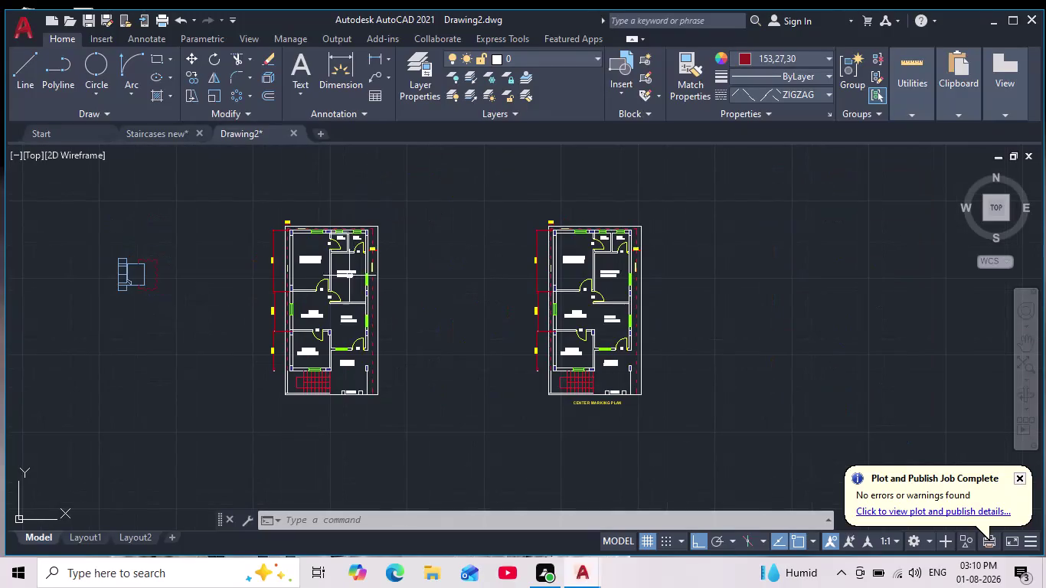
Move the M. BEDROOM label higher up within the master bedroom.
scroll(up, 3)
scroll(down, 3)
scroll(up, 3)
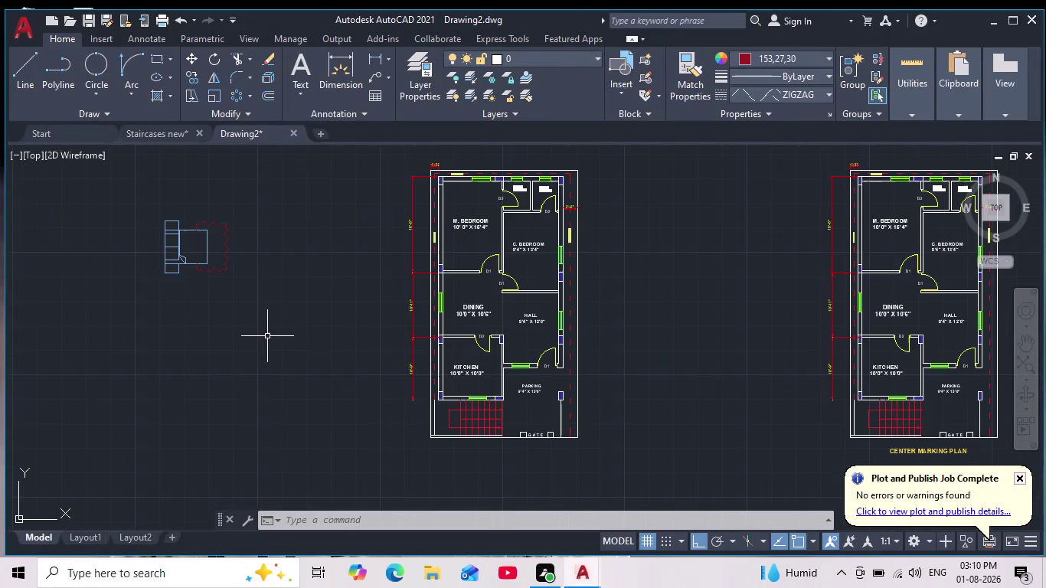
middle_drag(267, 336, 264, 328)
scroll(down, 3)
scroll(up, 3)
middle_drag(257, 306, 336, 374)
scroll(up, 3)
scroll(down, 3)
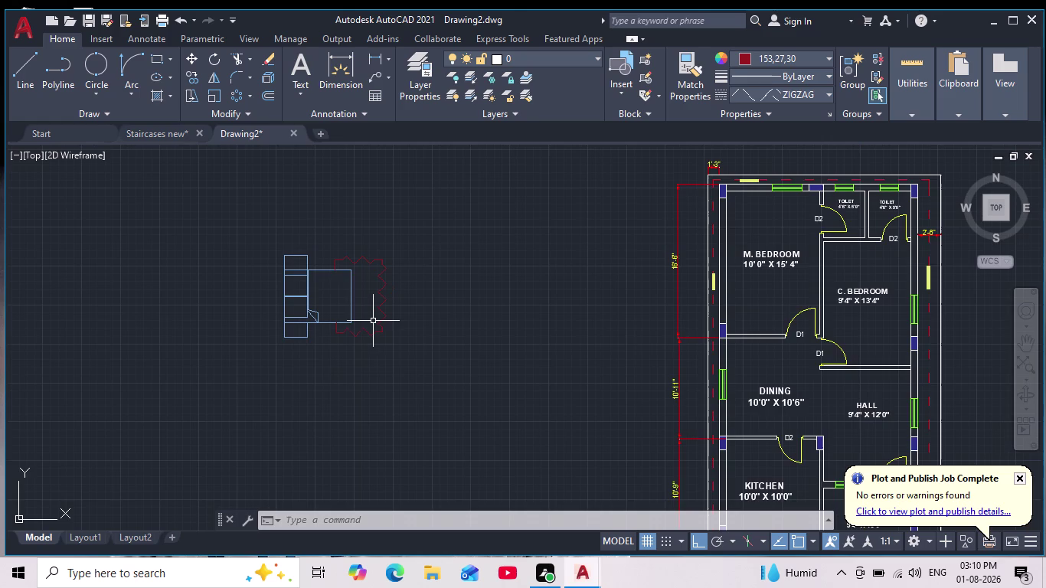
middle_click(373, 321)
scroll(down, 3)
scroll(up, 3)
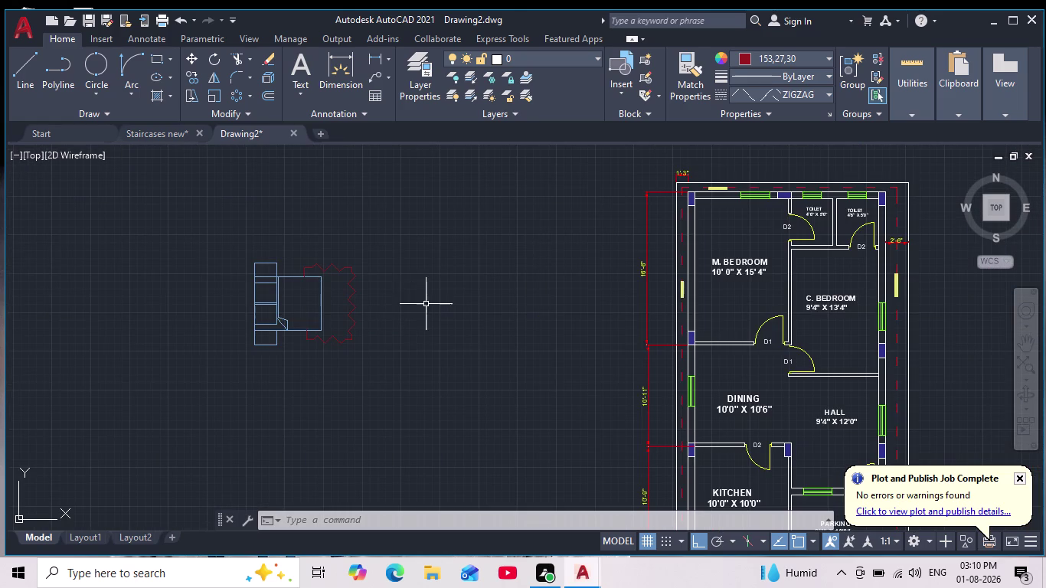
middle_click(472, 305)
scroll(down, 3)
scroll(up, 3)
scroll(up, 3)
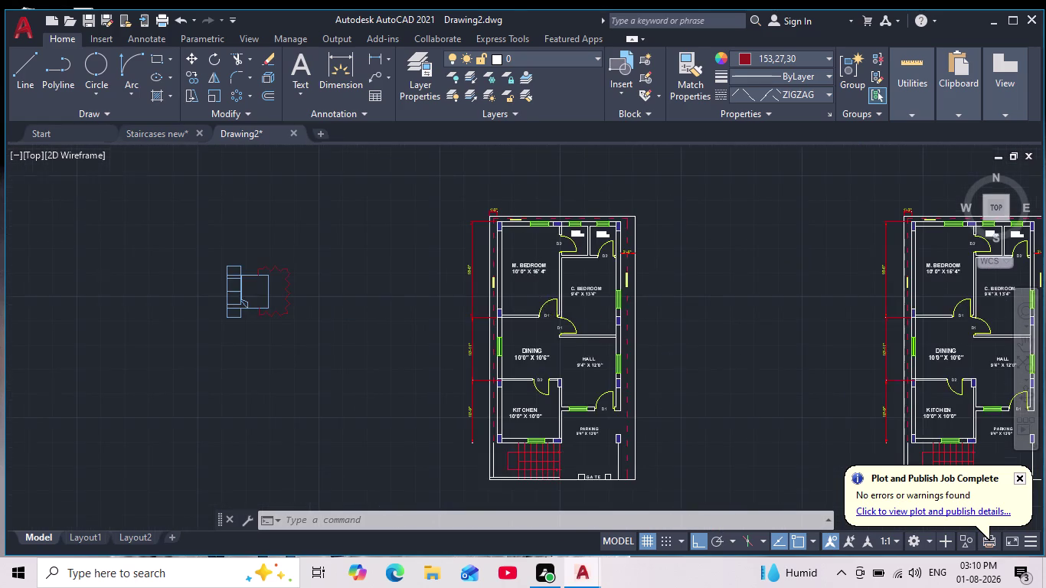
scroll(up, 3)
middle_drag(541, 282, 557, 323)
scroll(down, 3)
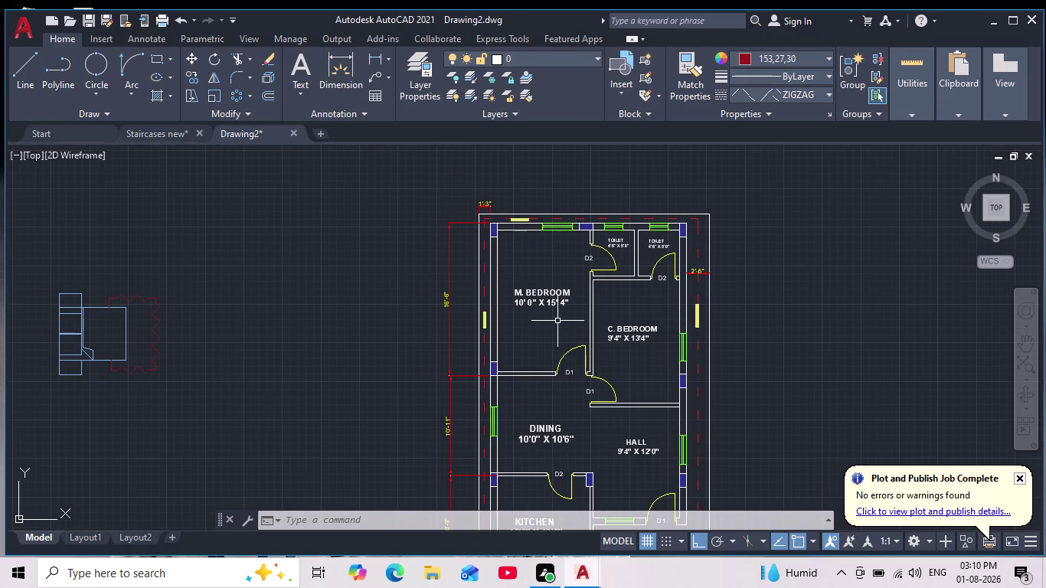
scroll(down, 3)
scroll(up, 3)
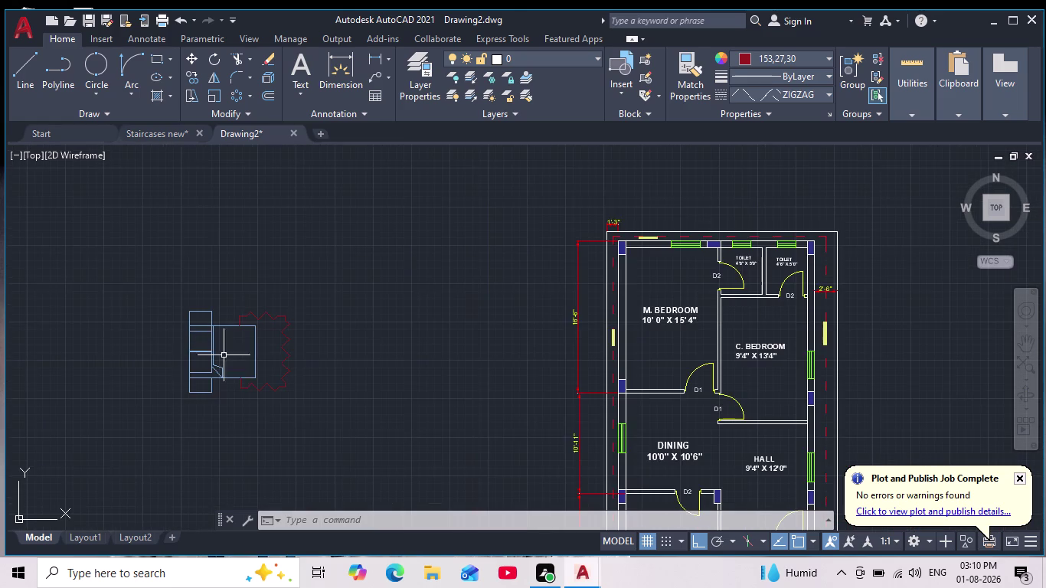
scroll(up, 3)
middle_drag(276, 350, 278, 341)
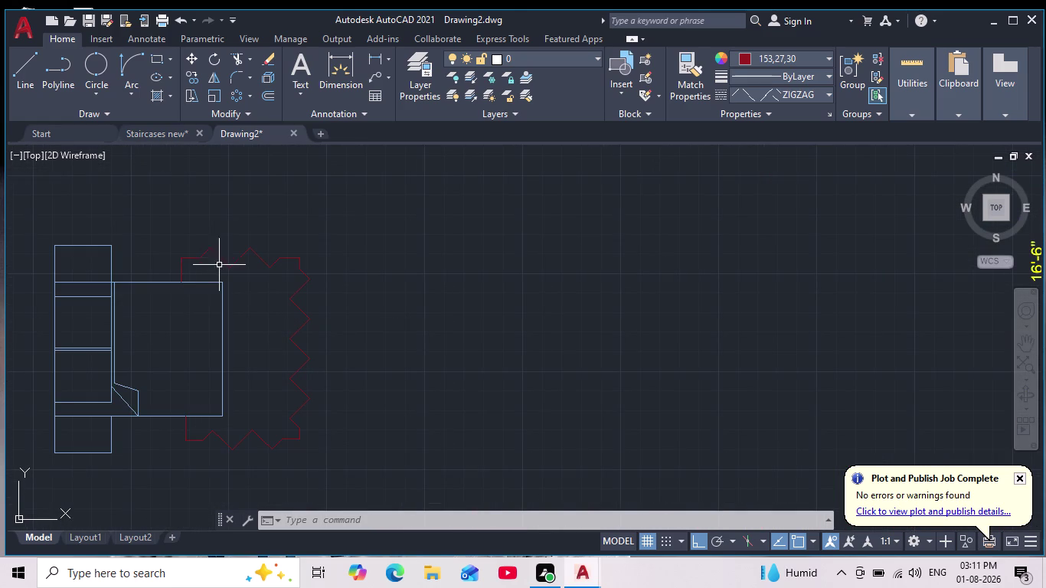
middle_click(351, 312)
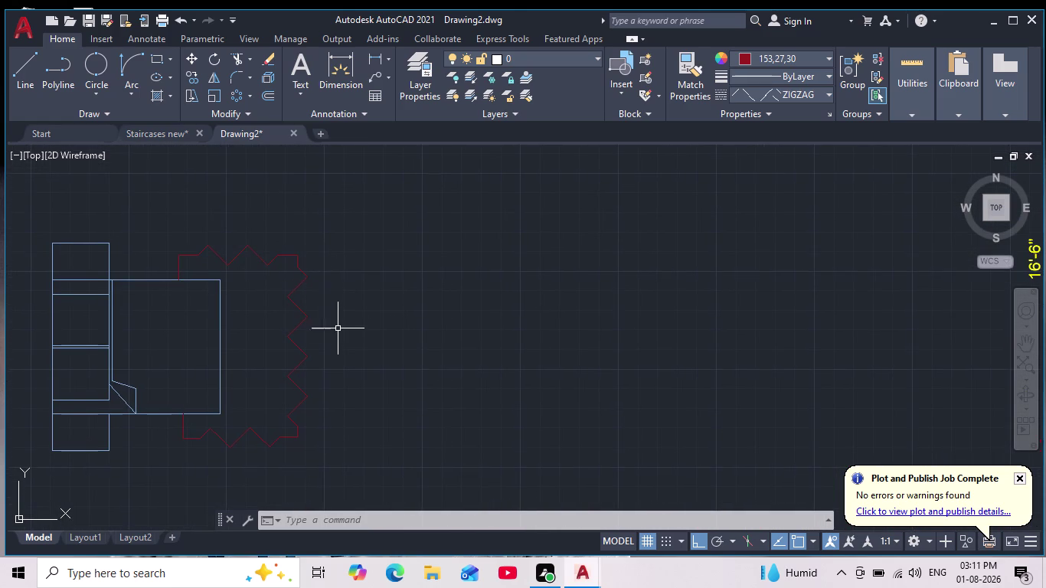
scroll(down, 3)
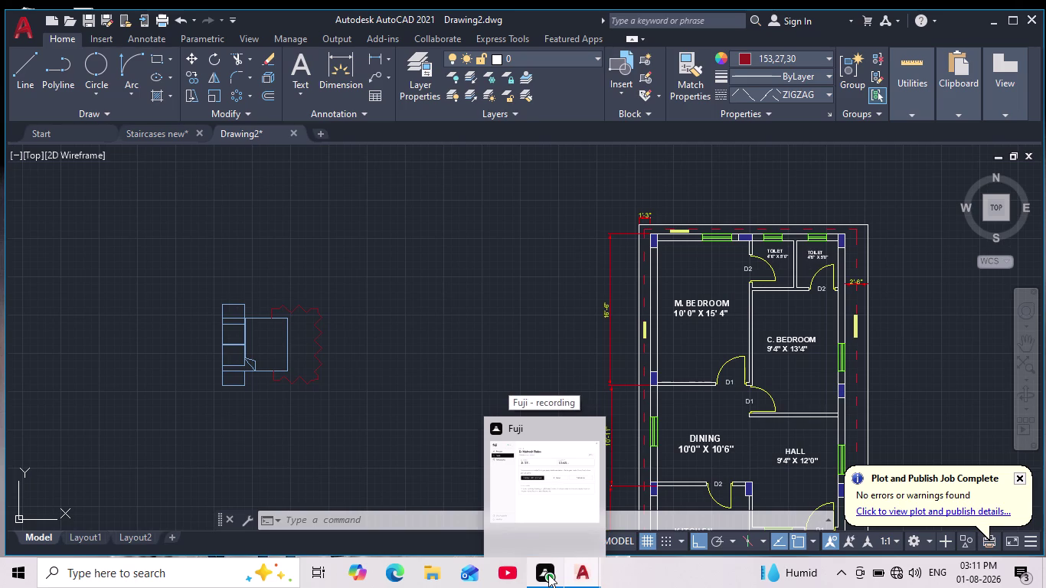
scroll(down, 3)
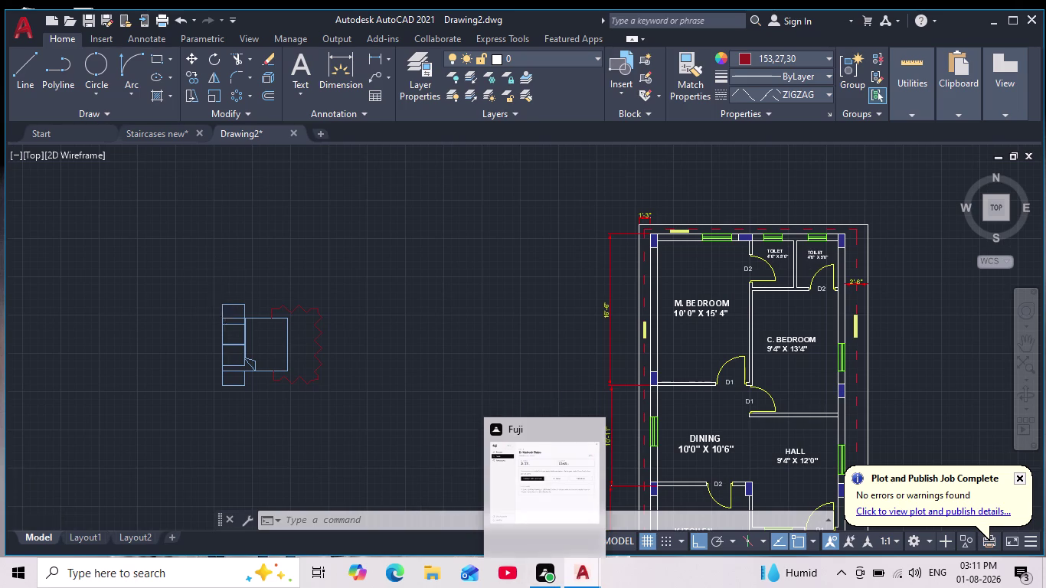
scroll(down, 3)
scroll(up, 3)
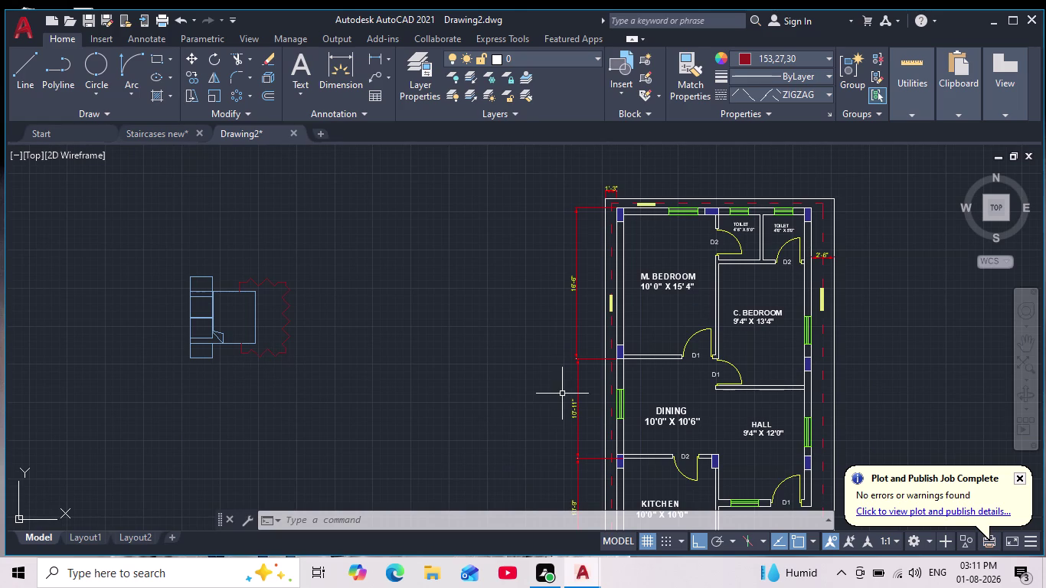
scroll(down, 3)
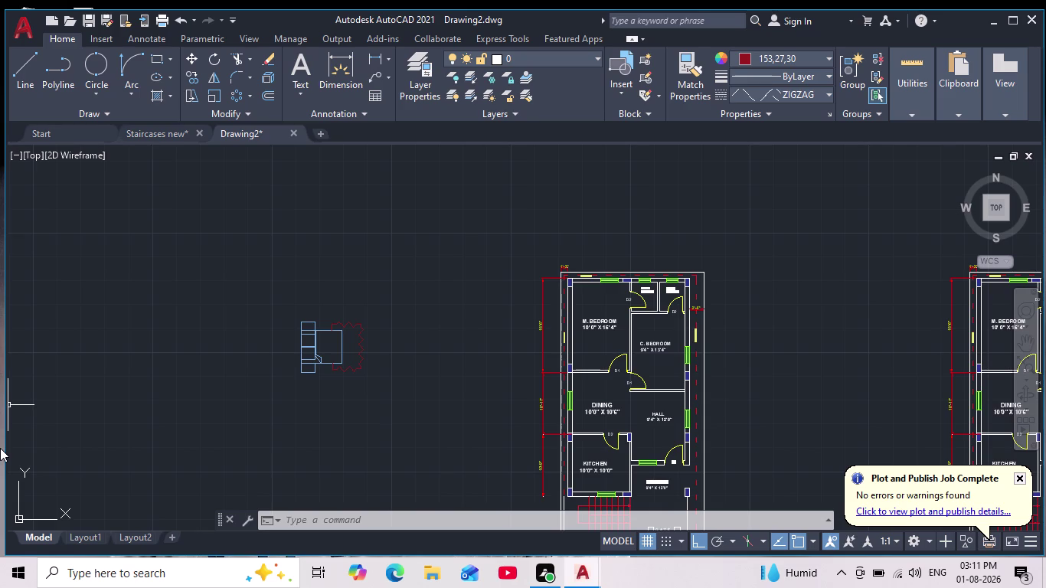
scroll(up, 3)
middle_drag(499, 390, 461, 295)
scroll(down, 3)
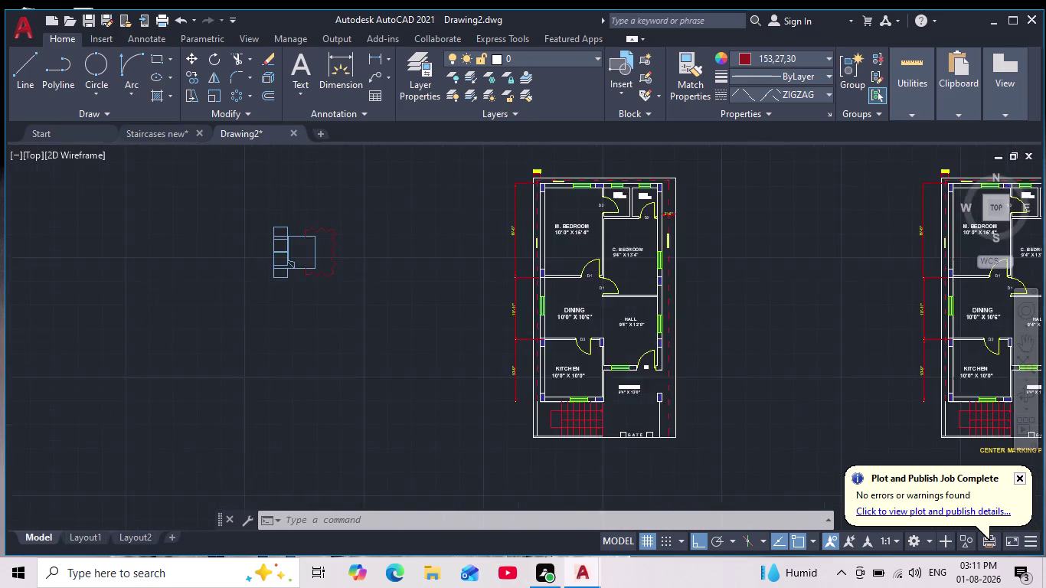
middle_drag(486, 296, 444, 432)
scroll(up, 3)
scroll(up, 3)
scroll(down, 3)
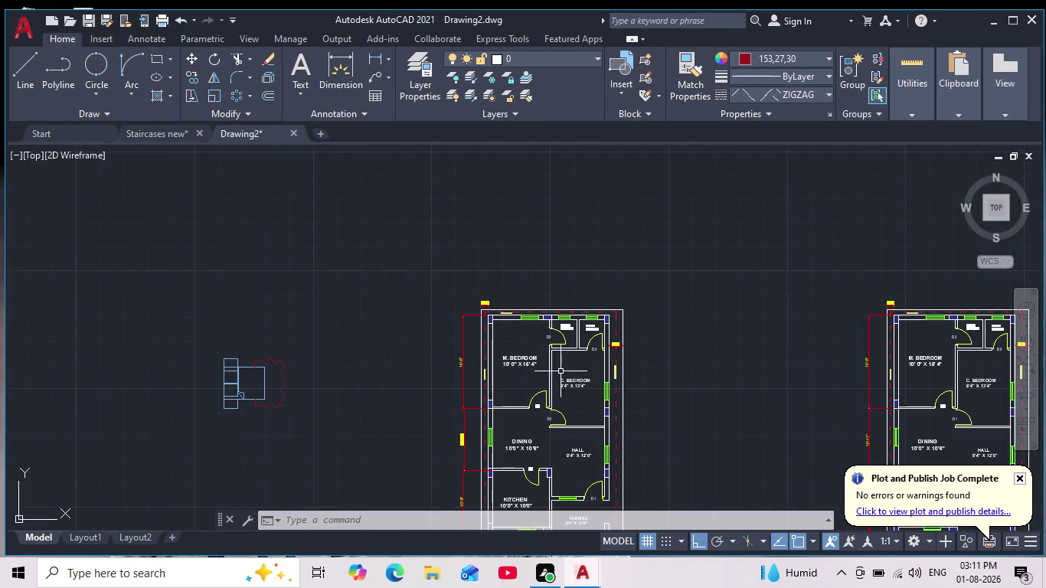
middle_drag(565, 368, 564, 334)
scroll(up, 3)
scroll(up, 3)
middle_drag(558, 293, 502, 329)
drag(691, 274, 689, 298)
click(444, 397)
scroll(down, 3)
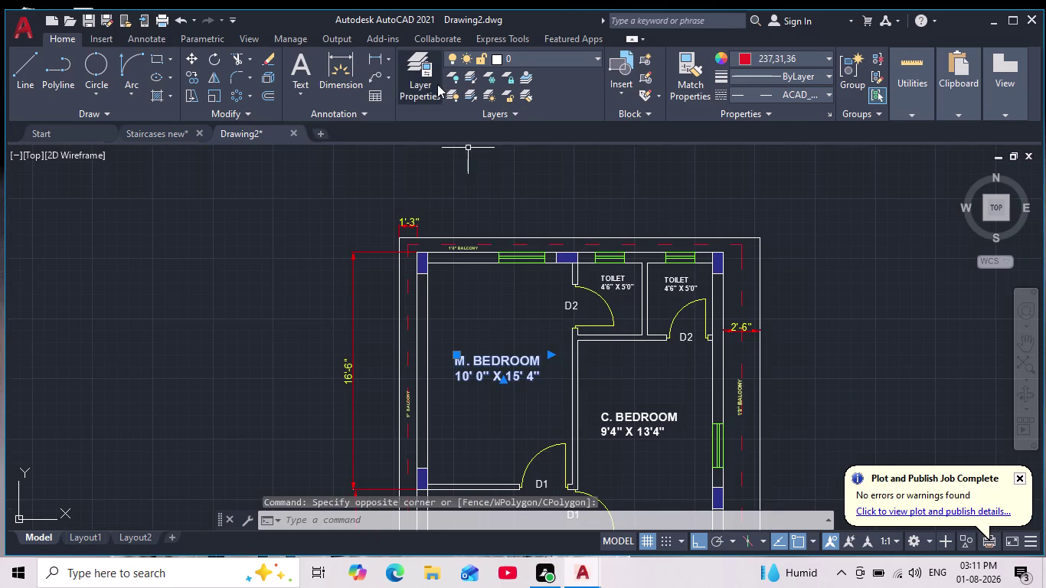
click(192, 60)
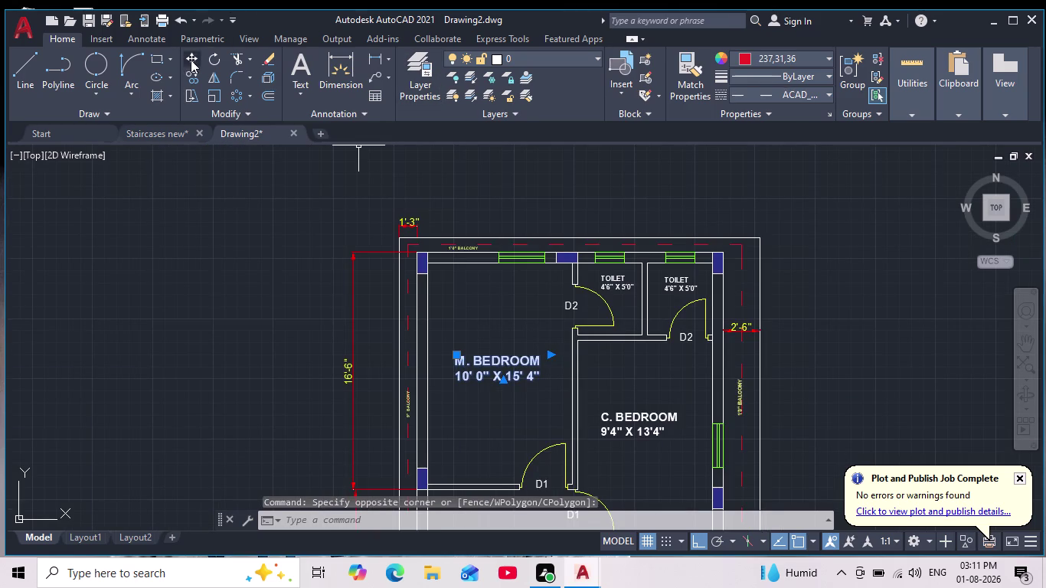
click(502, 364)
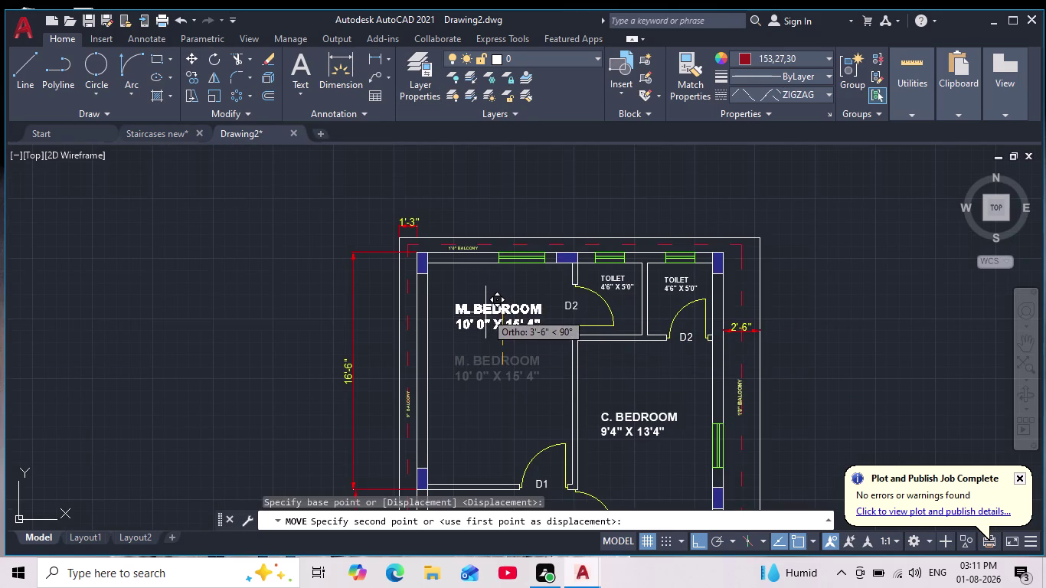
click(483, 309)
Window-select the blue-and-red symbol and scale it down to a smaller size.
scroll(down, 3)
middle_drag(476, 359, 522, 287)
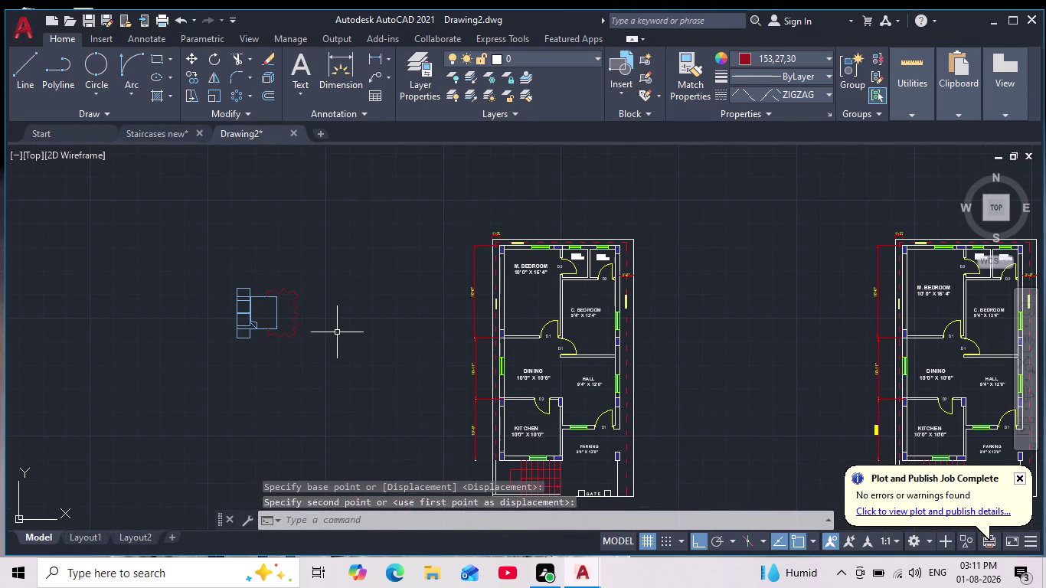
middle_drag(345, 328, 359, 323)
scroll(up, 3)
click(351, 227)
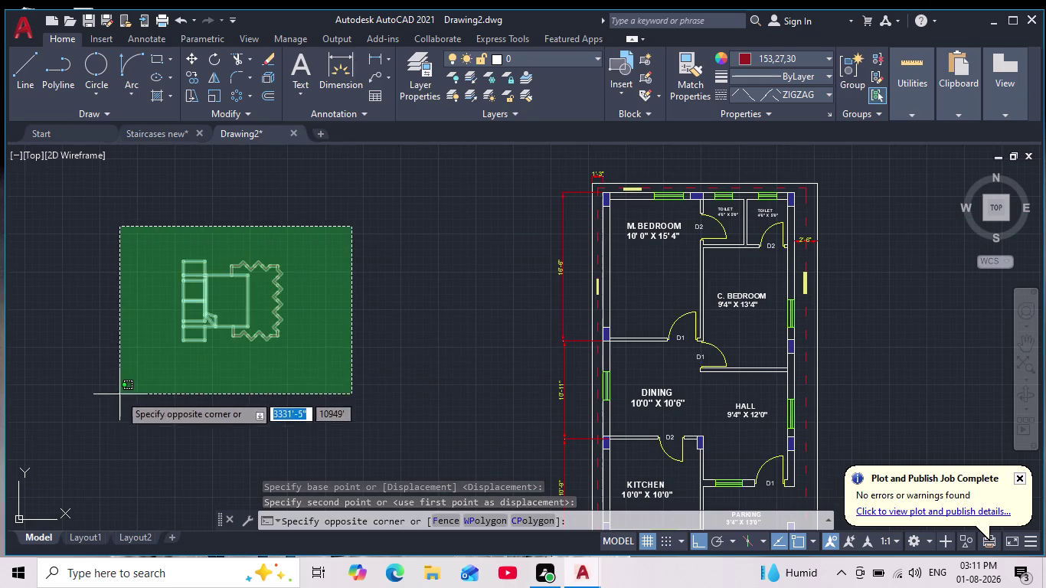
click(120, 394)
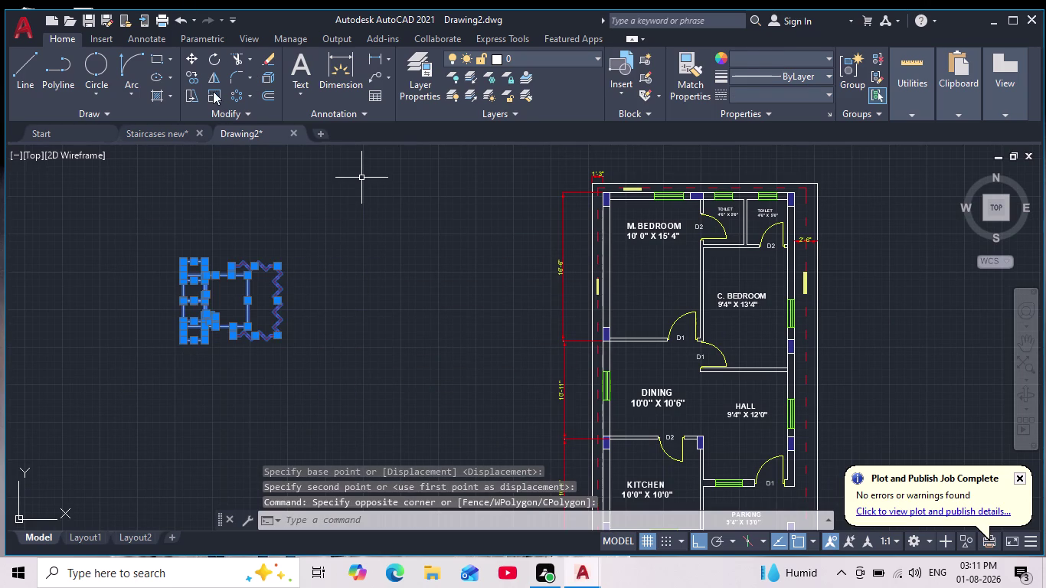
click(212, 91)
click(277, 335)
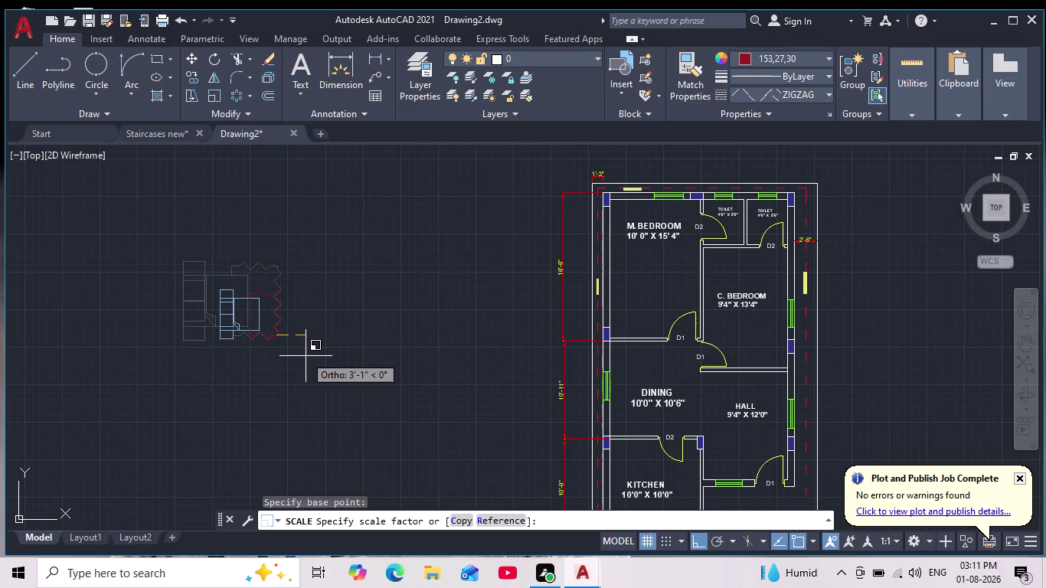
click(308, 357)
Reselect the shrunken symbol and pick a base point for copying it.
drag(340, 224, 346, 252)
click(192, 387)
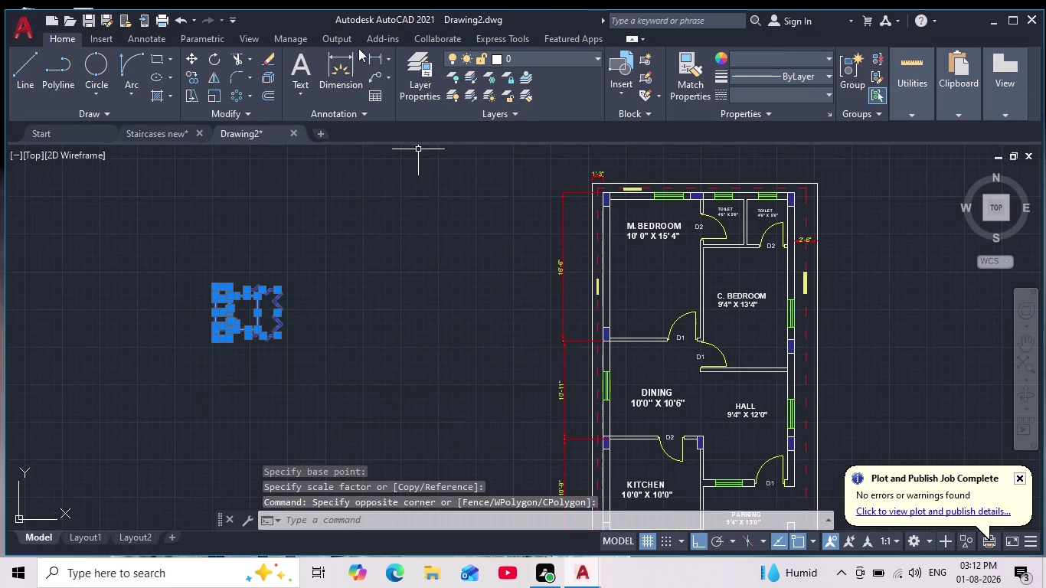
click(193, 77)
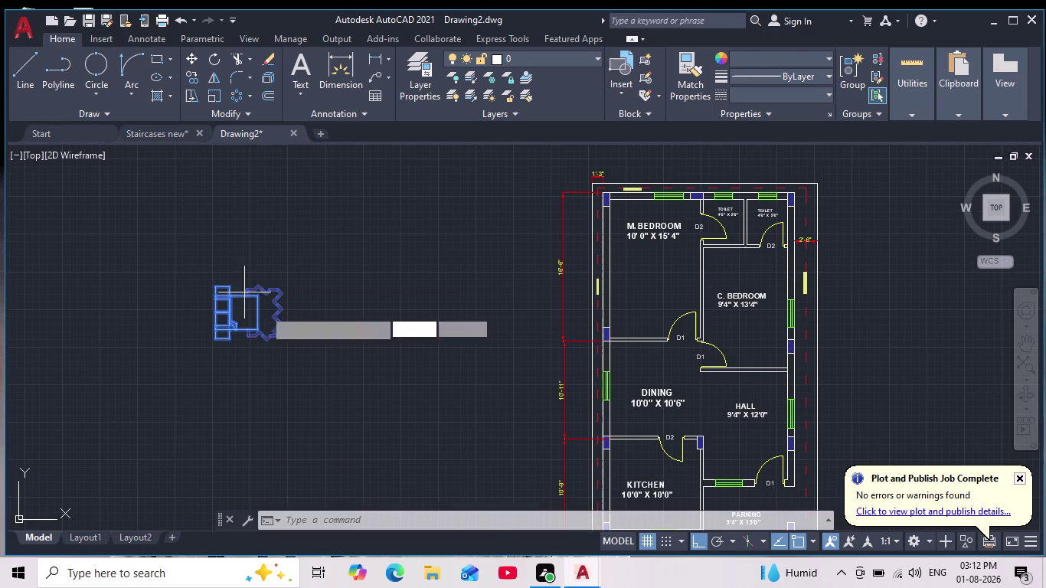
click(259, 315)
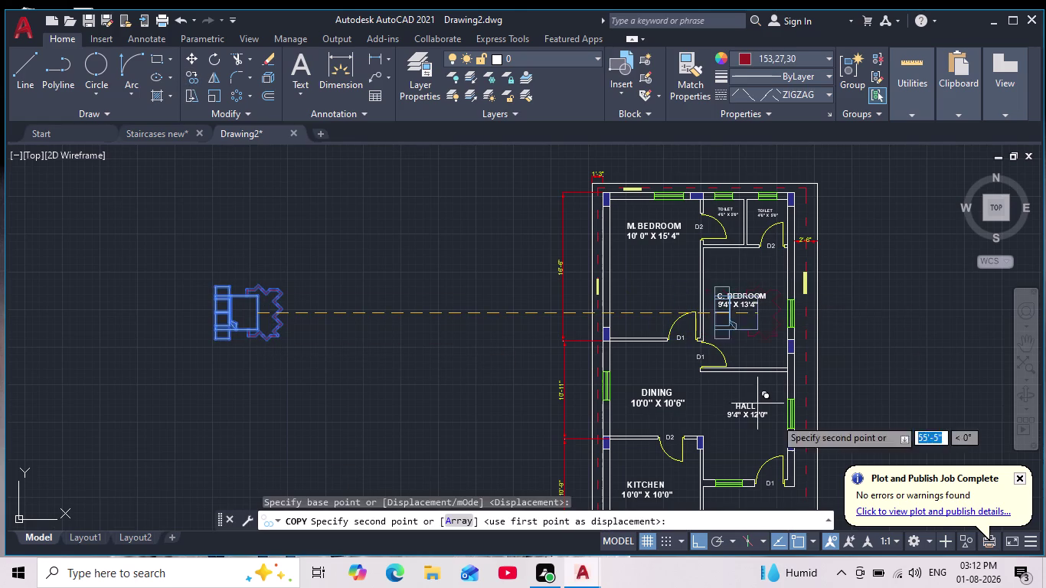
click(695, 542)
scroll(up, 3)
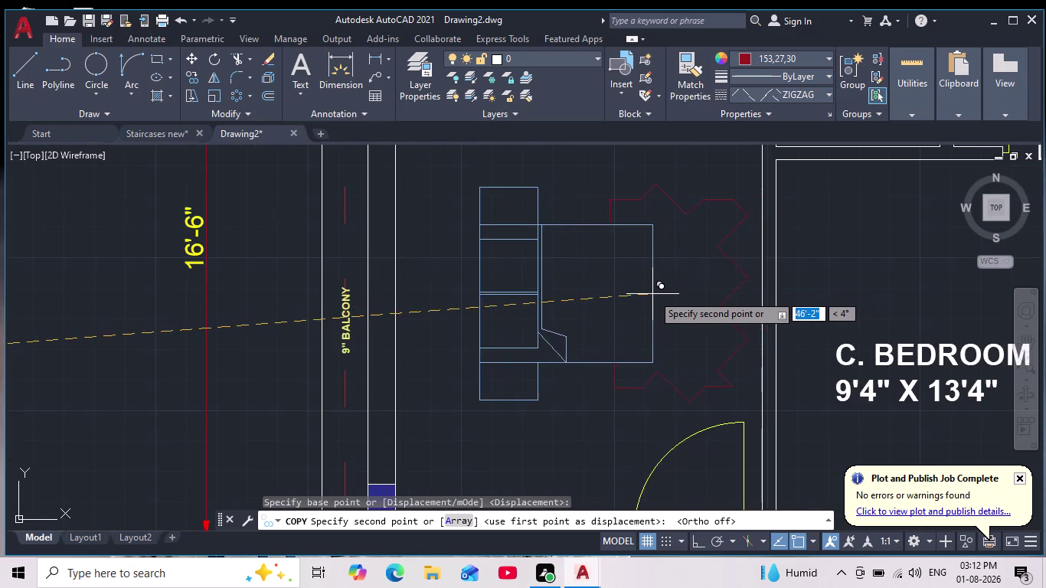
scroll(down, 3)
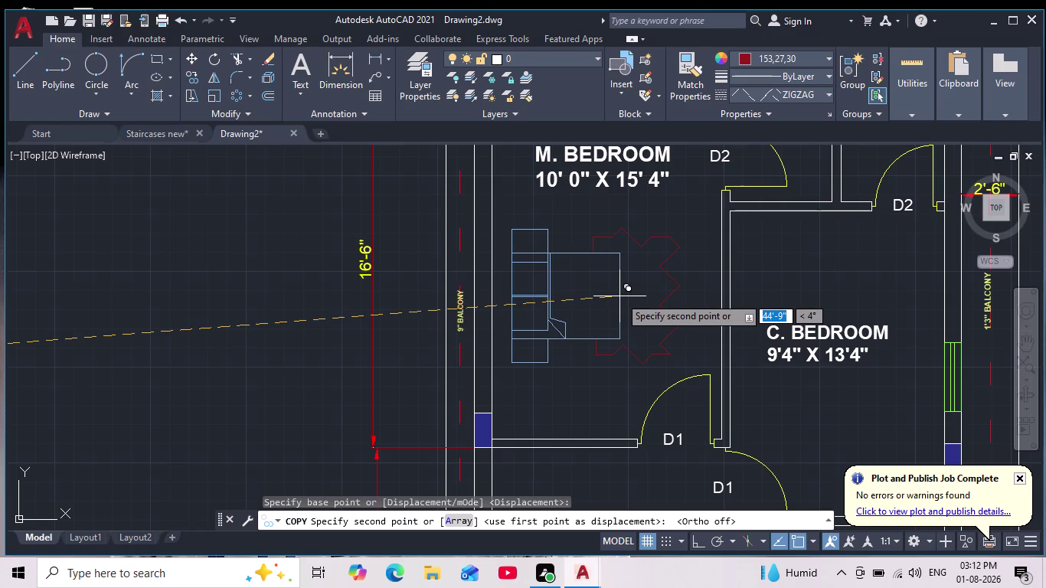
scroll(down, 3)
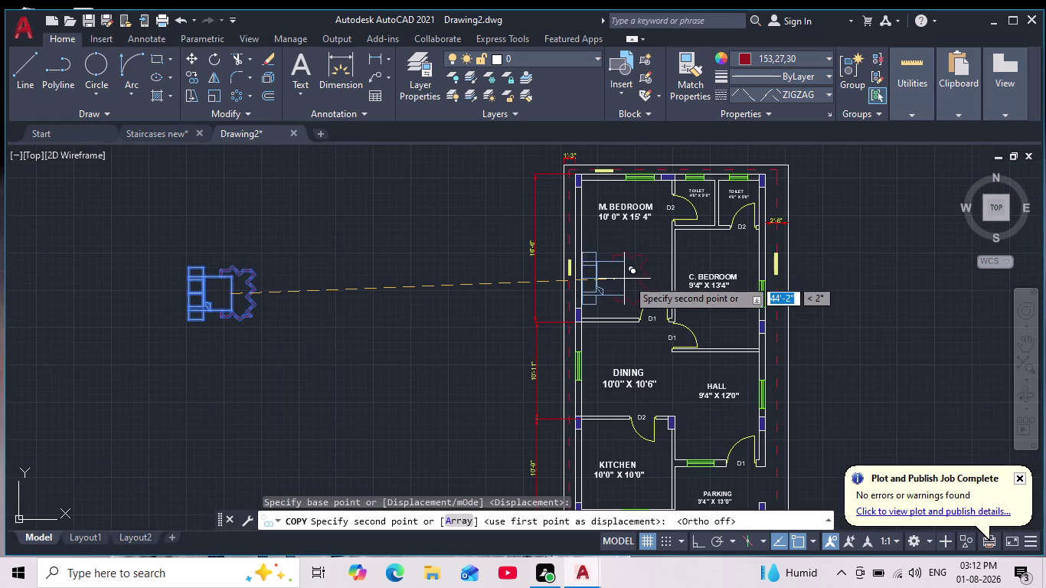
scroll(up, 3)
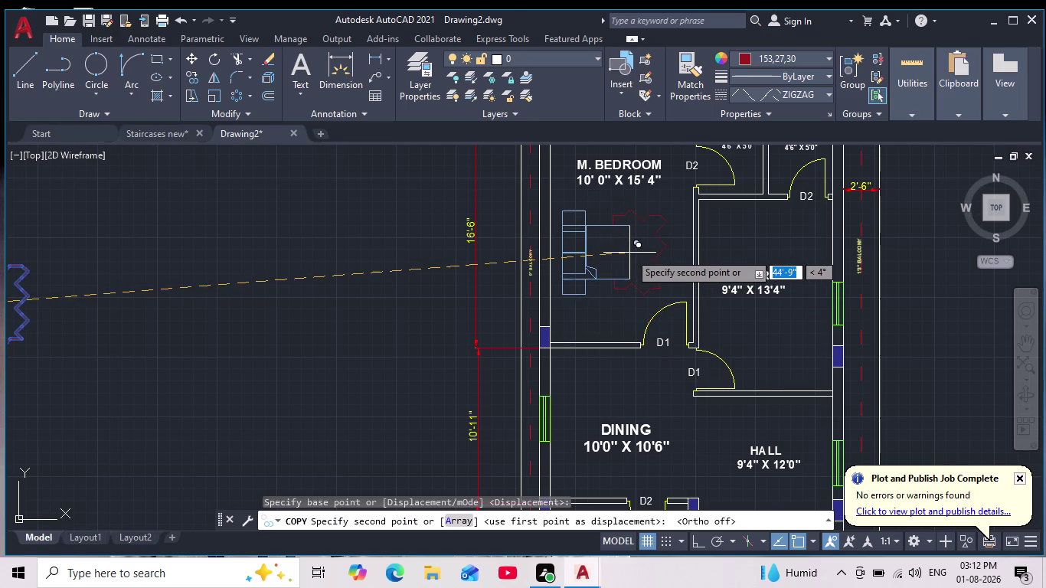
middle_drag(425, 278, 445, 282)
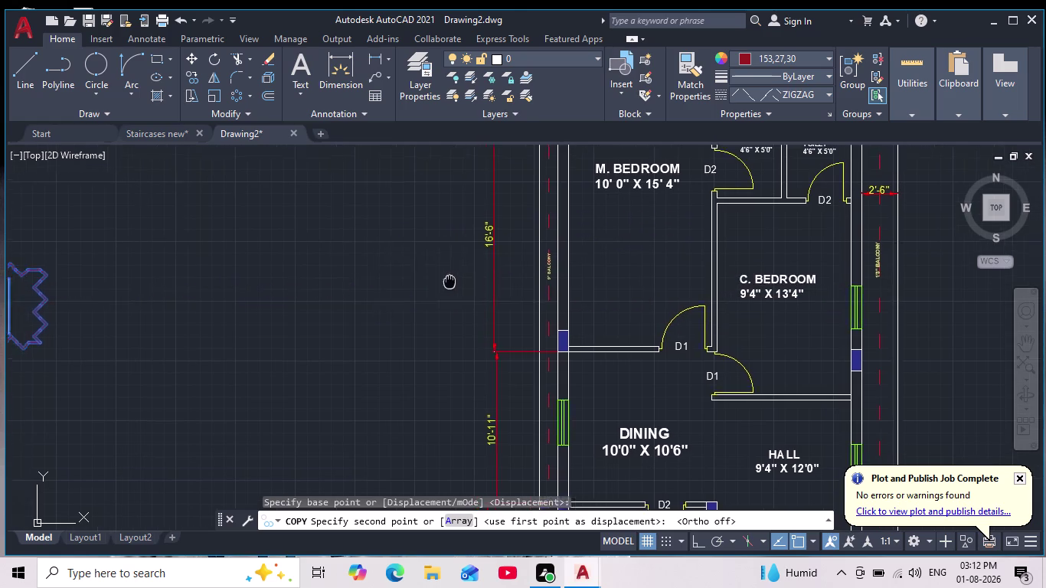
middle_drag(445, 282, 509, 284)
scroll(down, 3)
key(Escape)
scroll(up, 3)
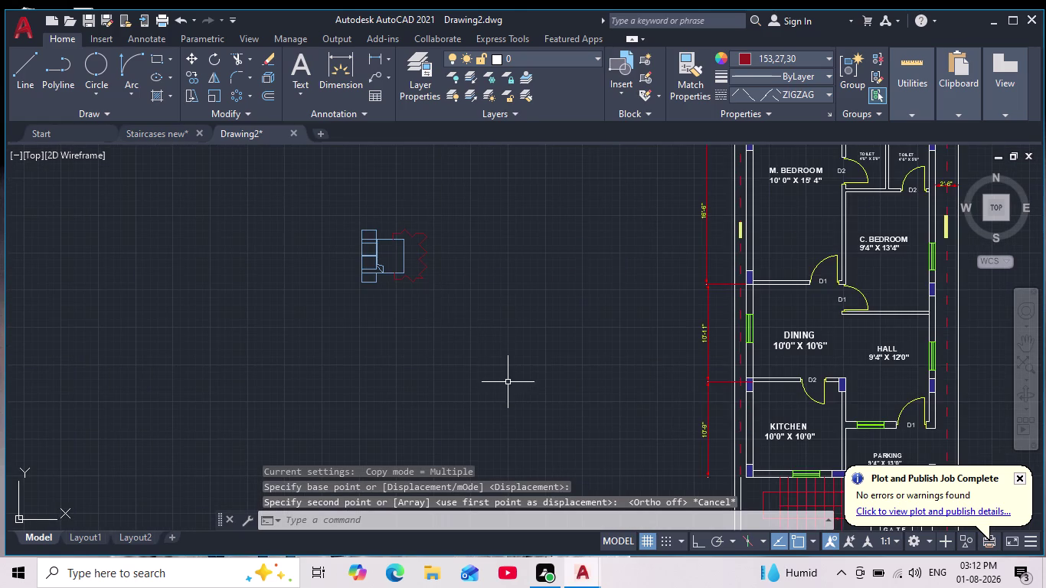
scroll(up, 3)
Delete the red zigzag polylines and their leftover red line pieces beside the plan.
scroll(up, 3)
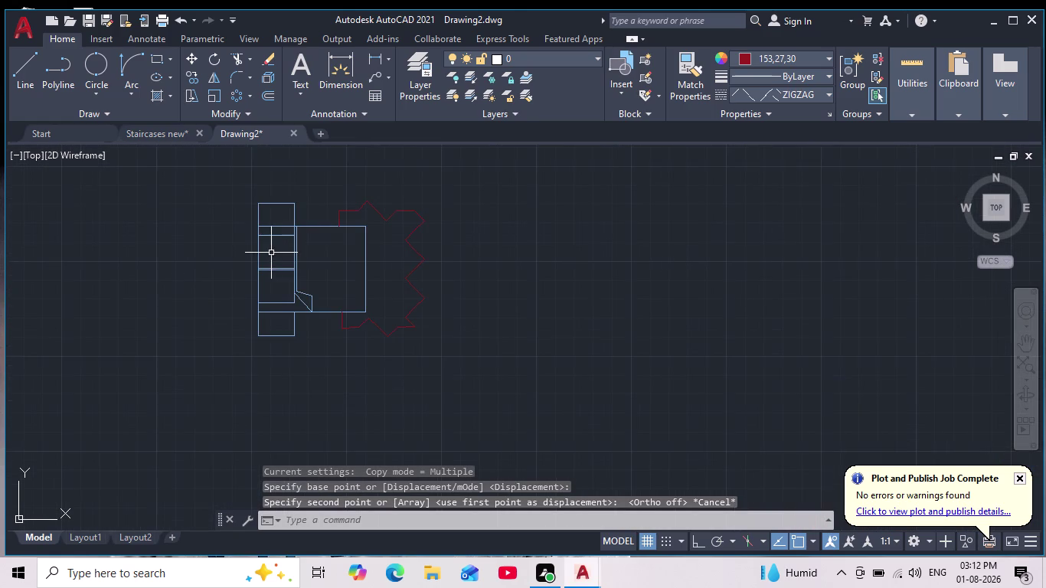
middle_click(332, 236)
drag(485, 201, 482, 227)
click(410, 342)
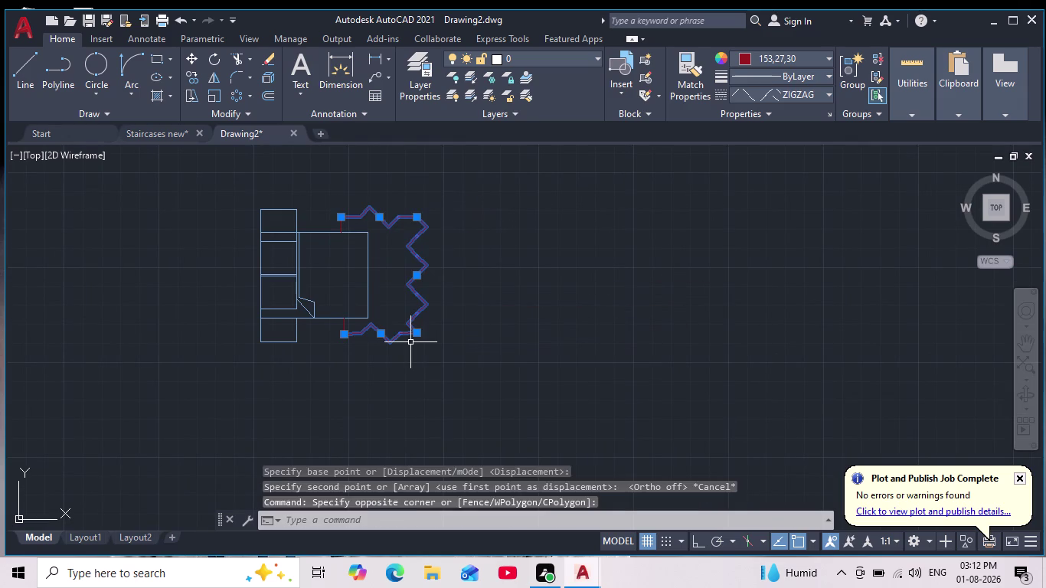
key(Delete)
scroll(up, 3)
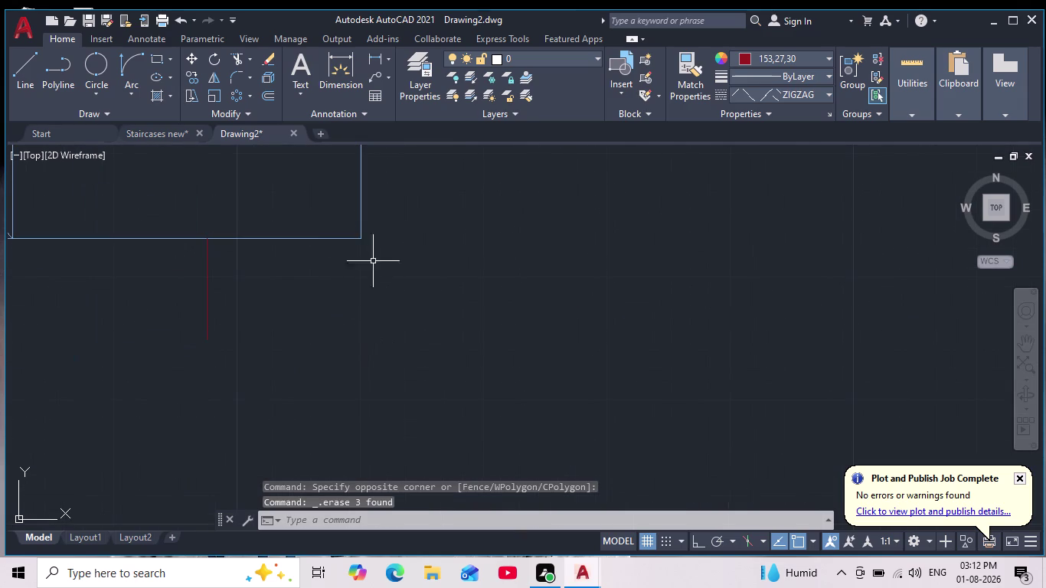
click(222, 306)
click(162, 315)
scroll(down, 3)
middle_drag(251, 313, 330, 375)
middle_drag(312, 198, 317, 224)
scroll(down, 3)
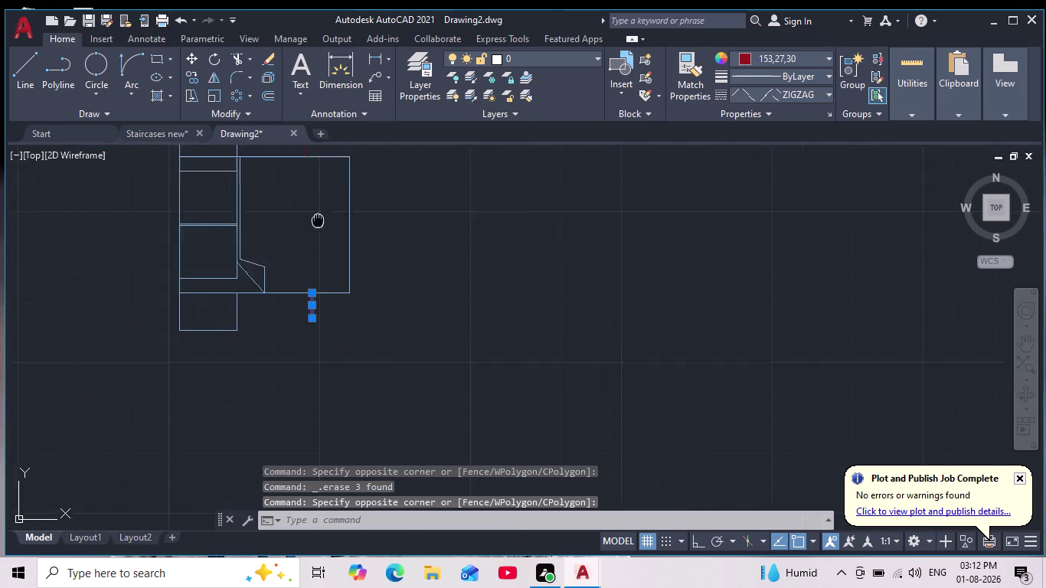
middle_drag(318, 224, 347, 330)
scroll(down, 3)
scroll(up, 3)
drag(333, 287, 339, 293)
click(380, 293)
click(383, 294)
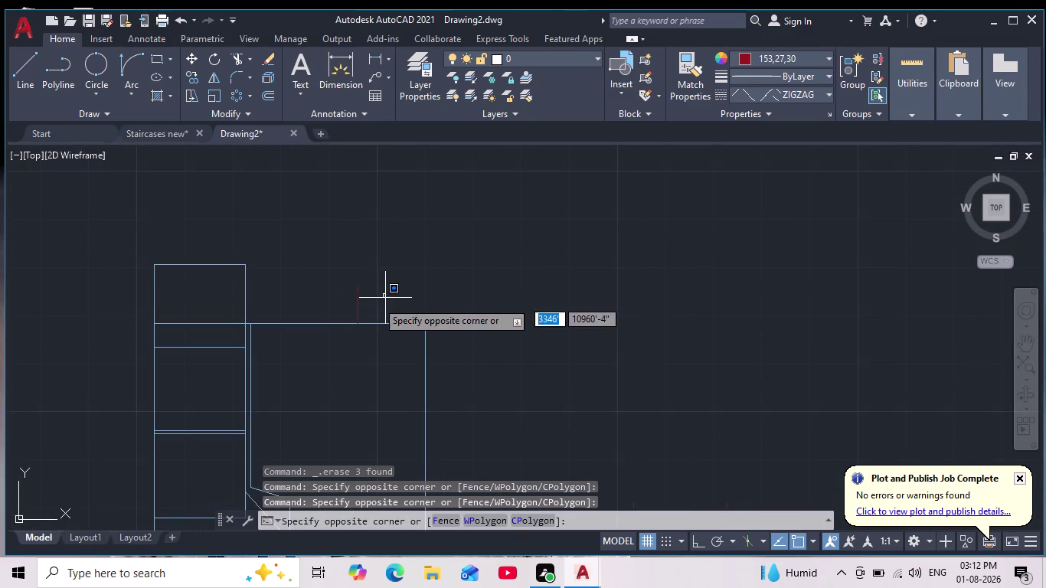
click(342, 296)
key(Delete)
scroll(down, 3)
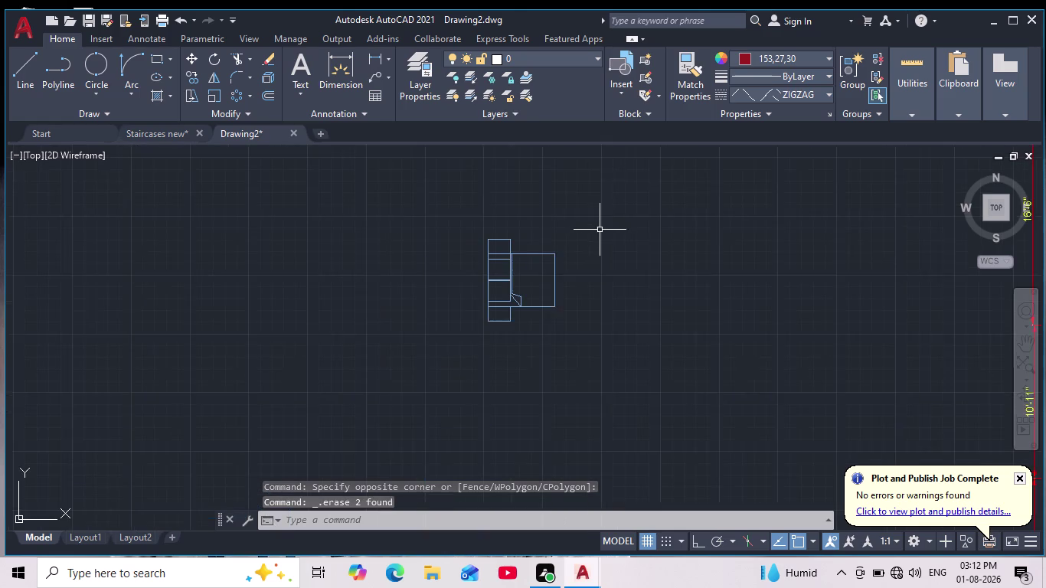
middle_drag(594, 267, 583, 285)
Set the current linetype to ByBlock.
click(799, 97)
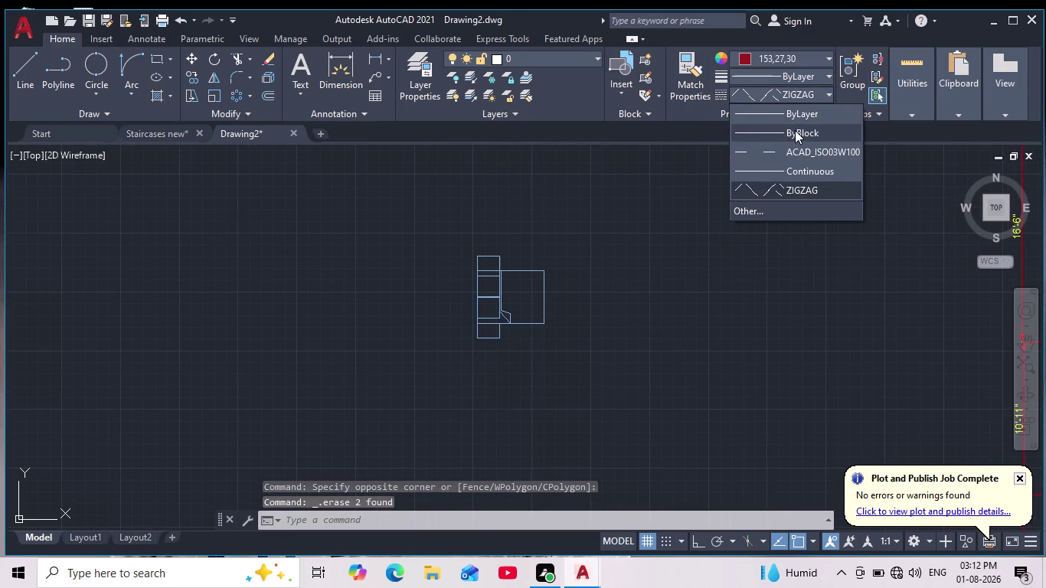
scroll(up, 3)
click(784, 131)
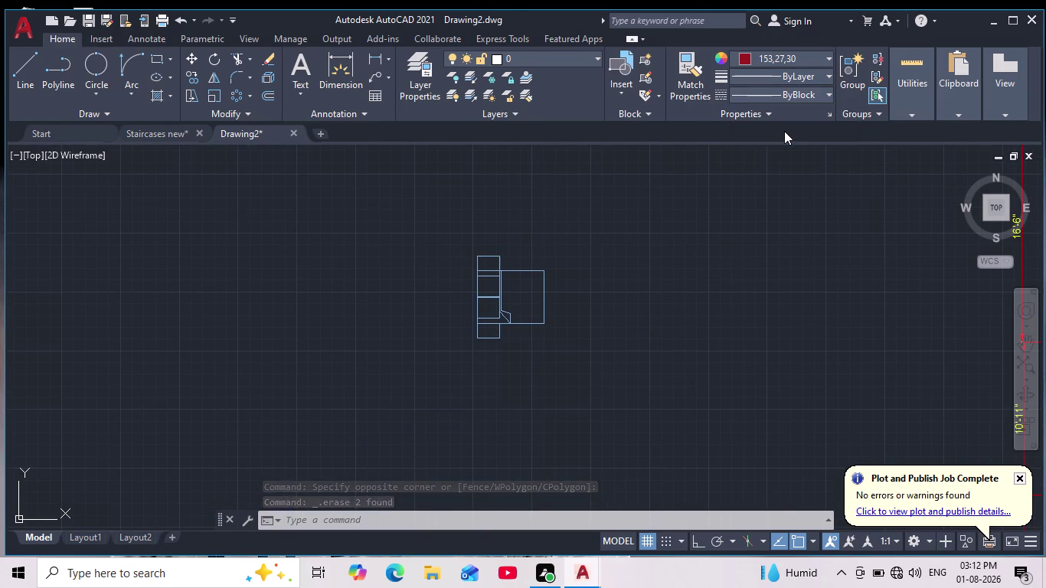
click(797, 91)
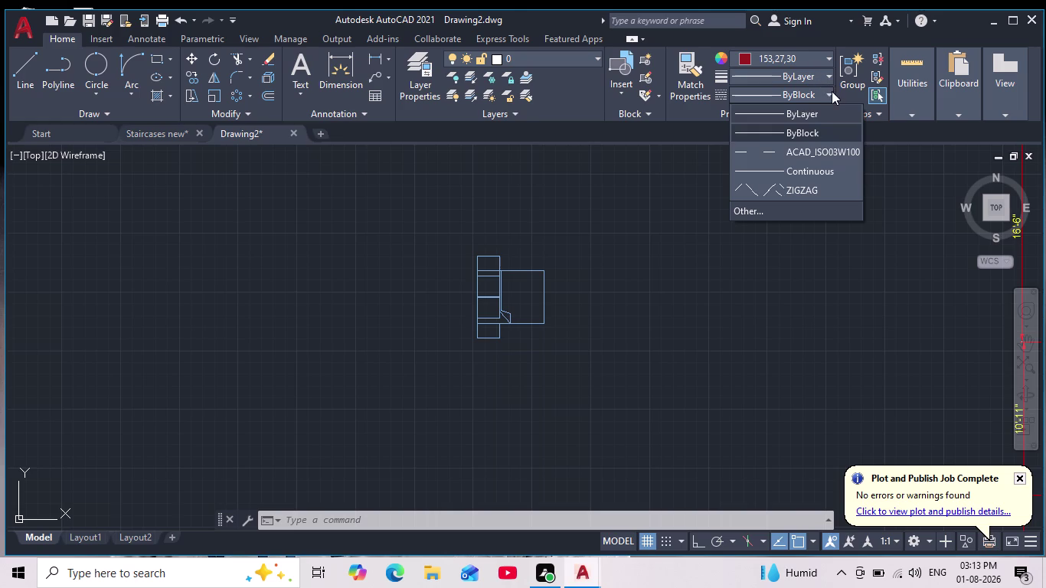
click(831, 95)
click(831, 92)
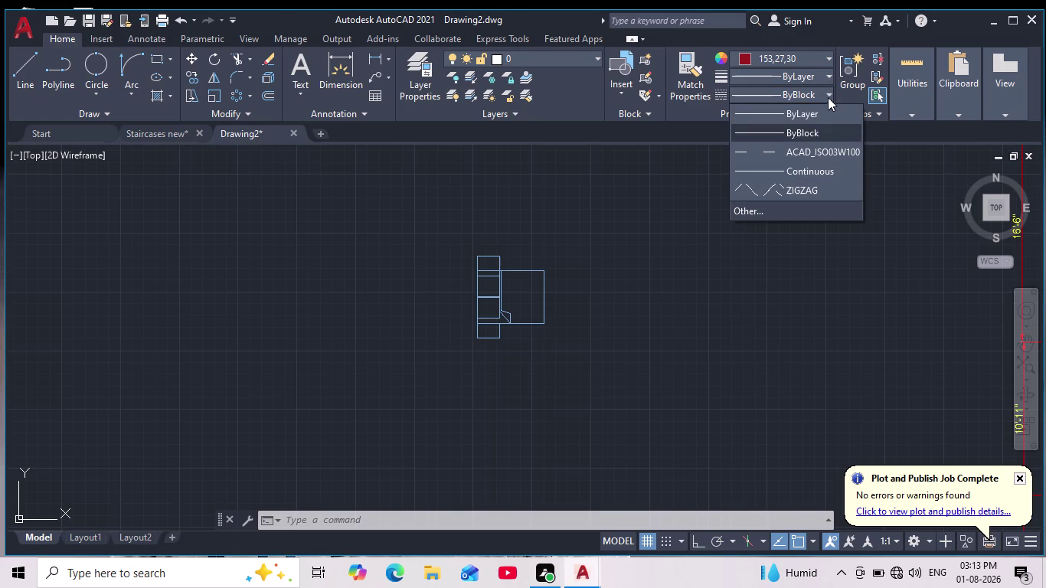
click(829, 75)
Set the current lineweight to ByLayer, after briefly trying 0.40 mm.
click(829, 75)
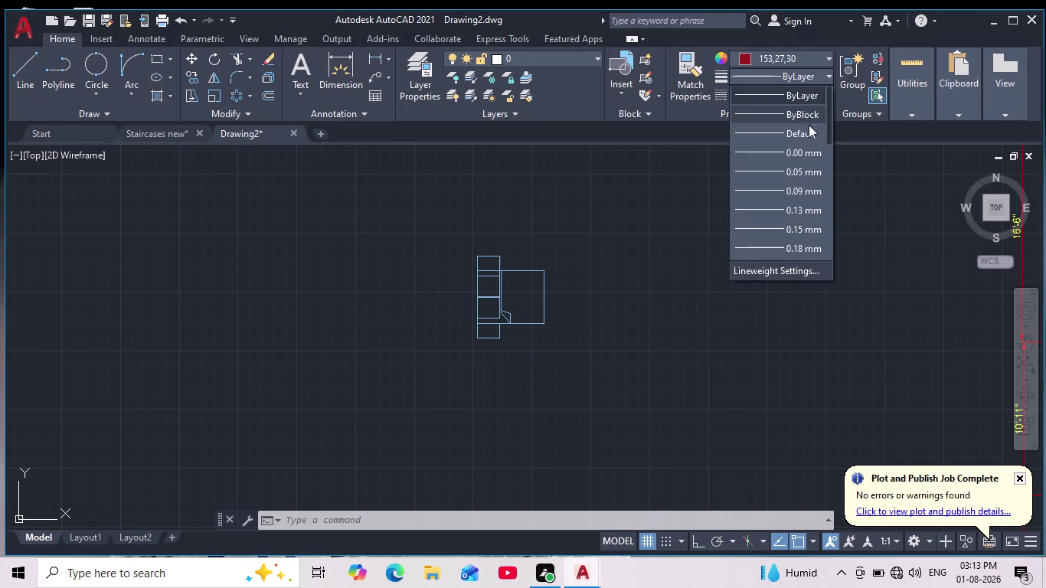
scroll(down, 3)
click(783, 224)
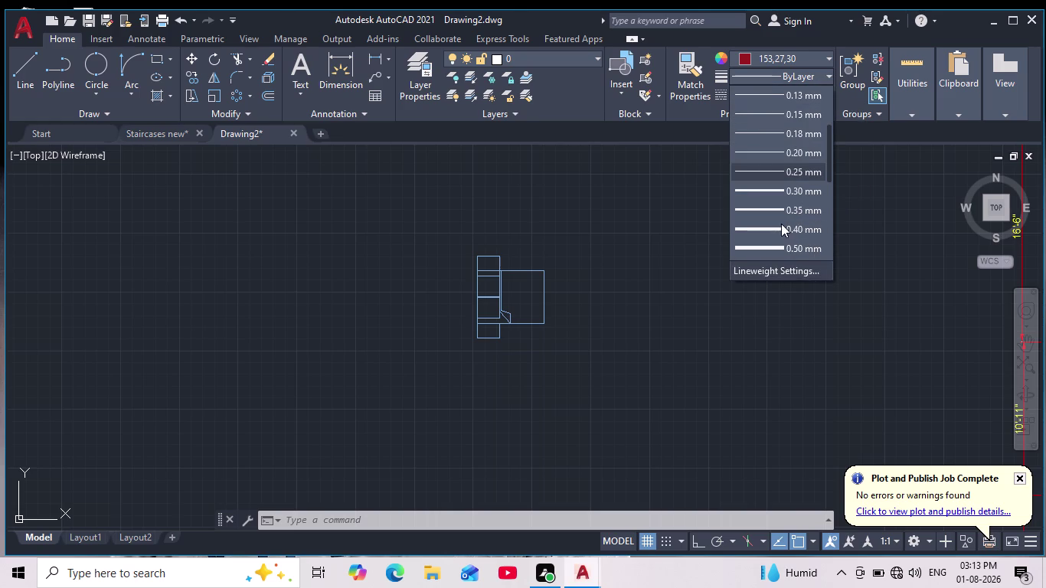
click(21, 79)
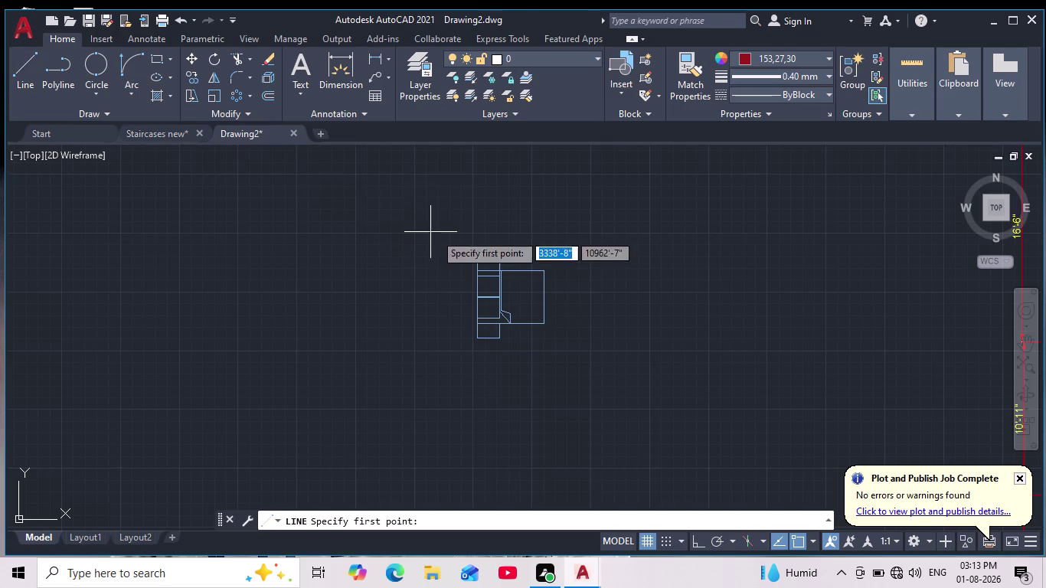
scroll(up, 3)
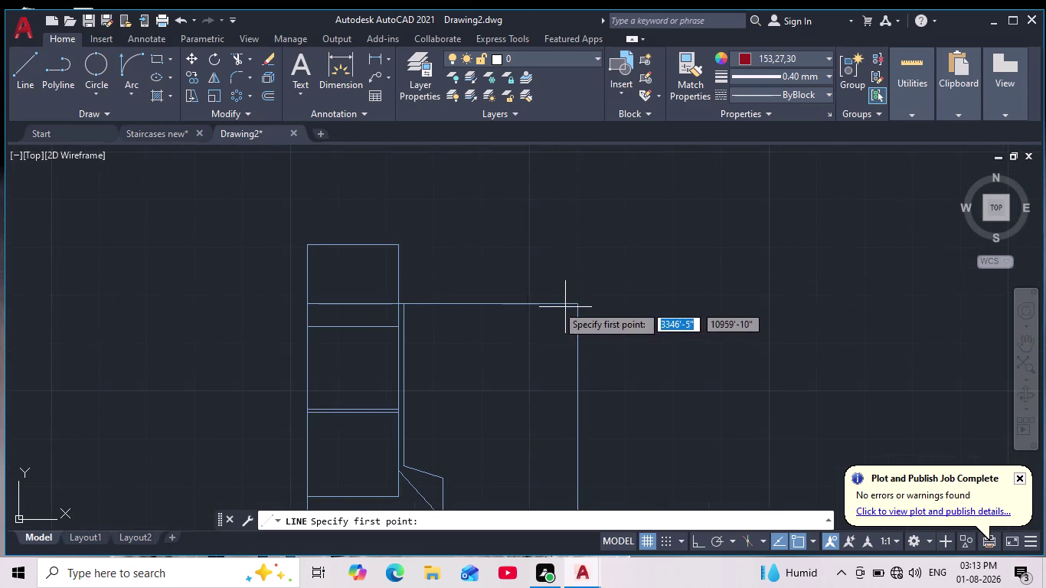
click(820, 77)
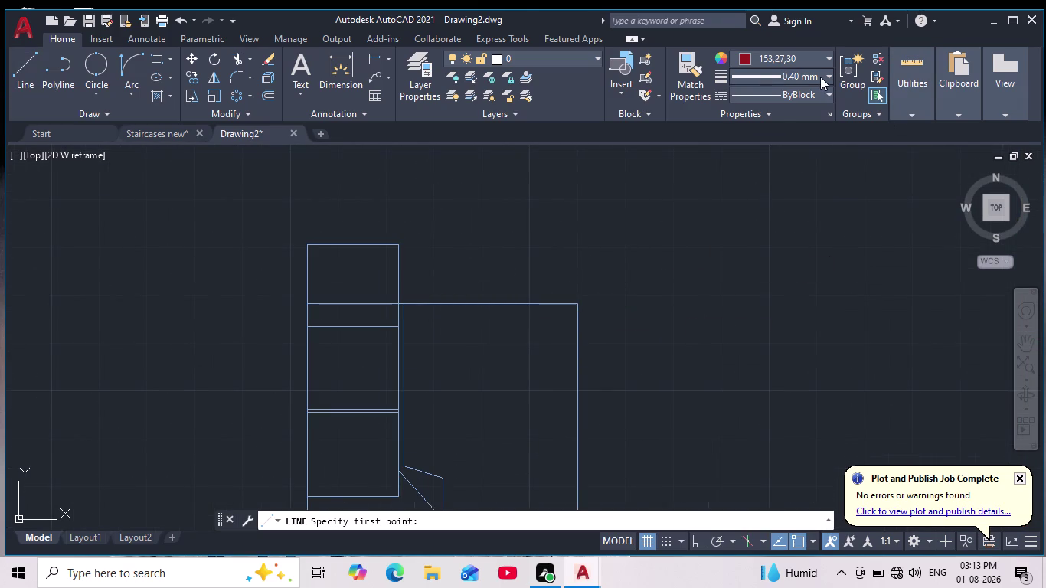
scroll(down, 3)
scroll(up, 3)
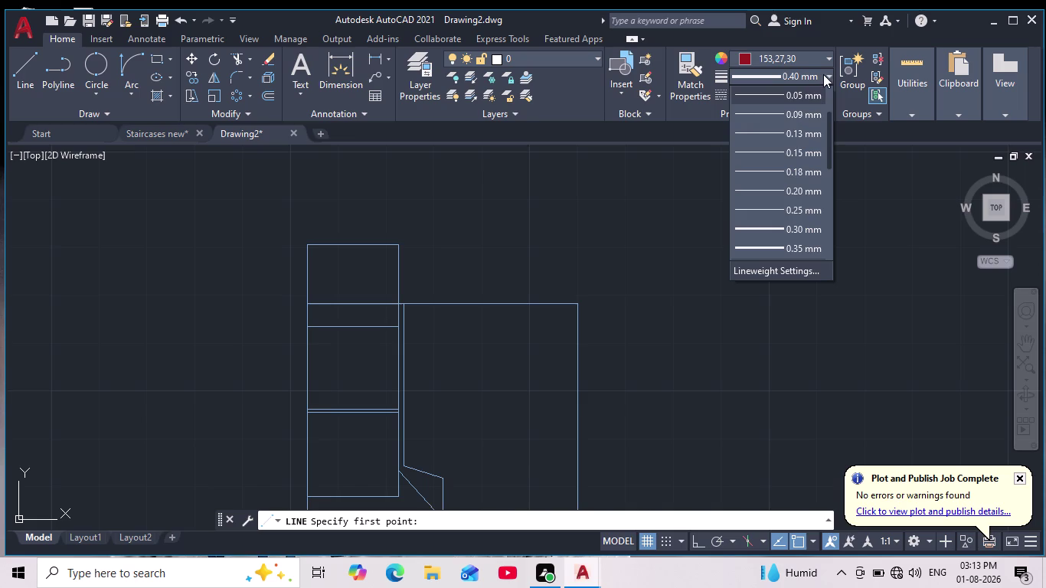
scroll(down, 3)
scroll(down, 3)
scroll(up, 3)
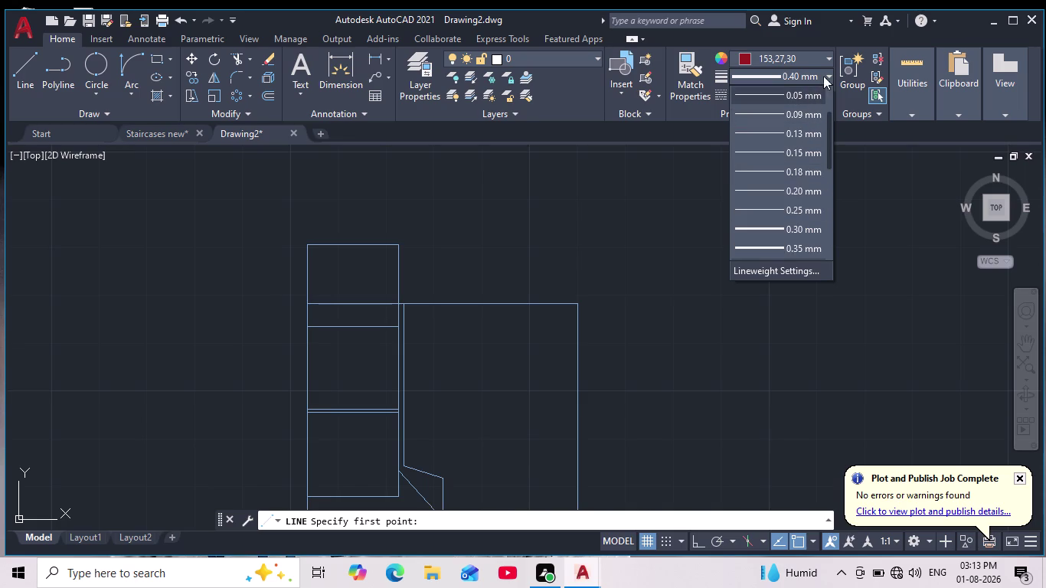
click(831, 71)
click(826, 77)
scroll(up, 3)
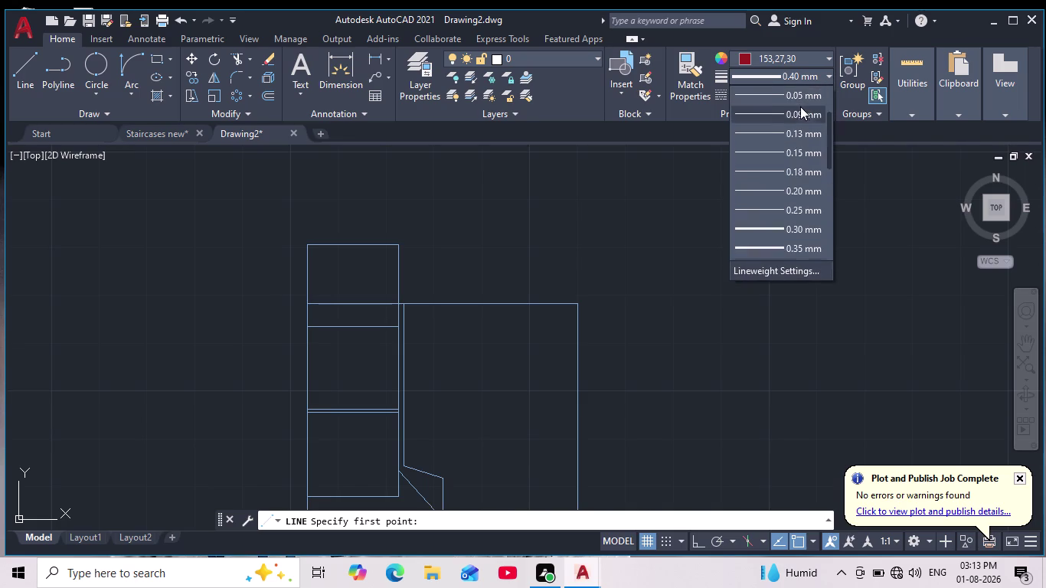
scroll(up, 3)
click(796, 94)
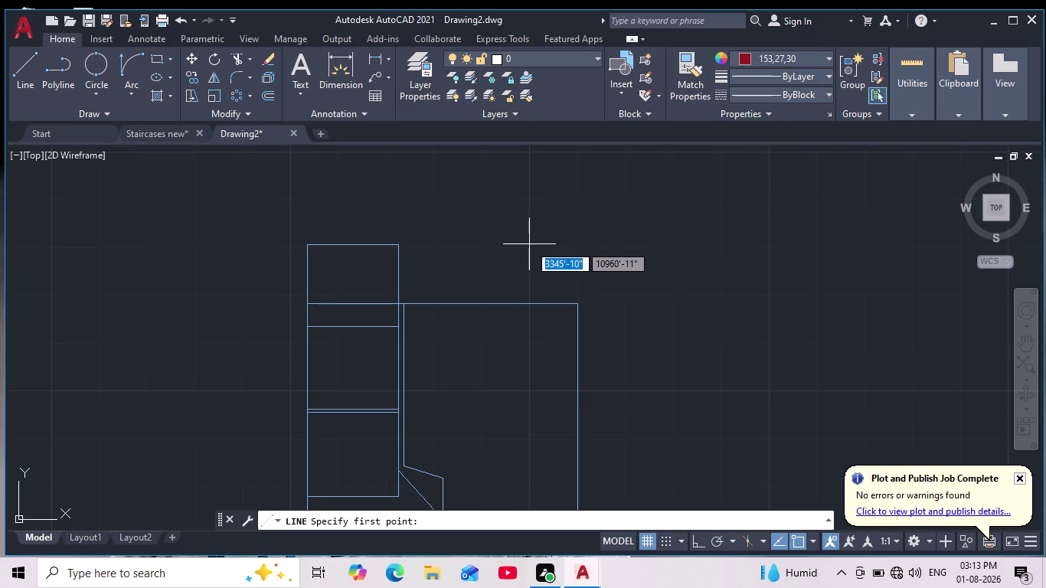
Set the current colour to bright red 237,31,36.
middle_drag(528, 245, 522, 232)
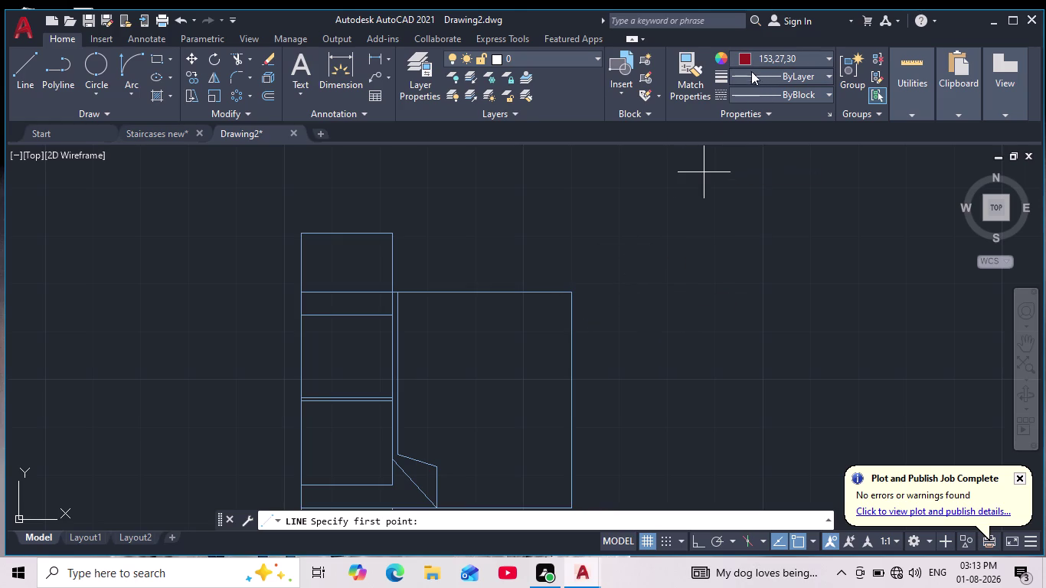
click(742, 56)
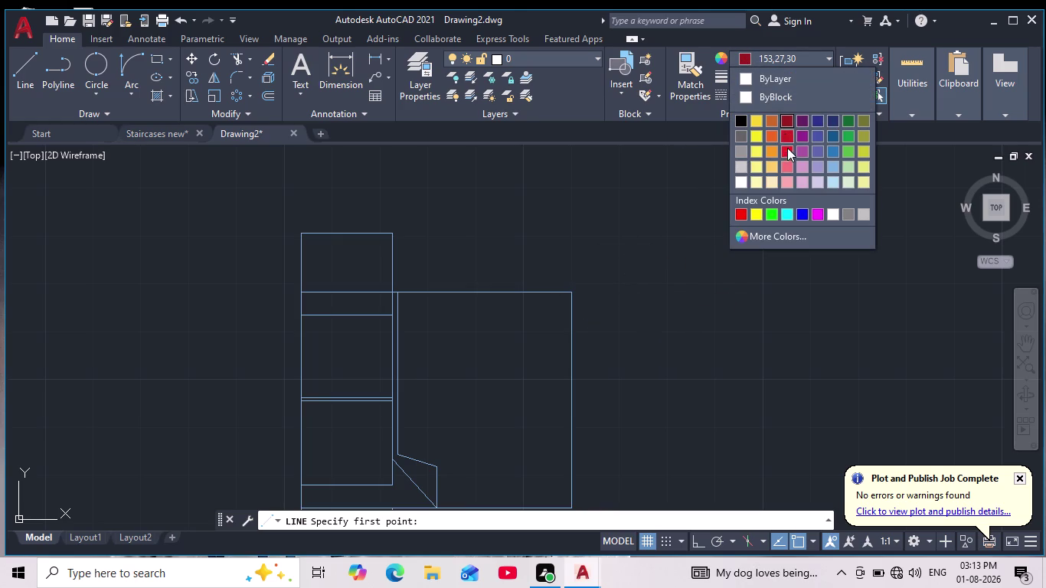
click(787, 154)
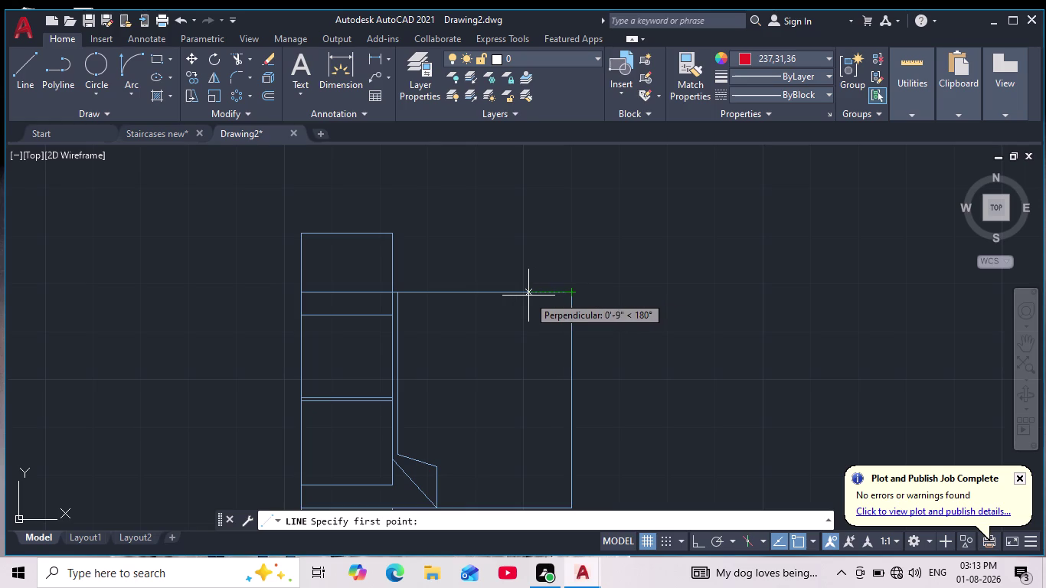
Draw two-foot red line segments with Ortho on, undoing and redrawing one segment.
key(1)
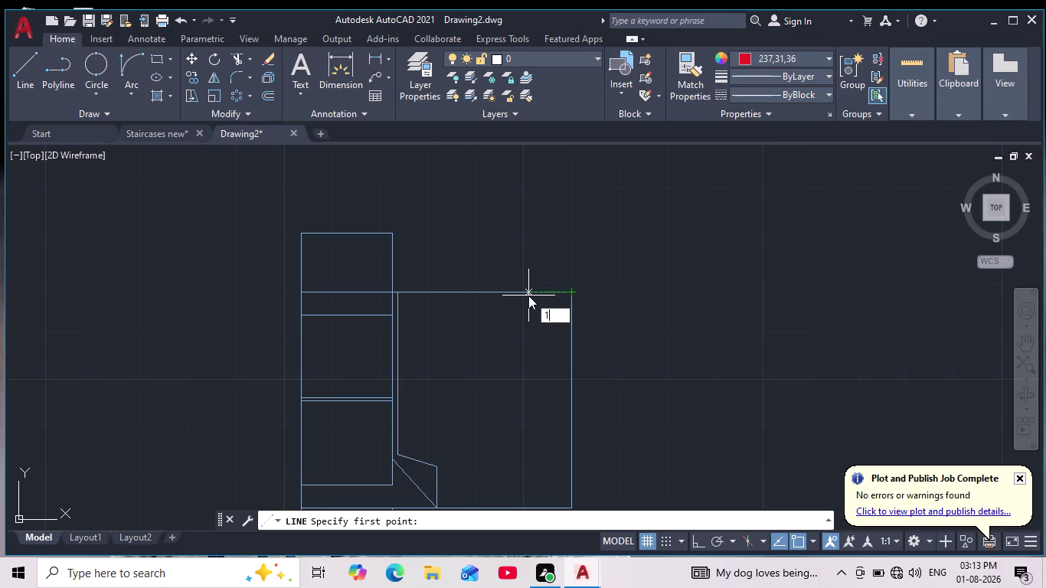
key(BackSpace)
text(2')
key(Return)
scroll(down, 3)
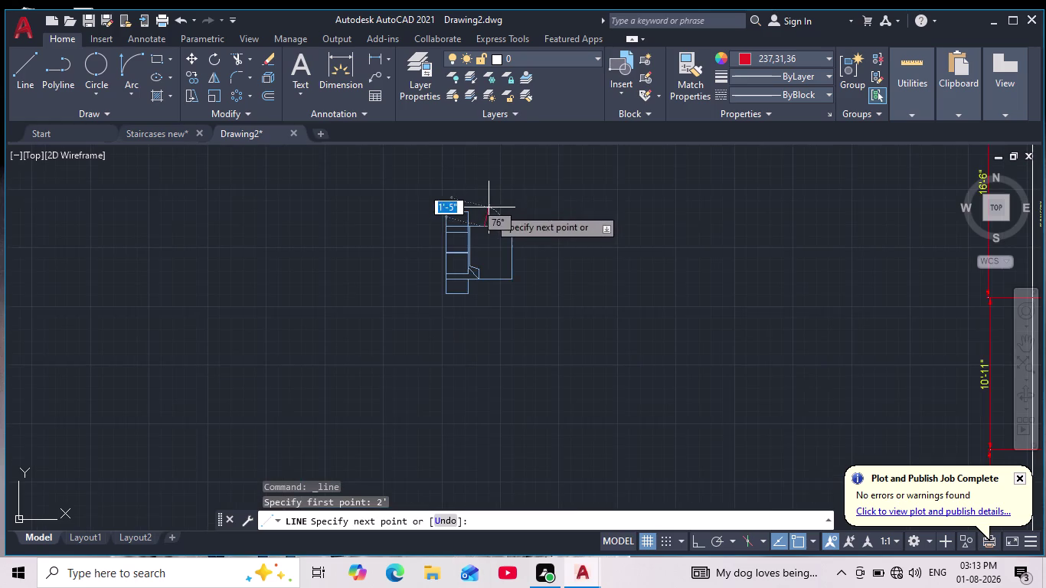
middle_drag(476, 191, 469, 228)
click(696, 542)
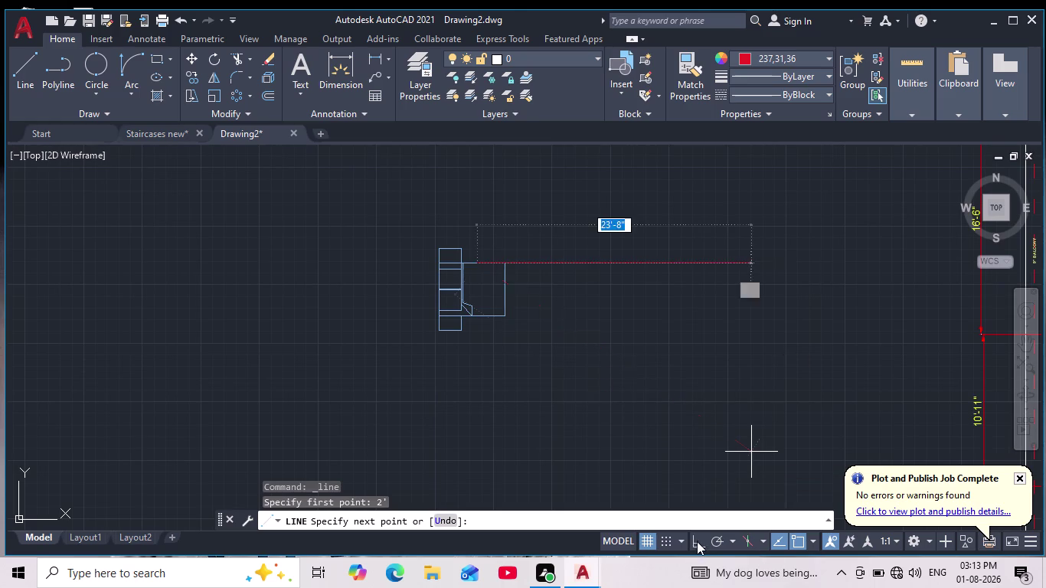
scroll(up, 3)
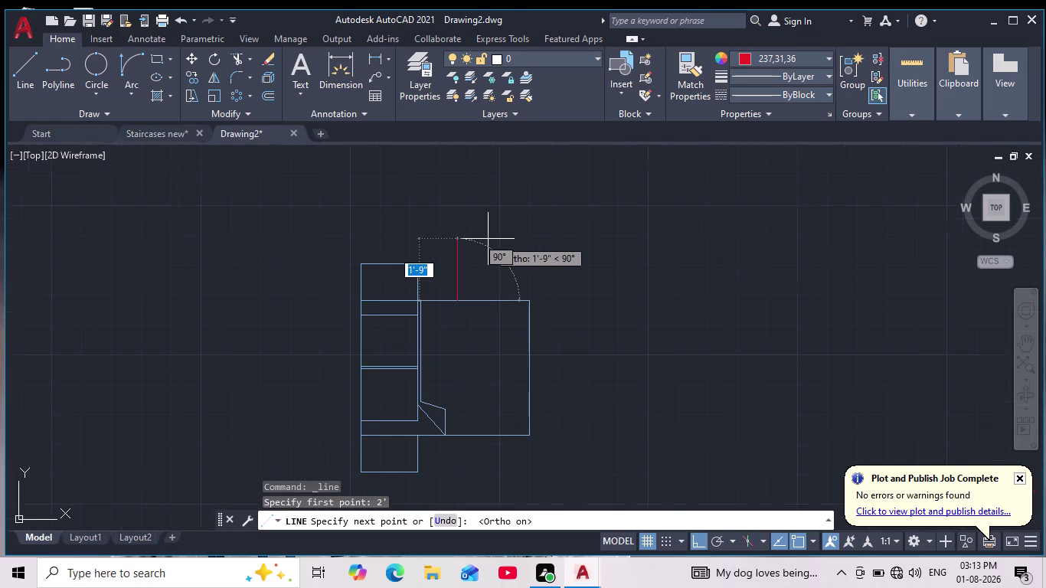
text(2')
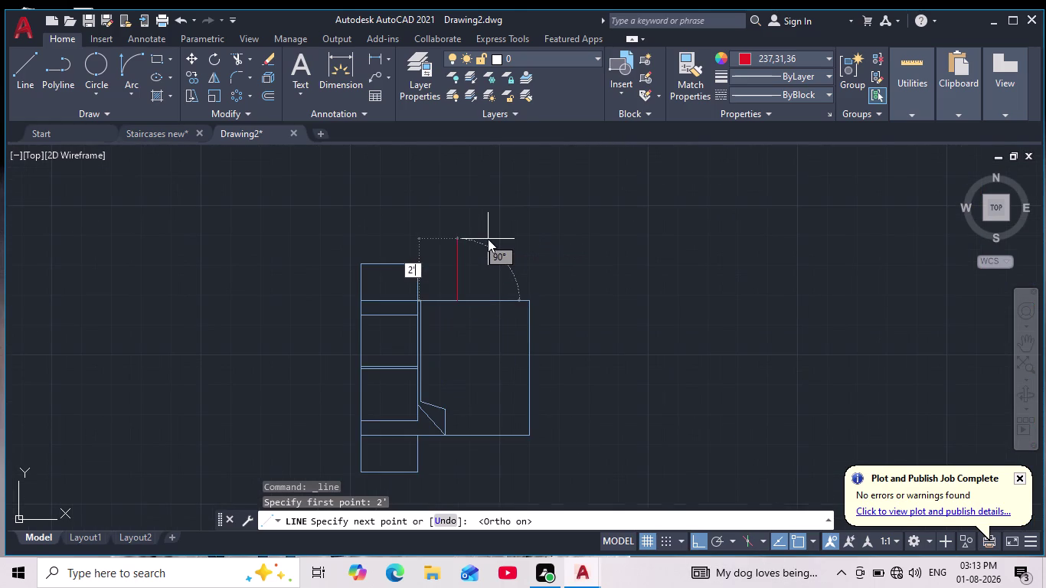
key(Return)
key(period)
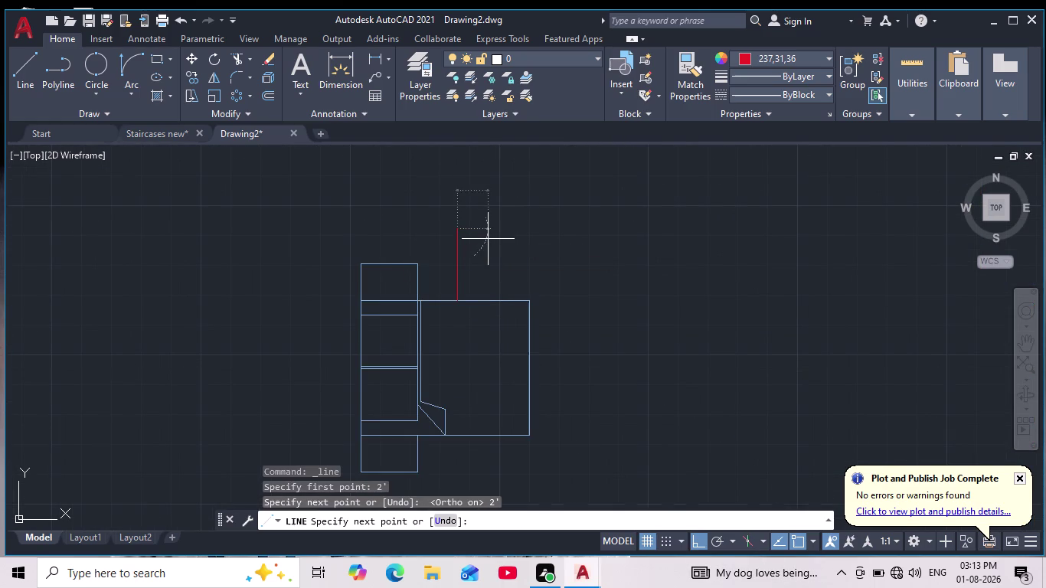
key(ctrl+z)
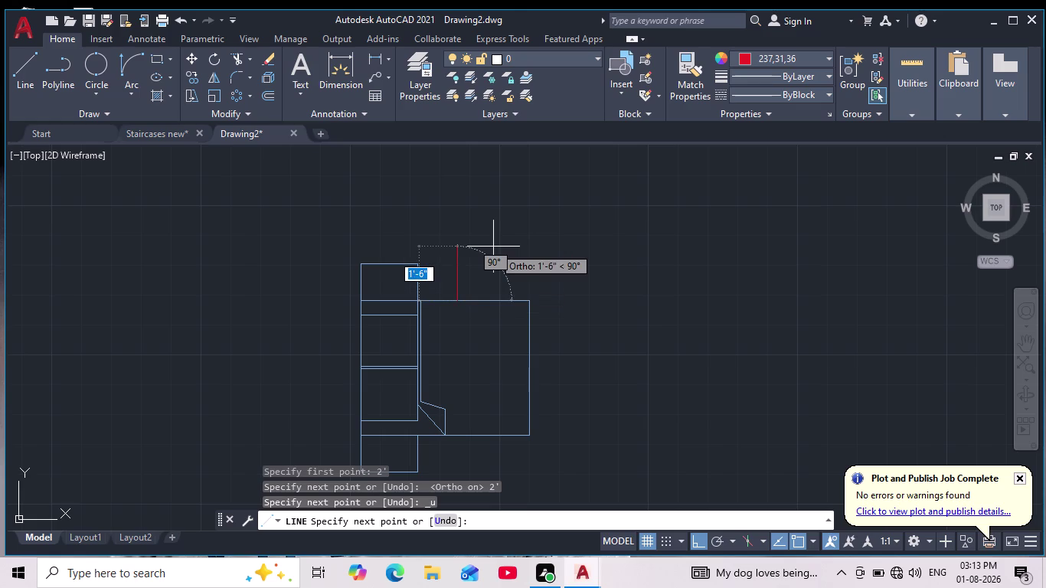
text(2')
key(Return)
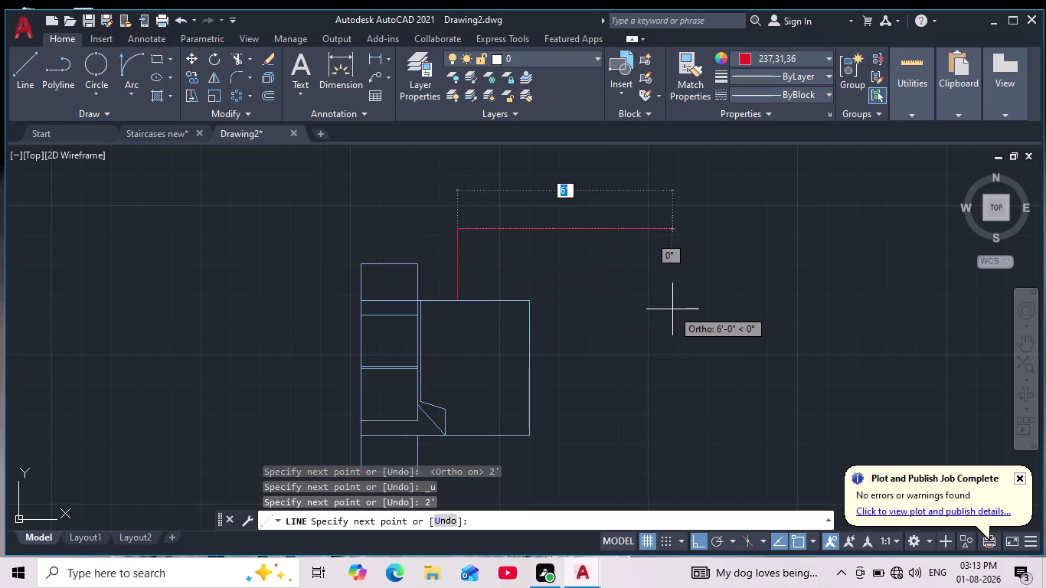
Add a one-foot segment, then pick the top and next corners of the red outline.
scroll(down, 3)
scroll(up, 3)
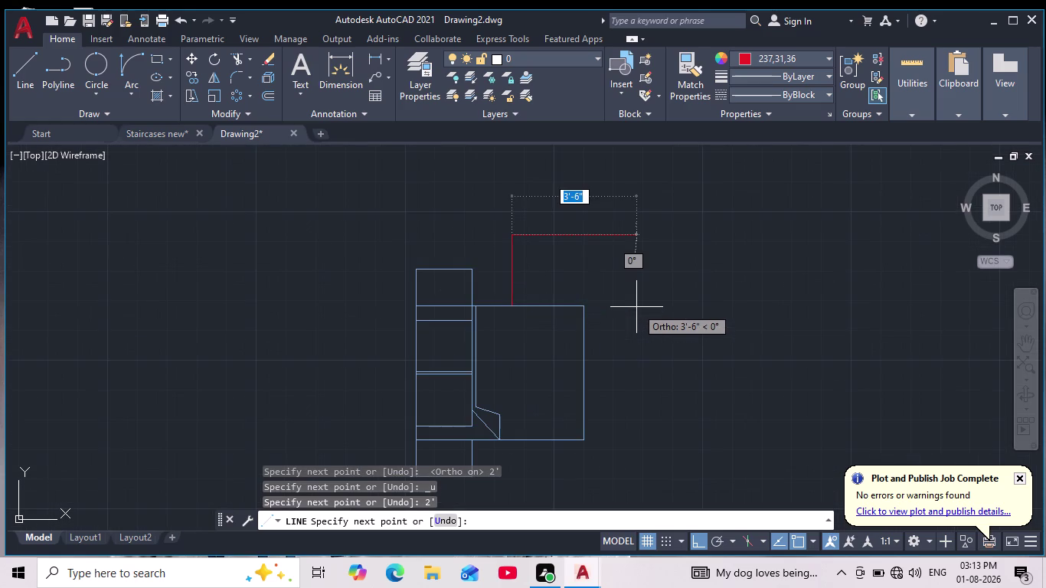
key(ctrl+z)
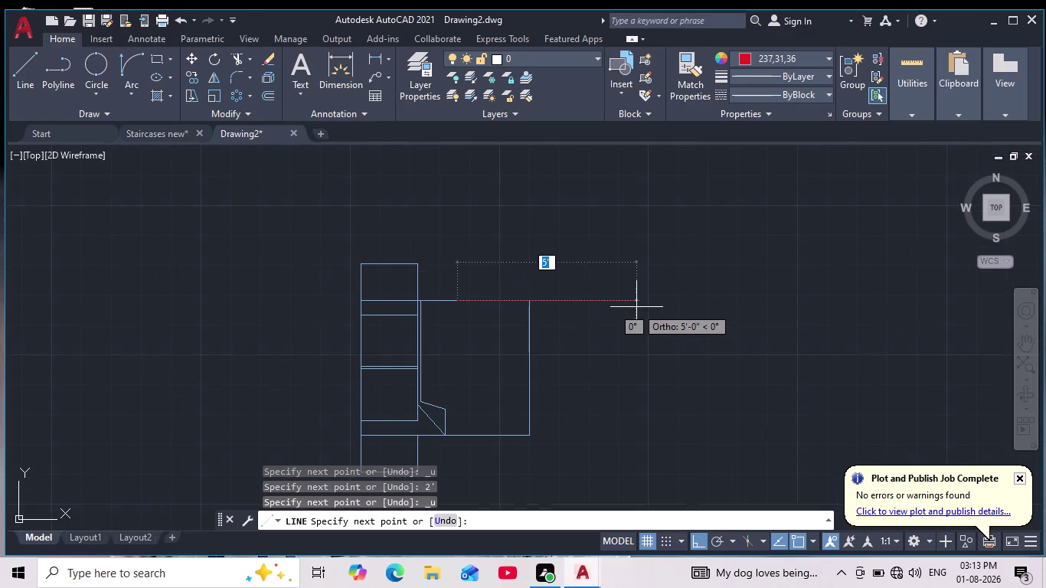
scroll(up, 3)
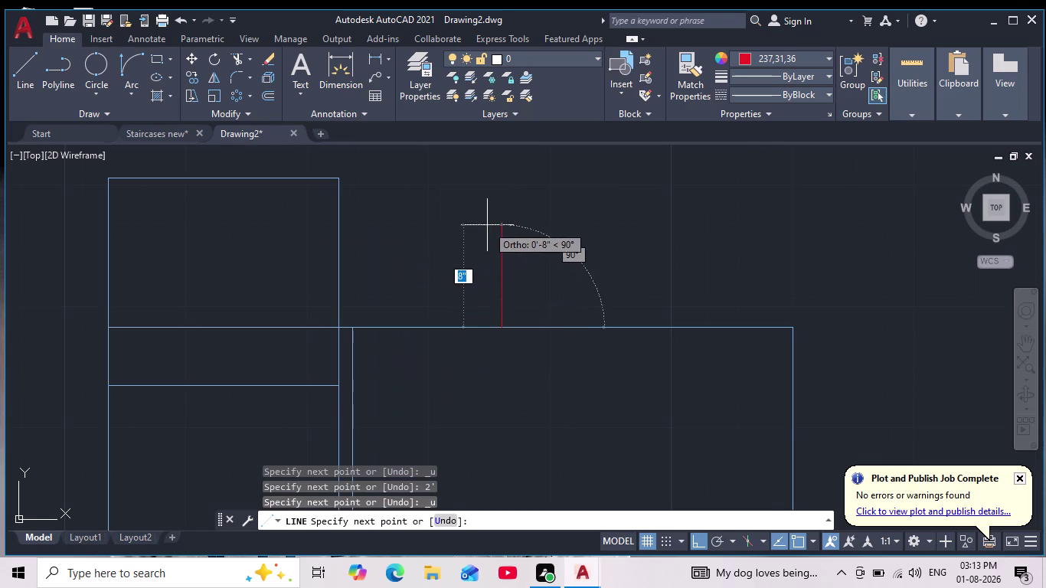
scroll(down, 3)
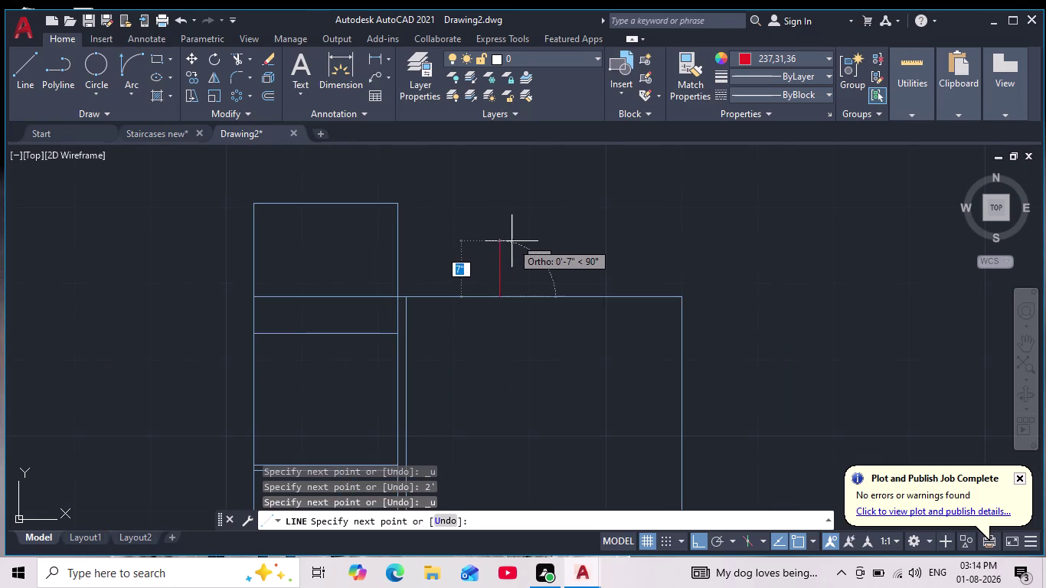
scroll(down, 3)
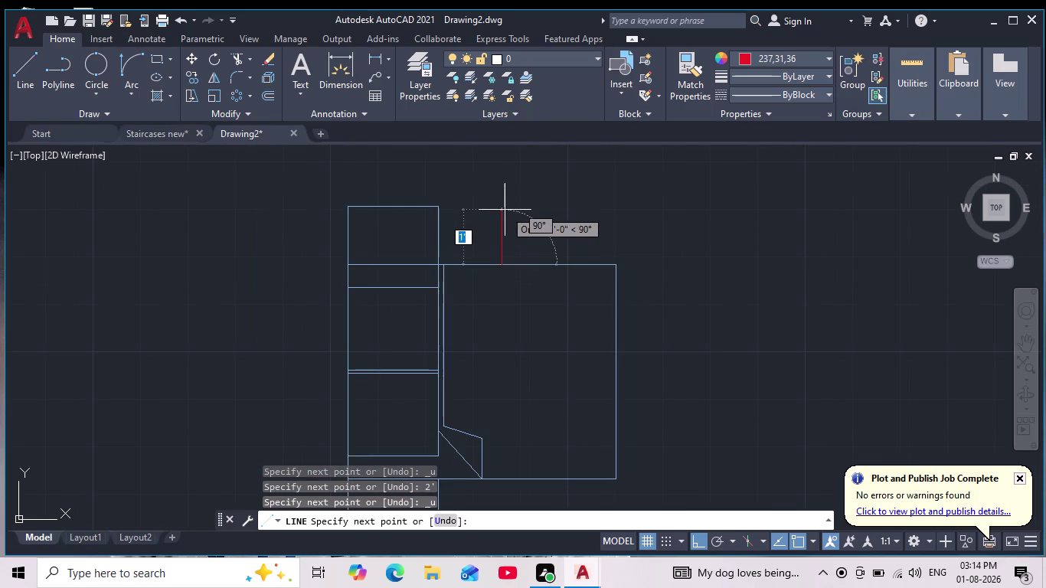
text(1')
key(Return)
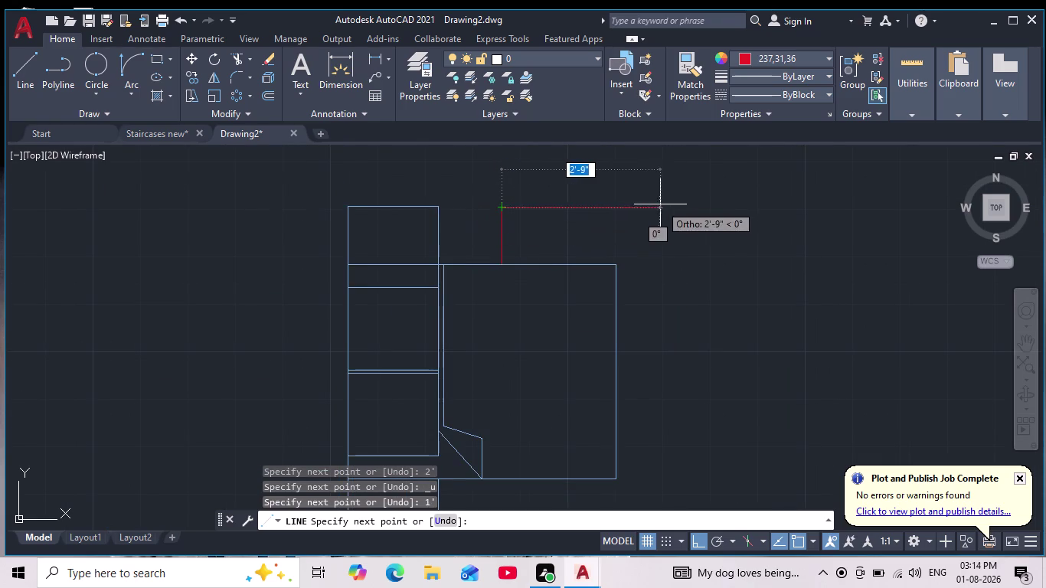
scroll(down, 3)
scroll(up, 3)
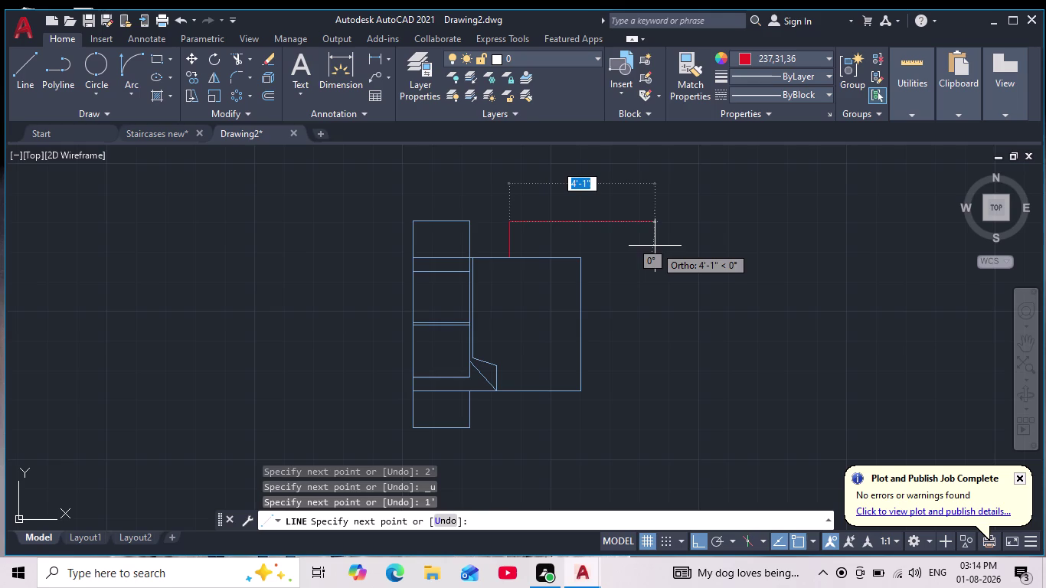
click(640, 229)
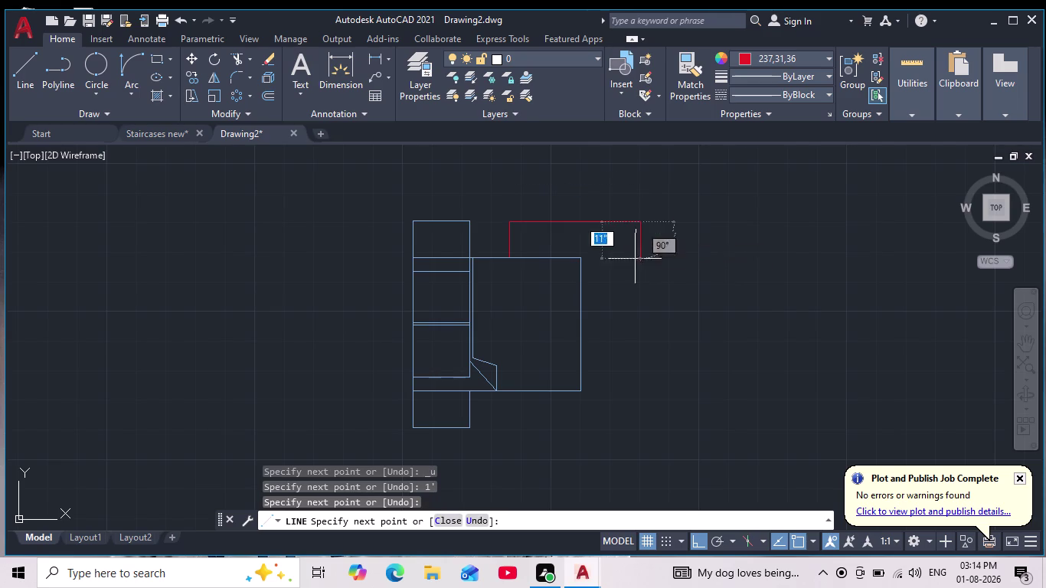
middle_drag(648, 348, 632, 324)
scroll(down, 3)
scroll(up, 3)
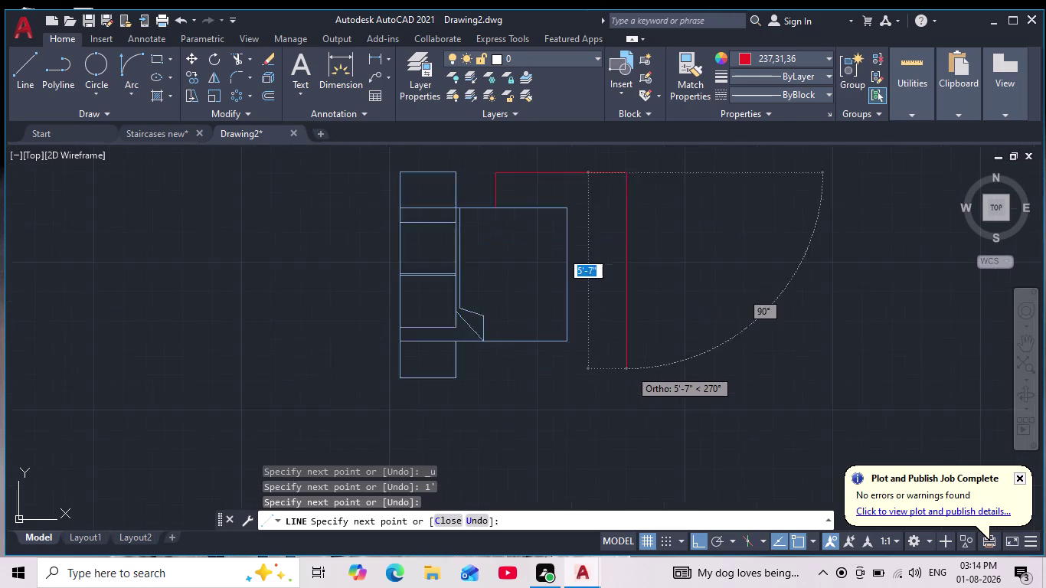
scroll(up, 3)
scroll(down, 3)
click(627, 369)
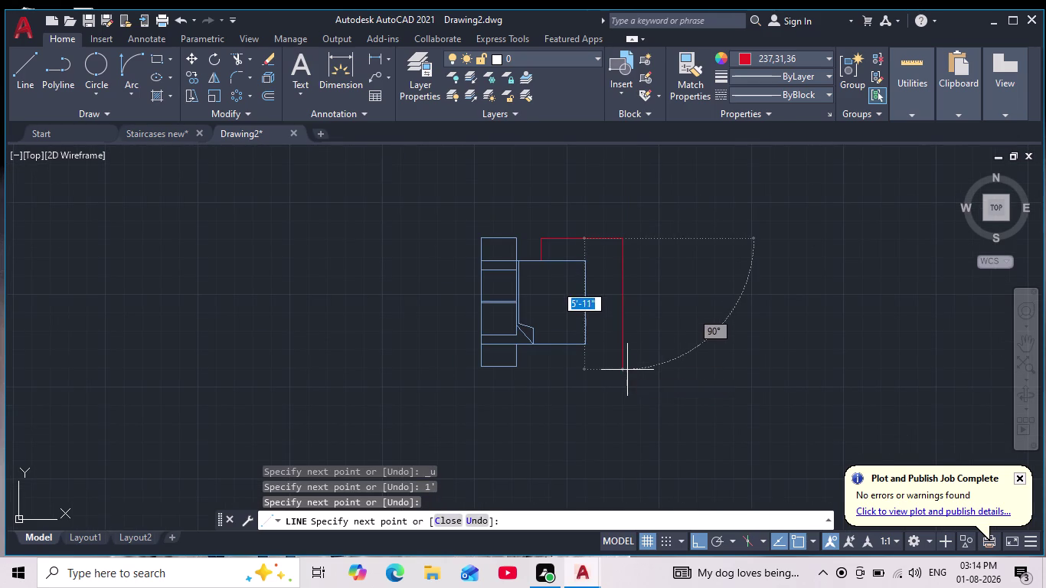
key(Escape)
Draw another red line, one foot long, ending at the outline's bottom corner.
click(15, 74)
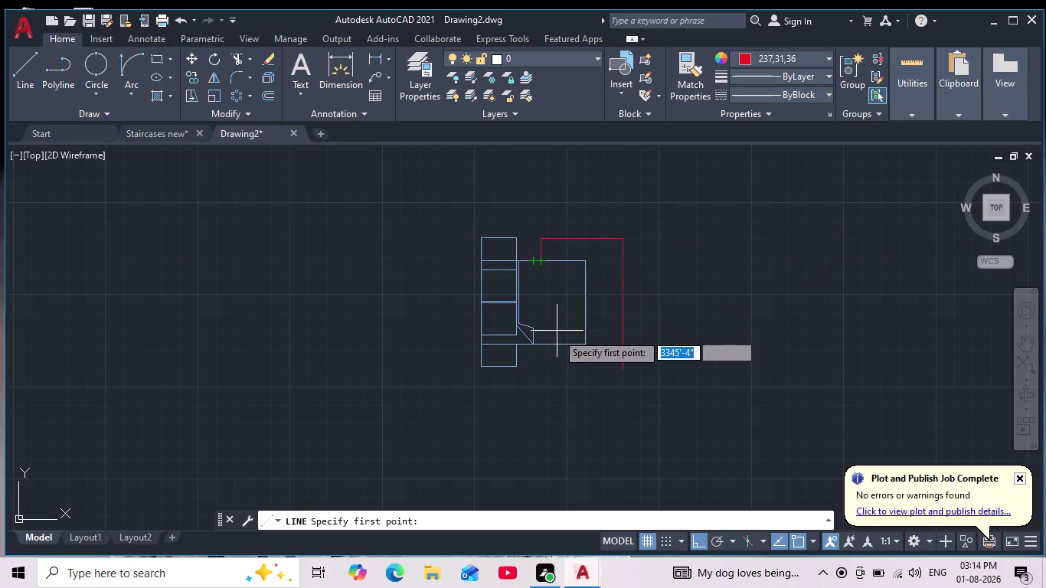
click(543, 345)
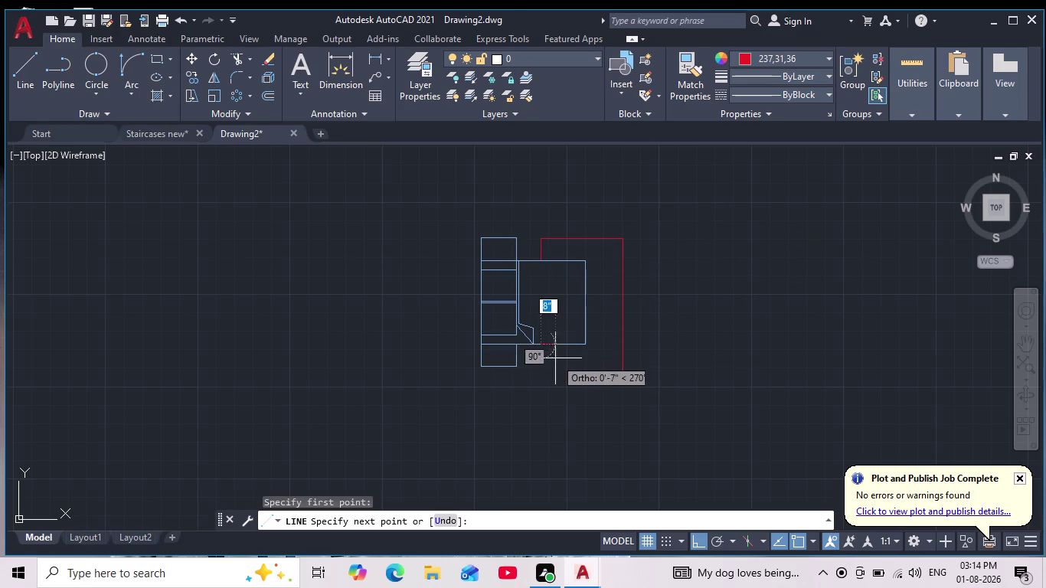
text(1')
key(Return)
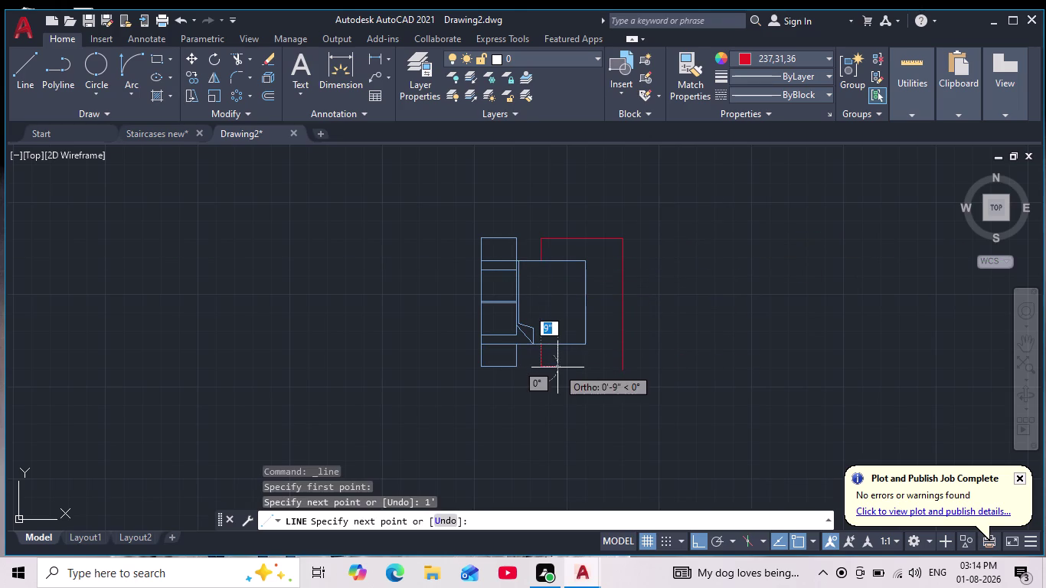
scroll(up, 3)
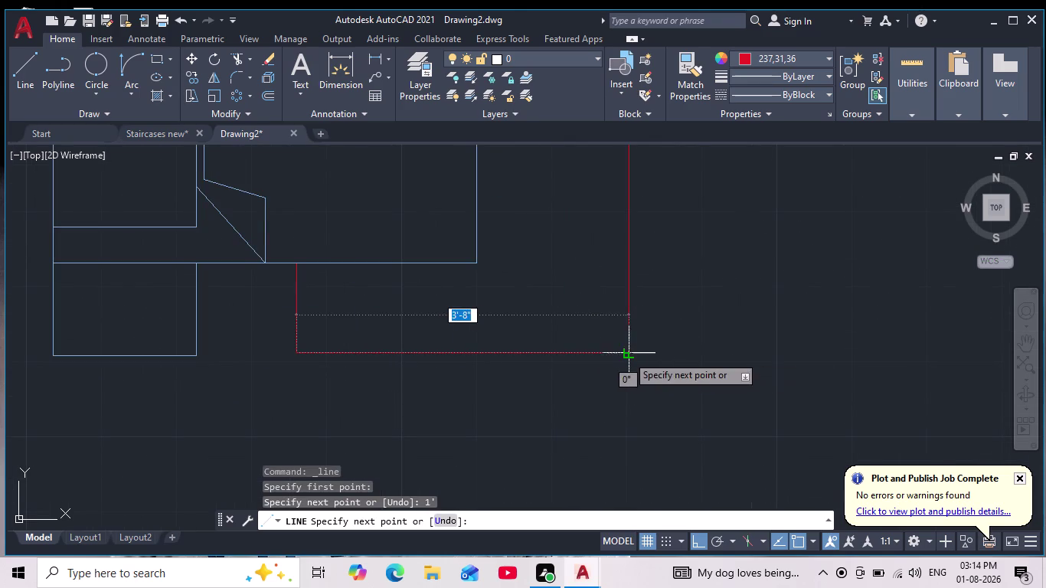
click(623, 354)
key(Escape)
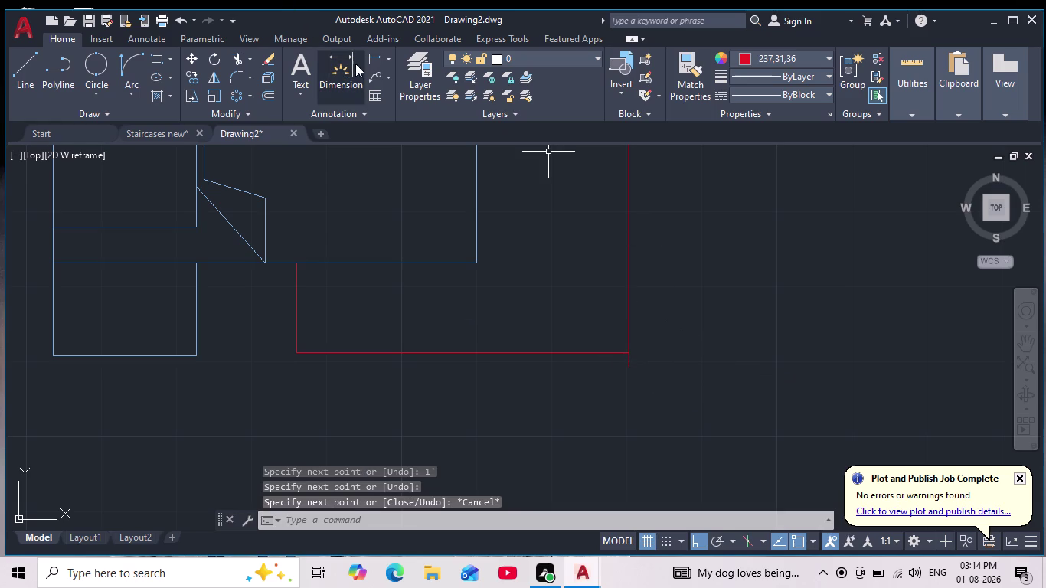
click(238, 64)
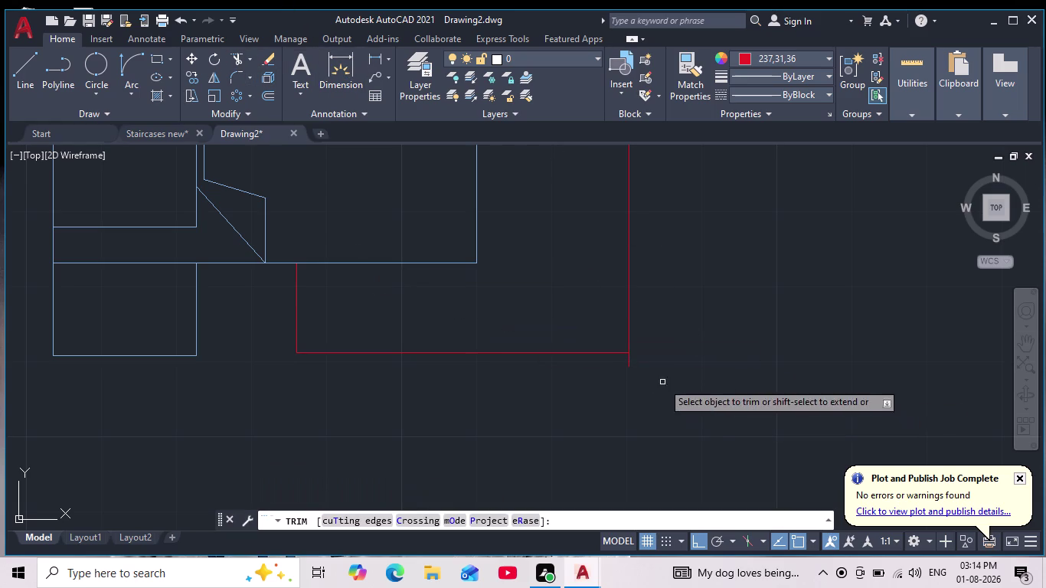
Cancel the trim operation after panning around the fixture drawing.
scroll(up, 3)
drag(537, 323, 634, 297)
scroll(down, 3)
middle_drag(653, 317, 635, 359)
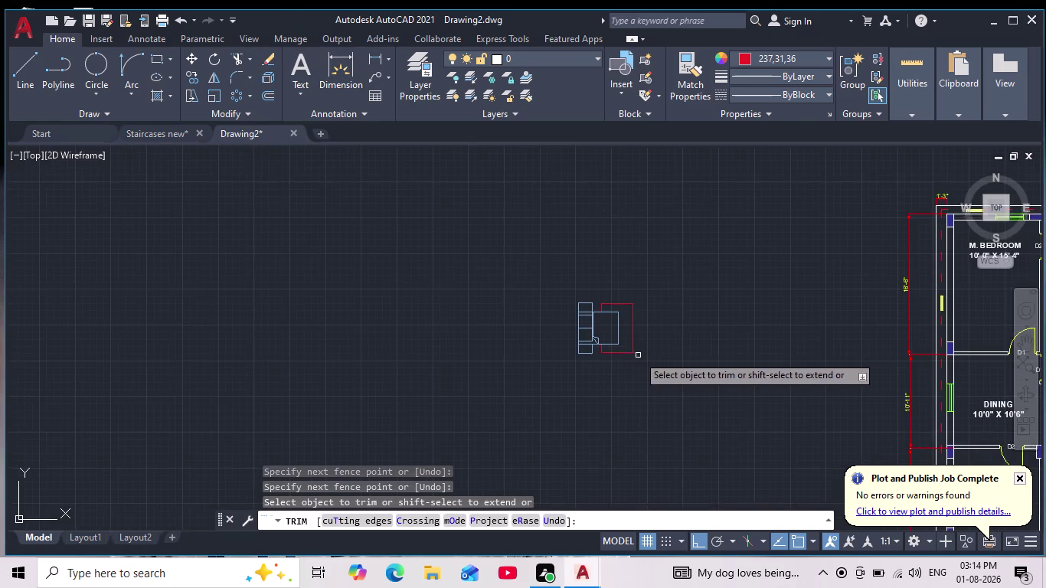
scroll(up, 3)
middle_drag(647, 354, 625, 330)
scroll(down, 3)
scroll(up, 3)
key(Escape)
key(Escape)
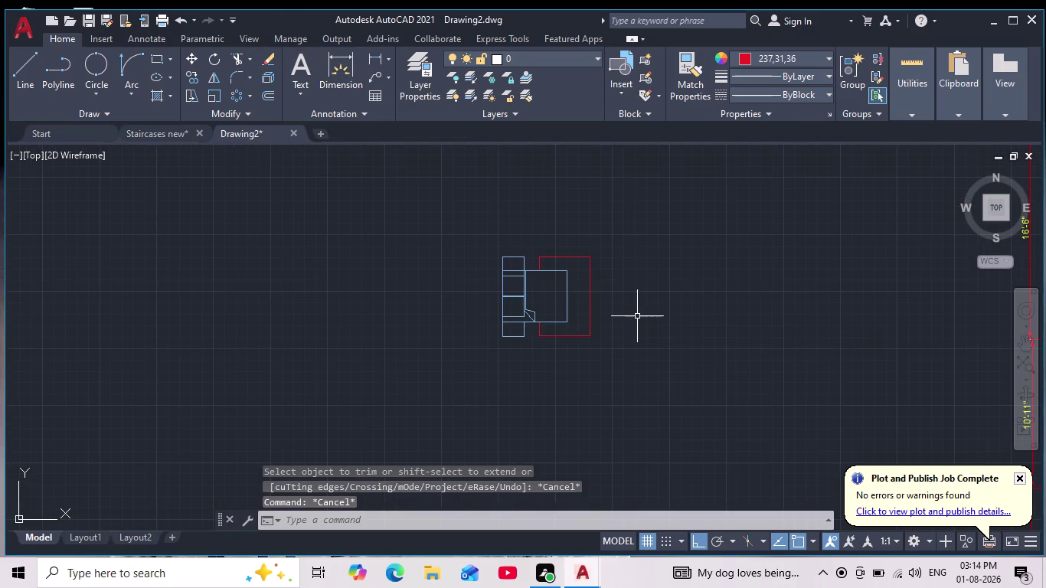
Window-select the combined cyan and red fixture drawing, clearing and reselecting it once.
scroll(down, 3)
middle_drag(632, 320, 610, 322)
drag(643, 245, 643, 261)
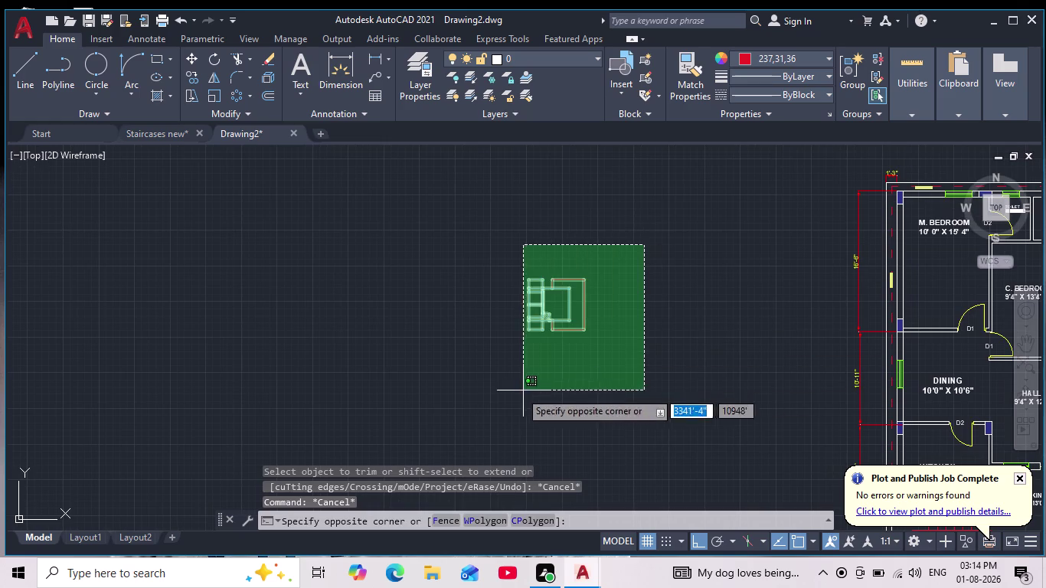
click(487, 374)
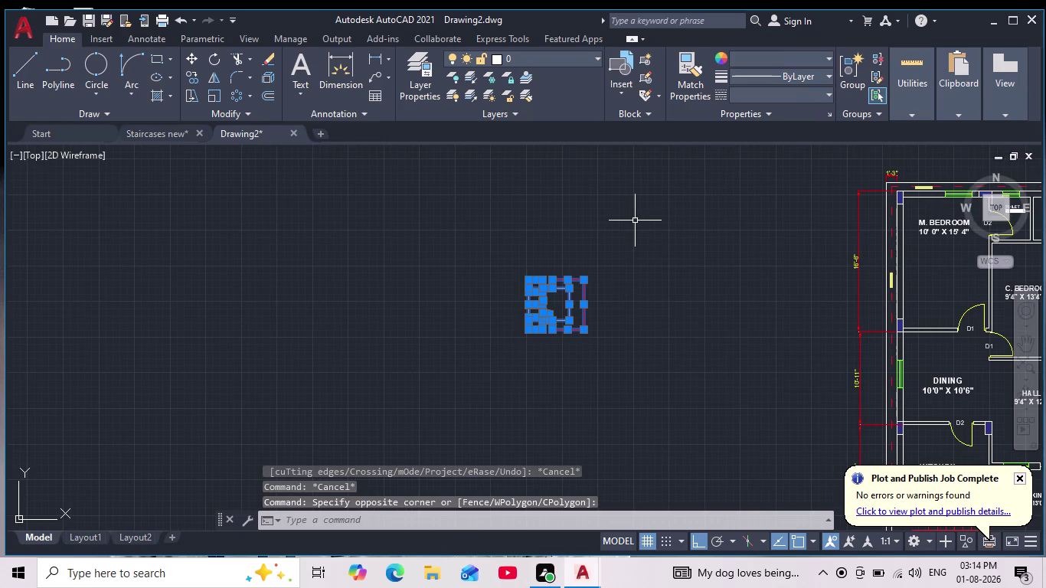
scroll(up, 3)
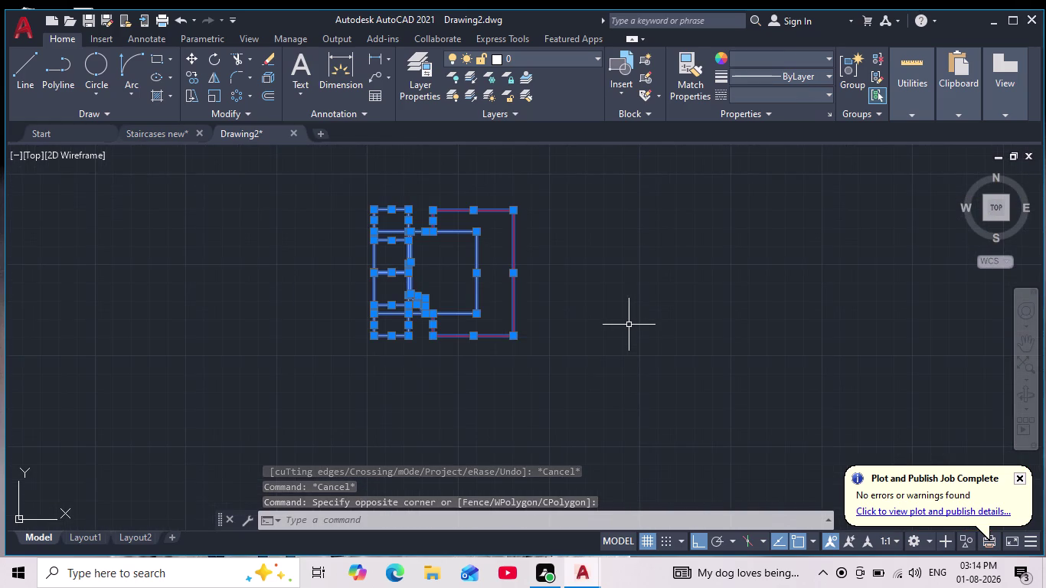
scroll(down, 3)
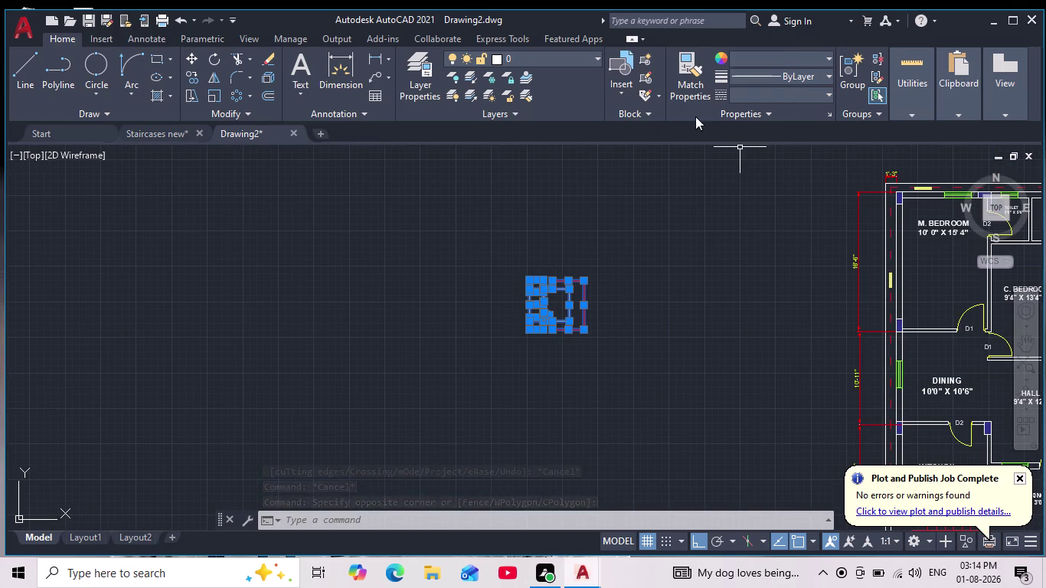
middle_drag(669, 285, 500, 261)
key(Escape)
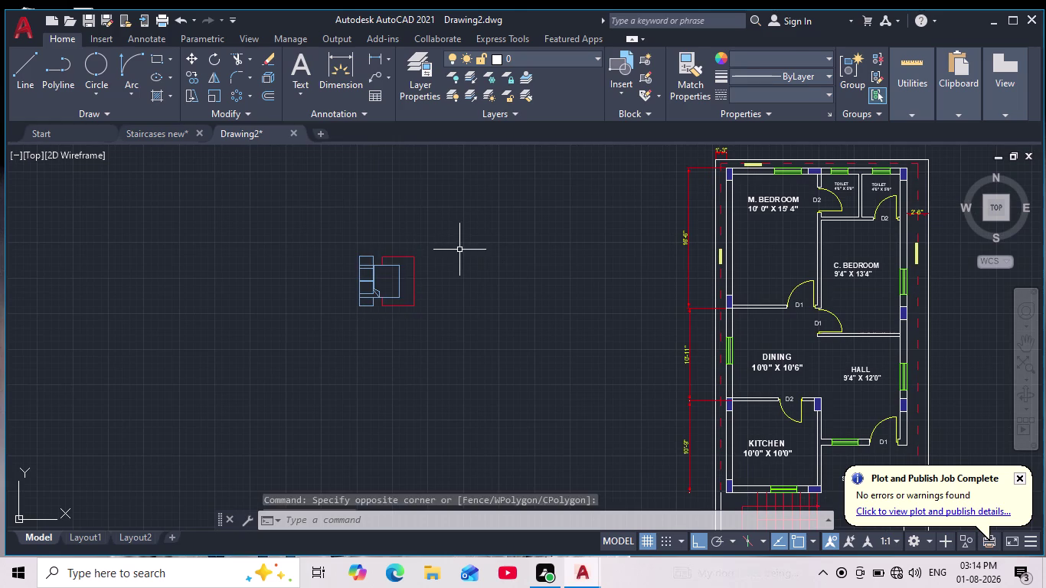
click(473, 221)
click(331, 332)
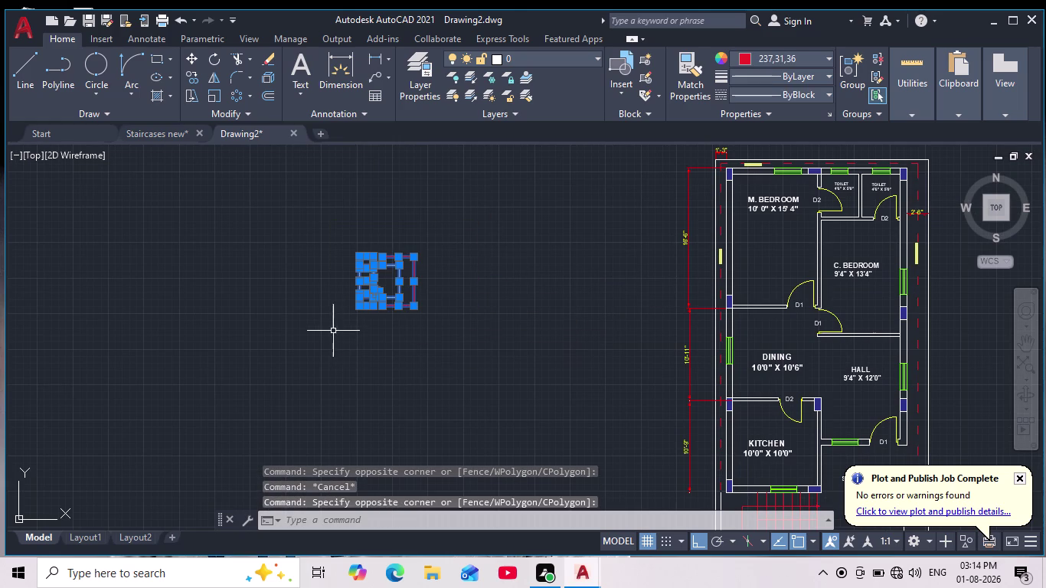
click(195, 75)
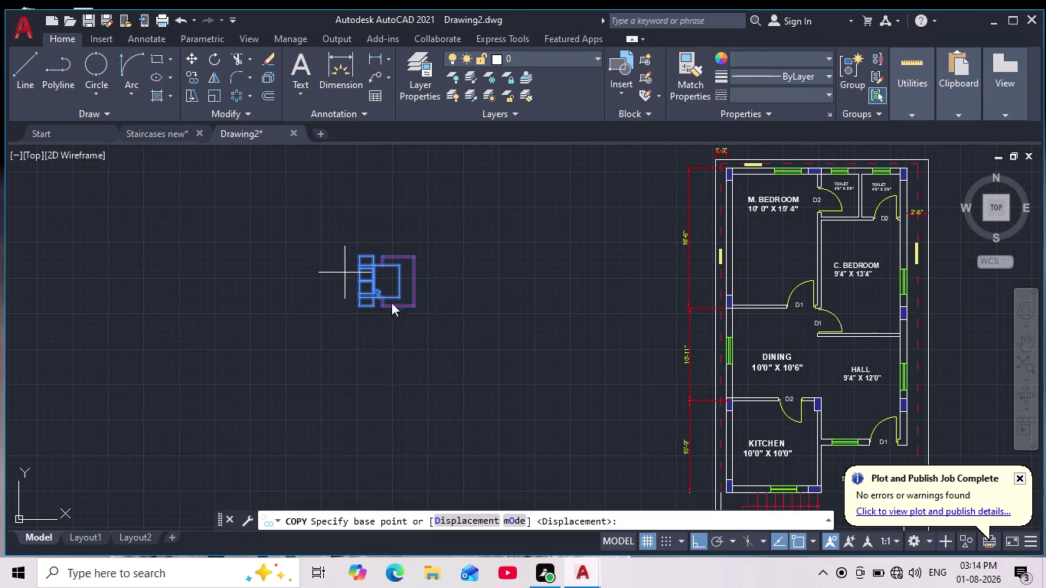
Cancel the first copy attempt, reselect the fixture drawing, and turn Ortho off.
click(404, 281)
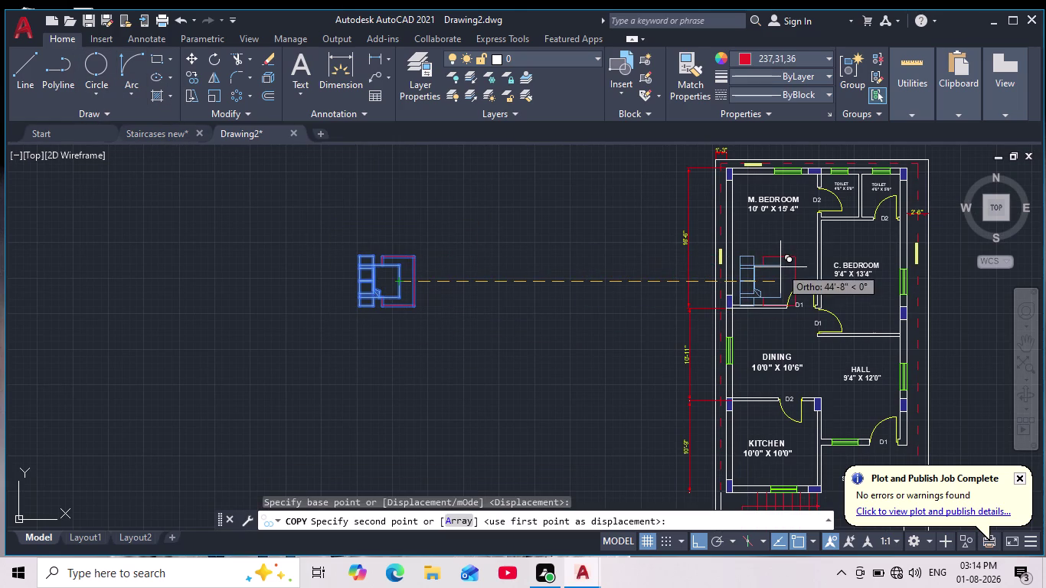
key(Escape)
drag(472, 211, 472, 241)
click(294, 368)
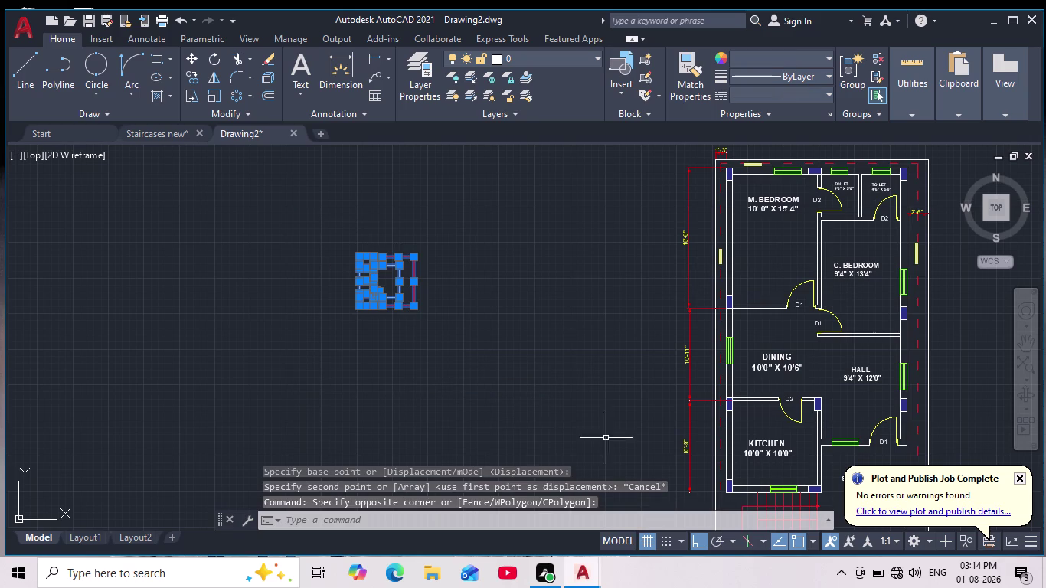
click(702, 538)
click(390, 283)
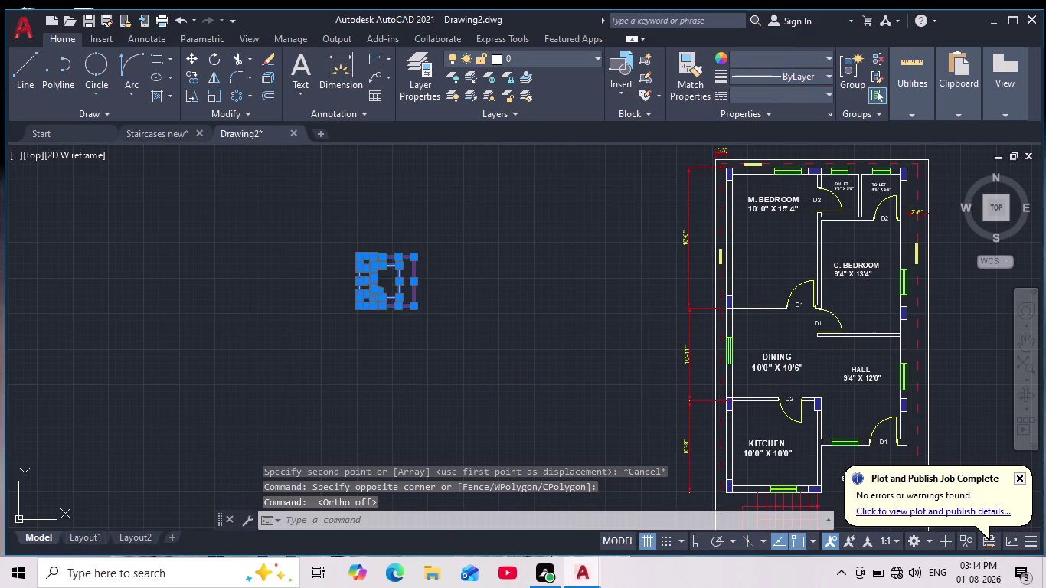
key(Escape)
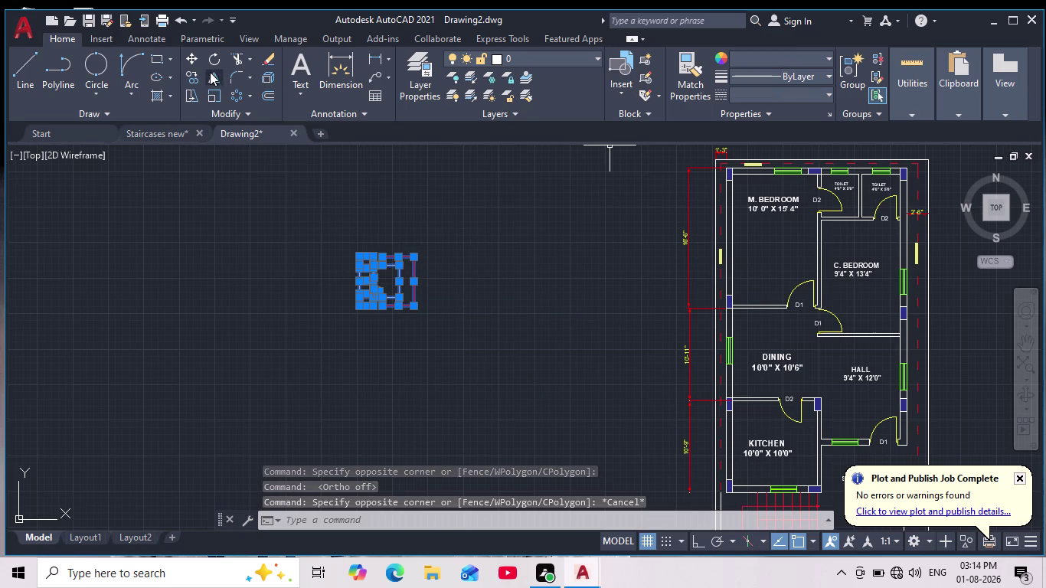
Copy the symbol from a picked base point into the M. BEDROOM.
click(193, 75)
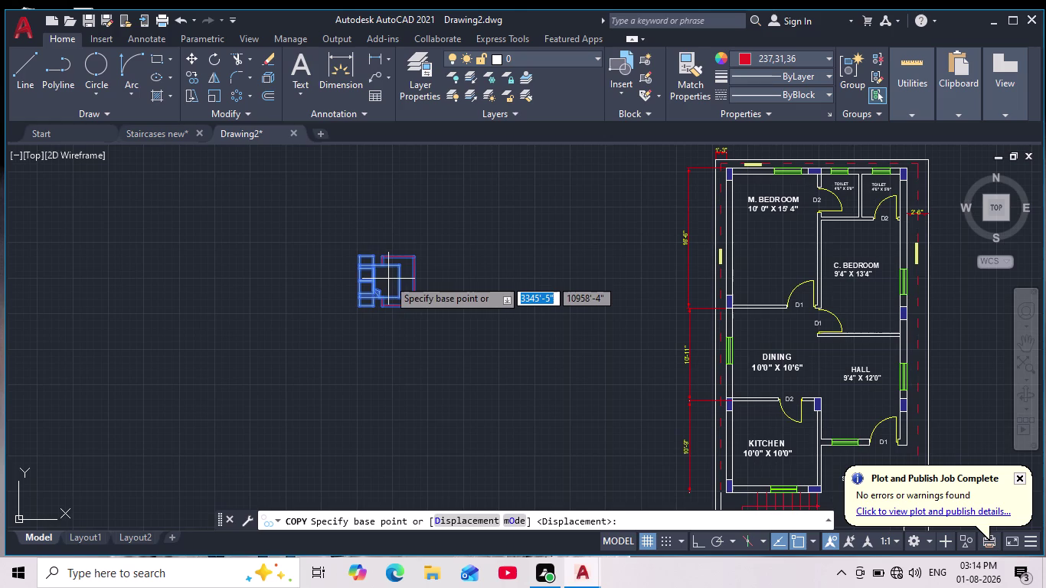
click(367, 276)
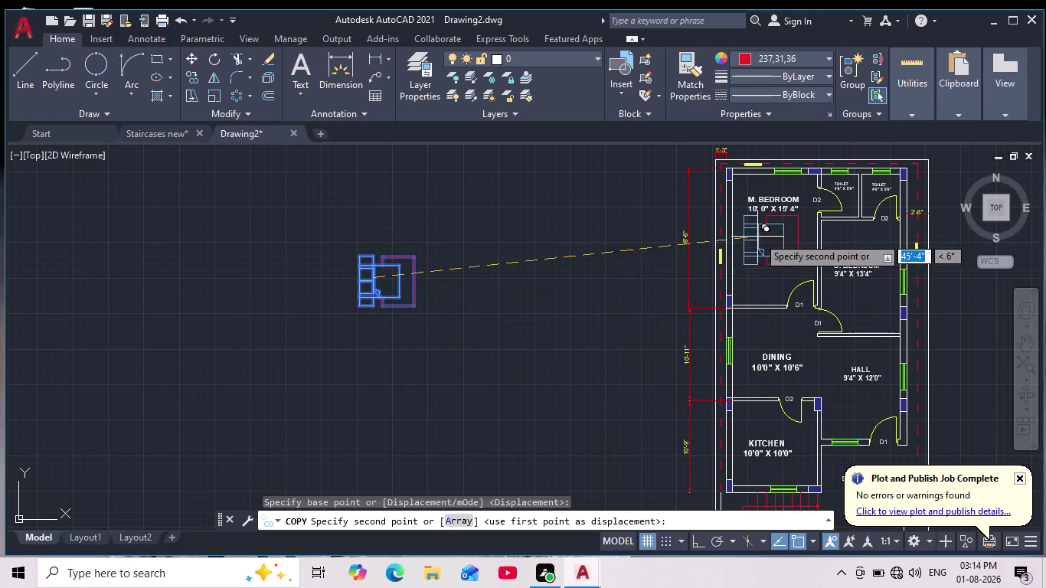
scroll(up, 3)
scroll(down, 3)
middle_drag(754, 257, 703, 277)
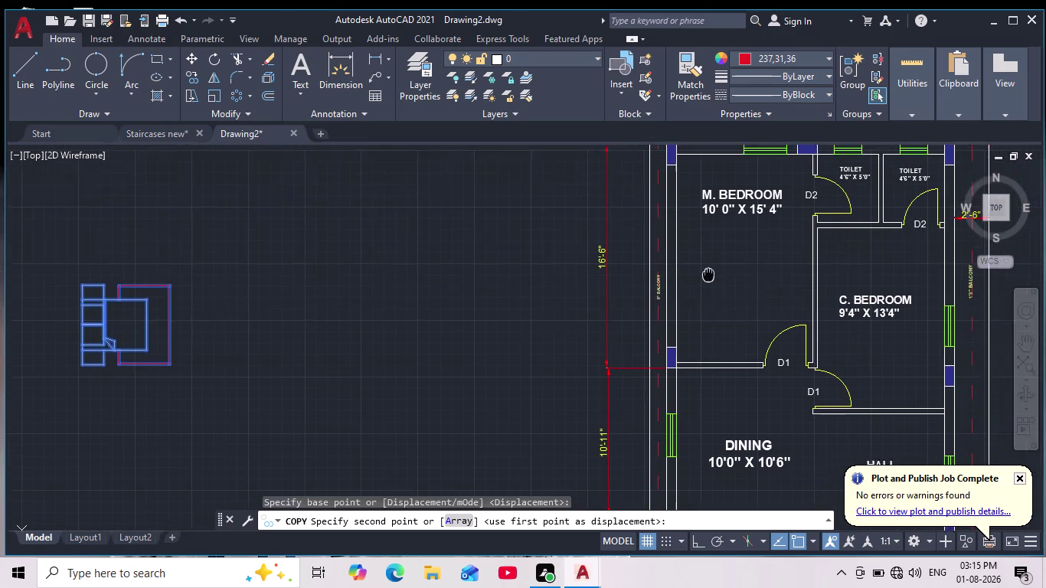
middle_drag(703, 276, 646, 283)
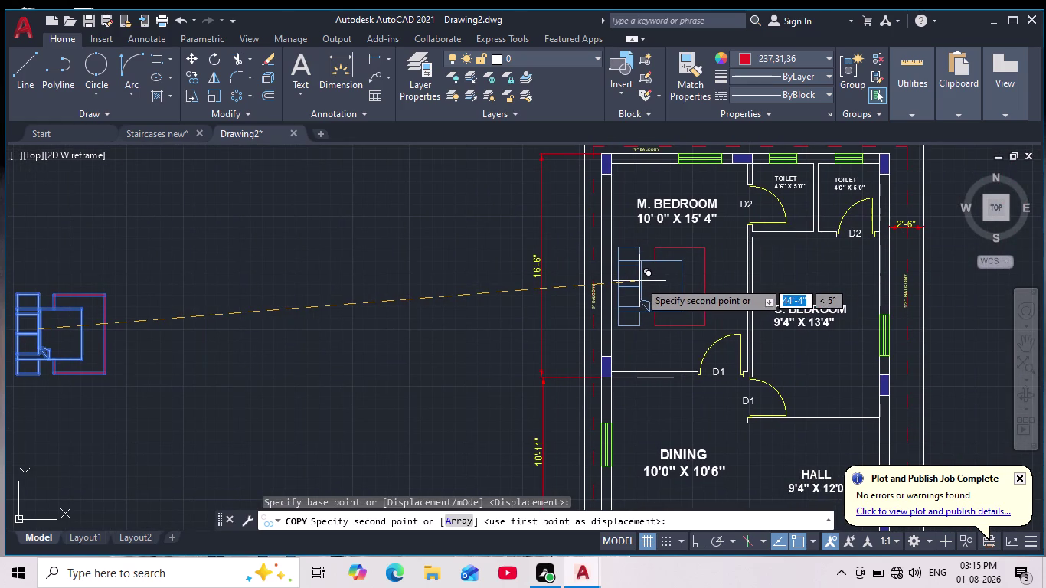
click(640, 281)
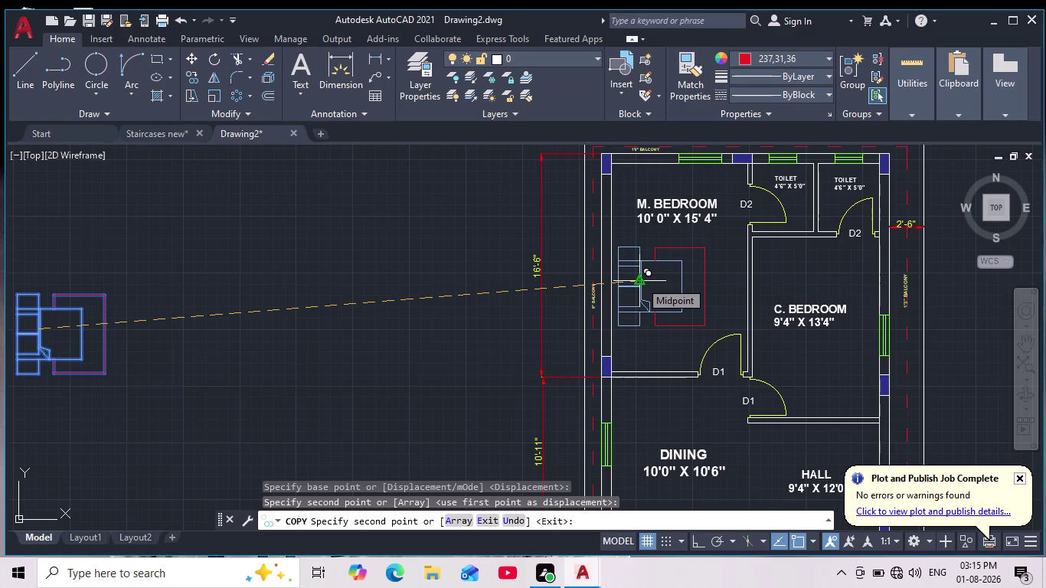
key(Escape)
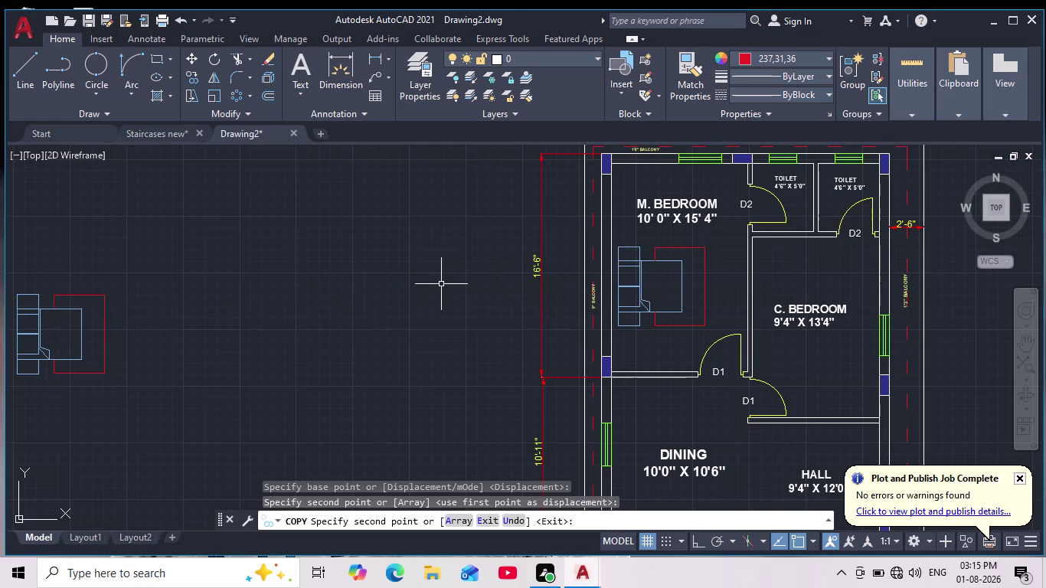
scroll(down, 3)
scroll(up, 3)
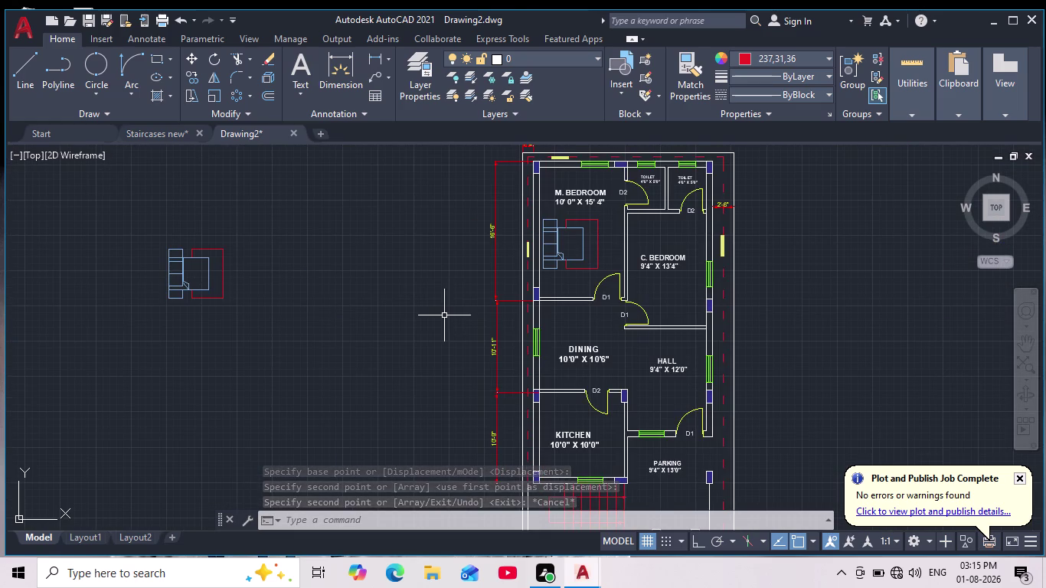
middle_drag(431, 327, 381, 363)
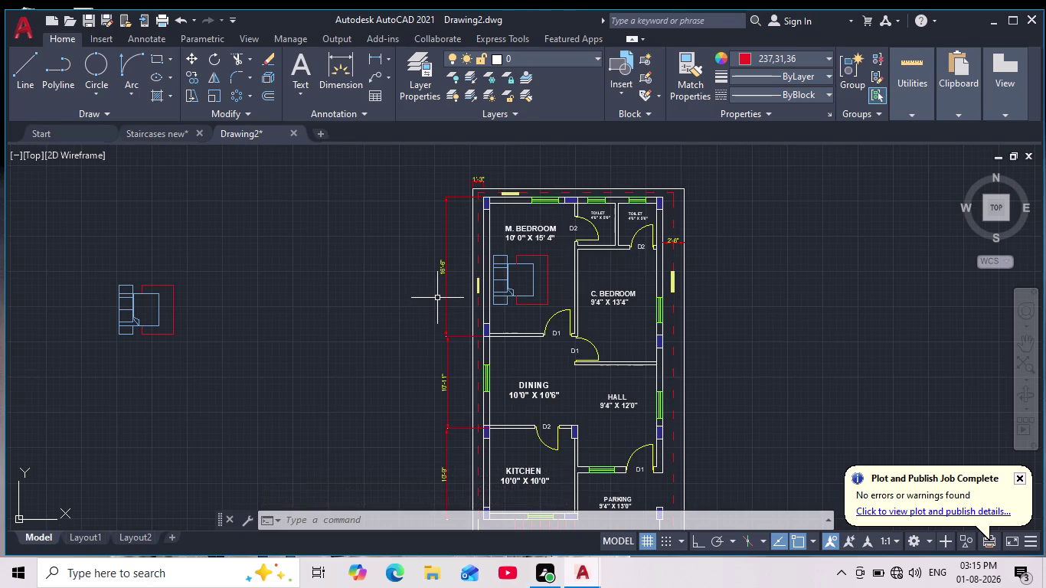
middle_drag(437, 297, 379, 326)
scroll(down, 3)
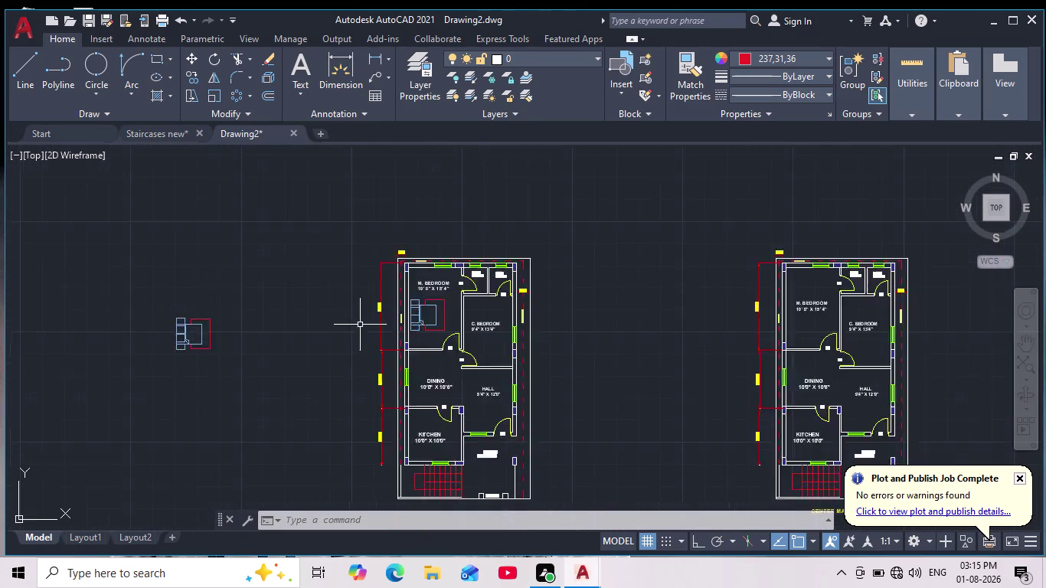
scroll(down, 3)
scroll(up, 3)
middle_drag(383, 331, 363, 288)
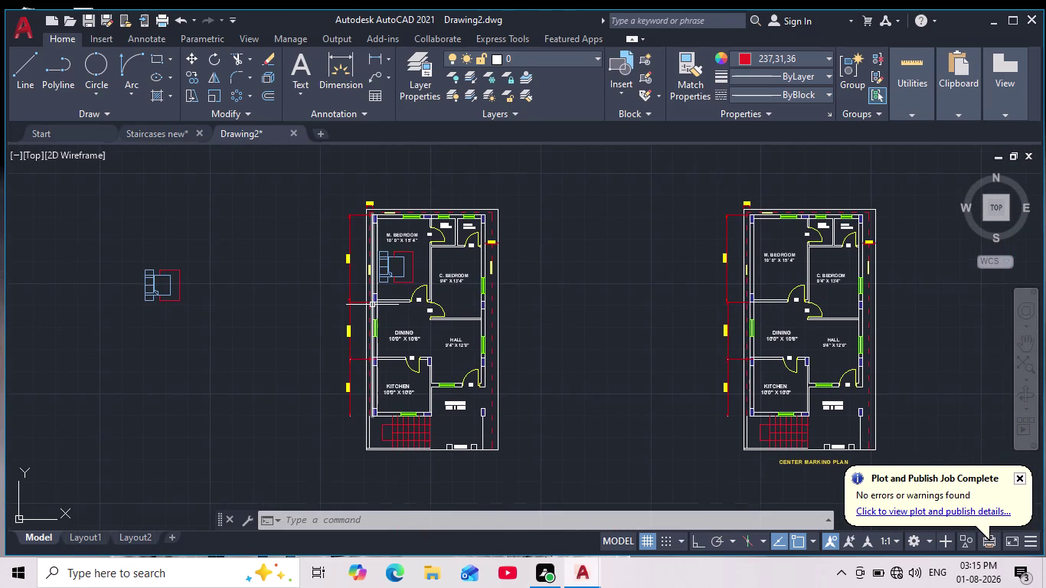
scroll(up, 3)
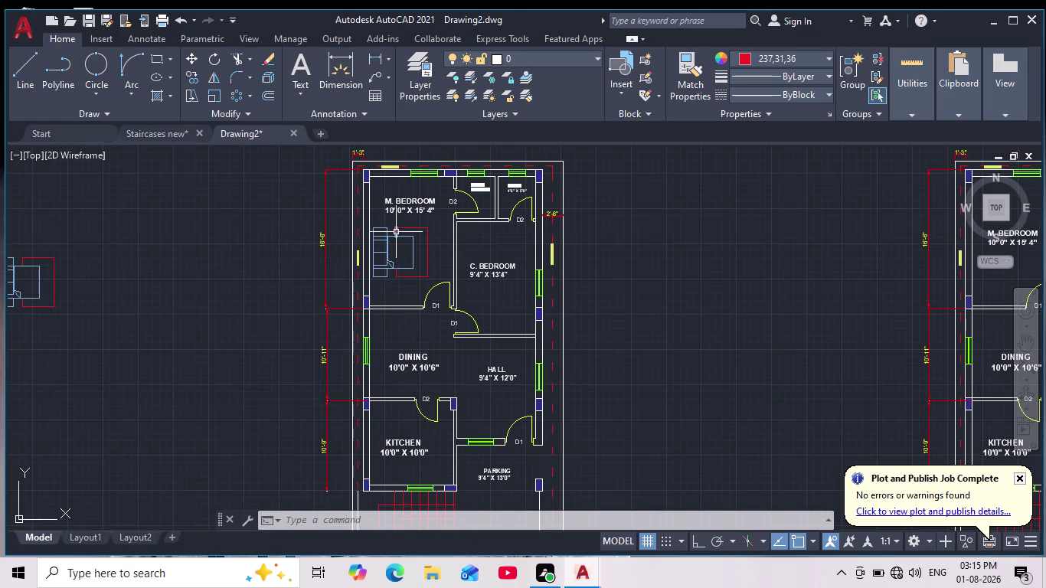
scroll(up, 3)
middle_drag(391, 246, 474, 219)
scroll(down, 3)
drag(296, 206, 298, 213)
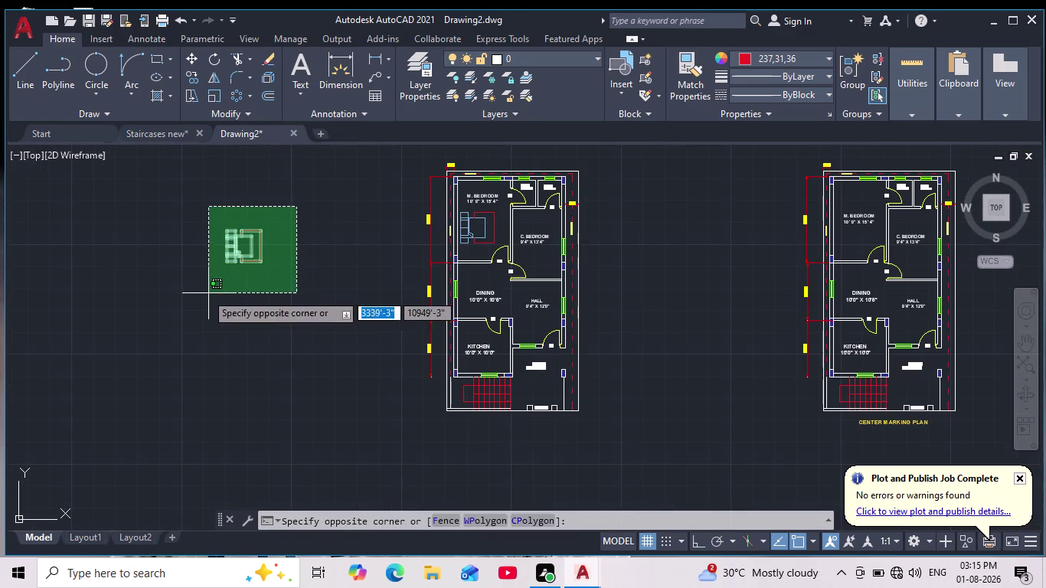
click(184, 299)
click(195, 79)
scroll(up, 3)
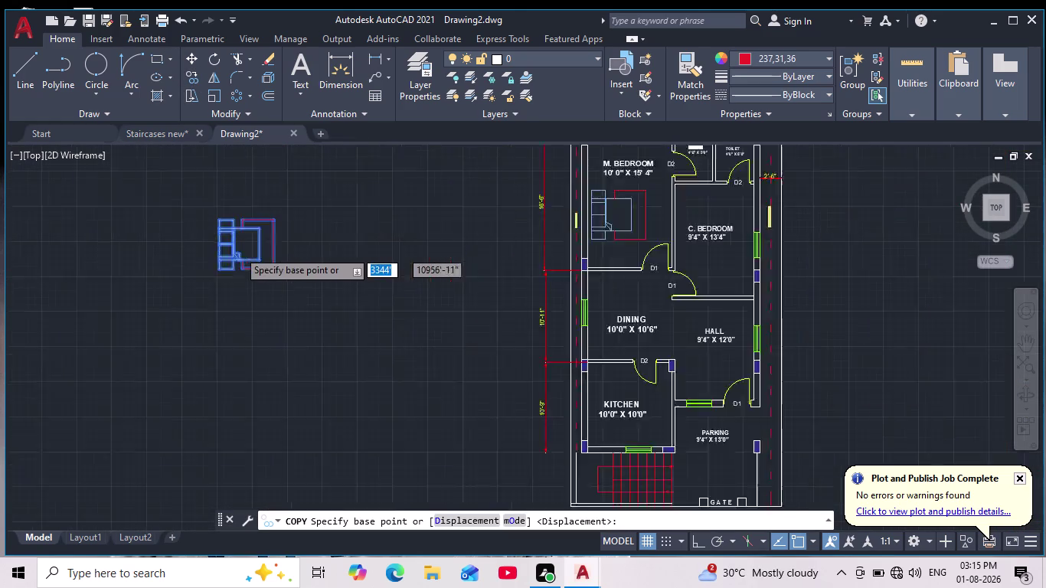
click(227, 239)
scroll(down, 3)
middle_drag(336, 237, 204, 267)
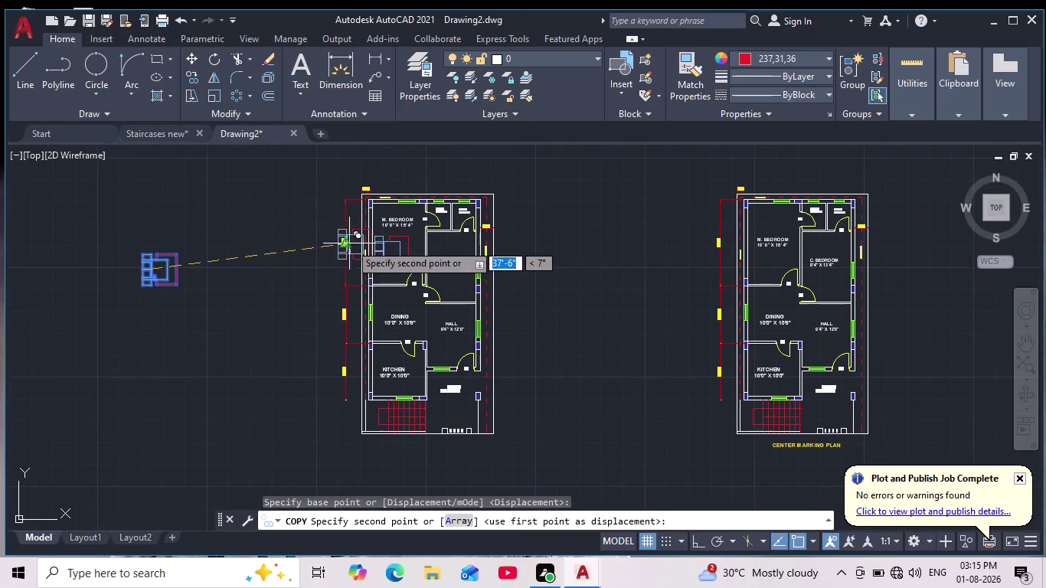
key(Escape)
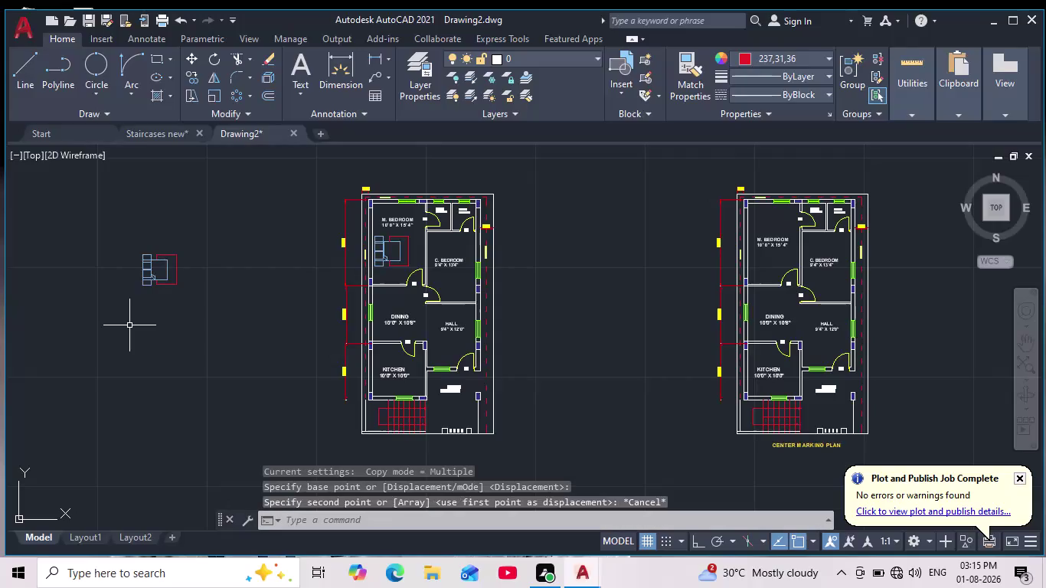
scroll(up, 3)
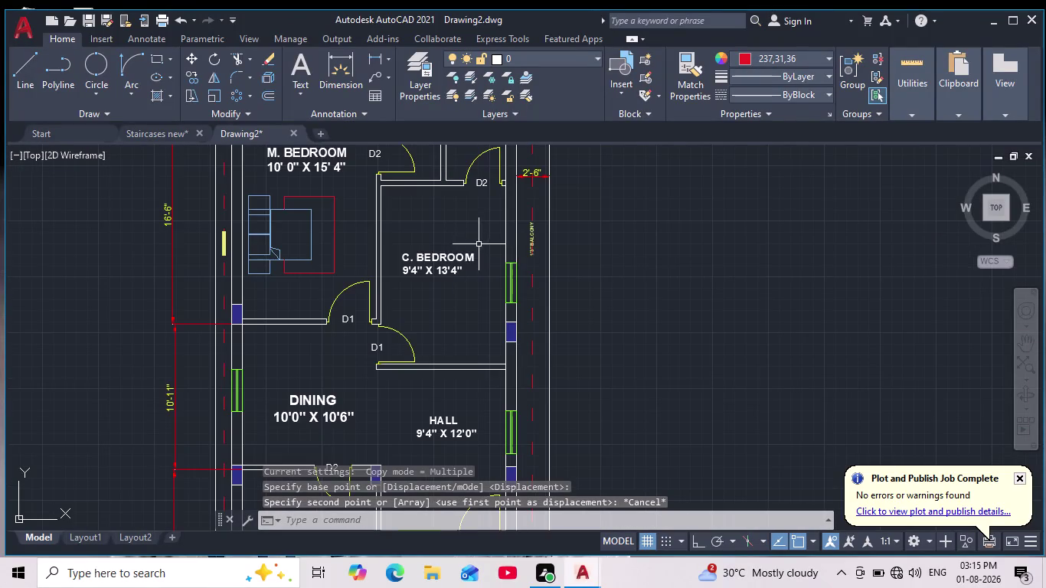
Move the C. BEDROOM label lower within the room.
click(481, 239)
click(401, 295)
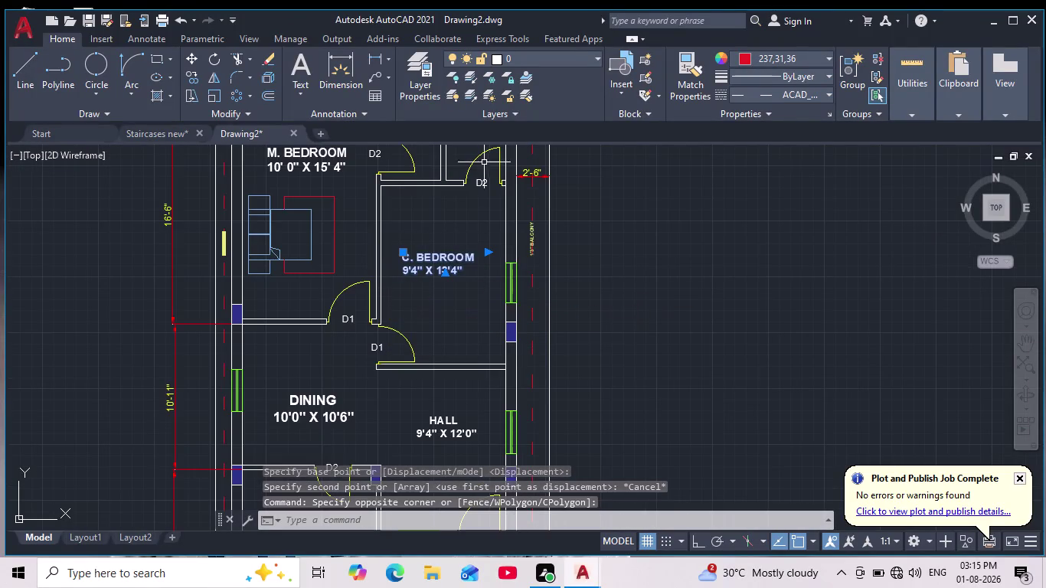
click(198, 63)
click(434, 257)
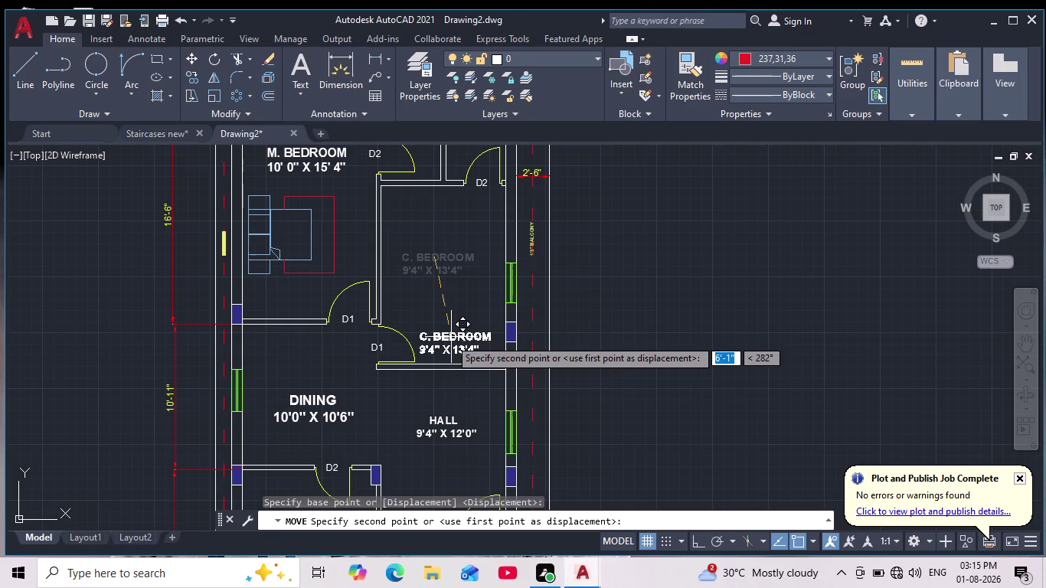
click(457, 331)
Copy the spare bed symbol into the C. BEDROOM.
middle_drag(135, 244, 262, 273)
scroll(down, 3)
middle_drag(241, 271, 267, 262)
scroll(up, 3)
drag(205, 242, 200, 263)
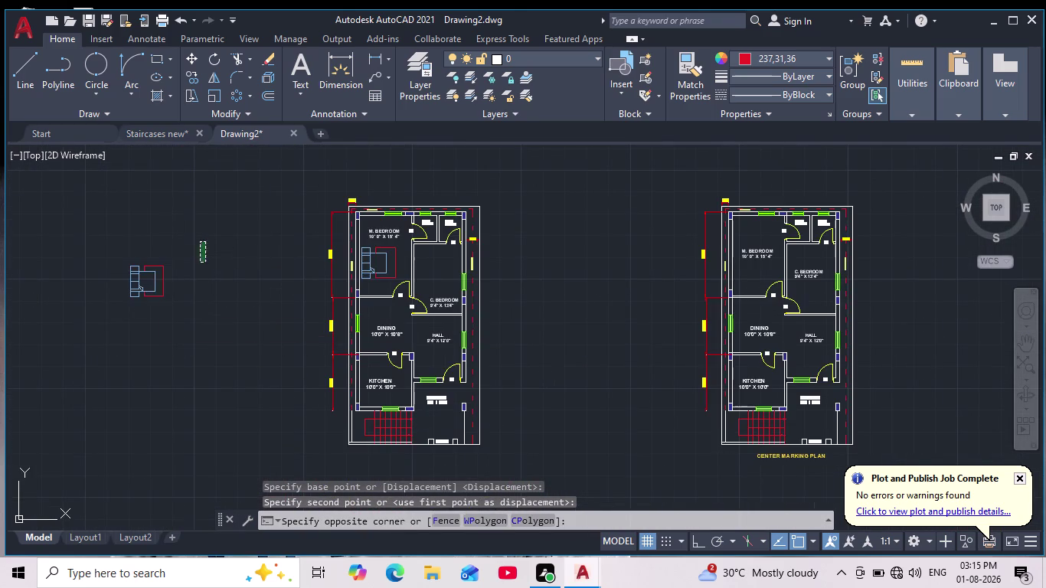
click(91, 337)
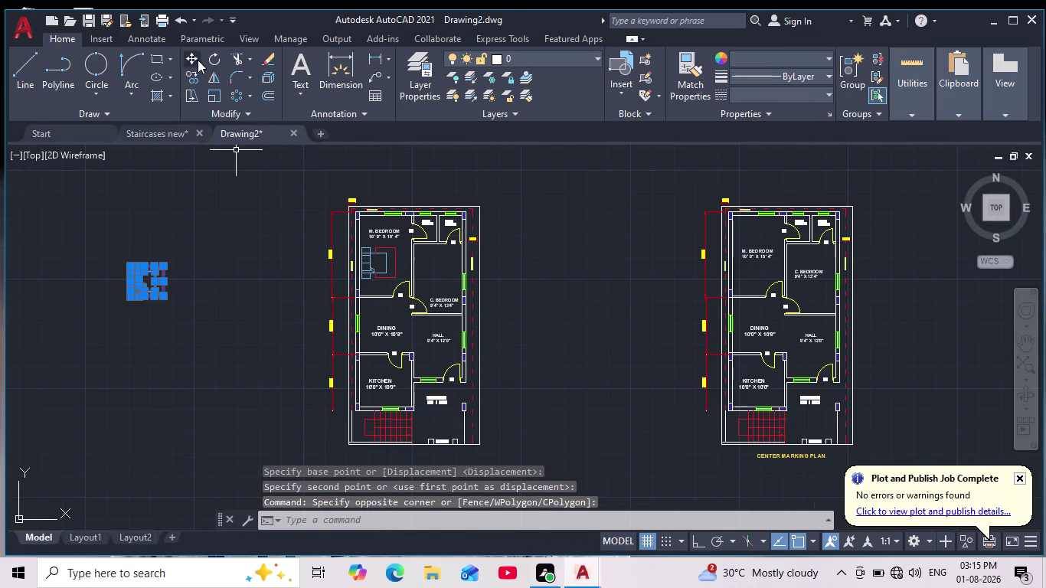
click(196, 77)
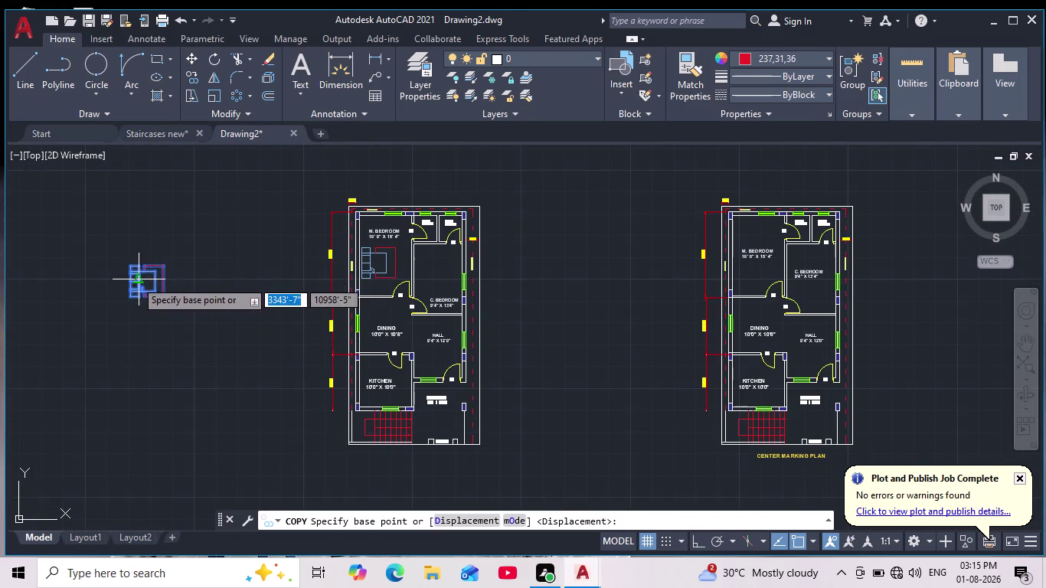
click(135, 281)
scroll(up, 3)
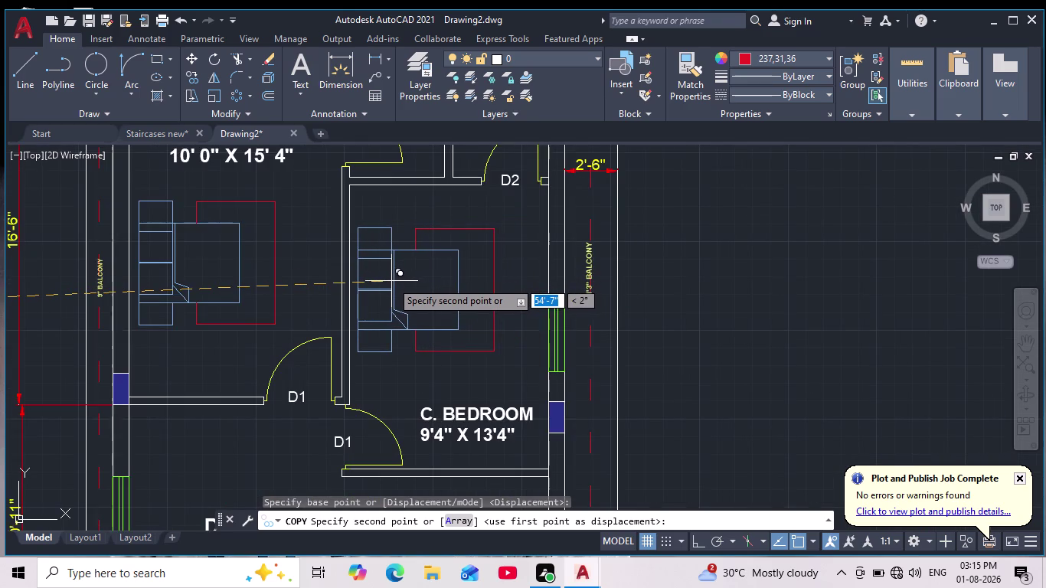
click(391, 281)
key(Escape)
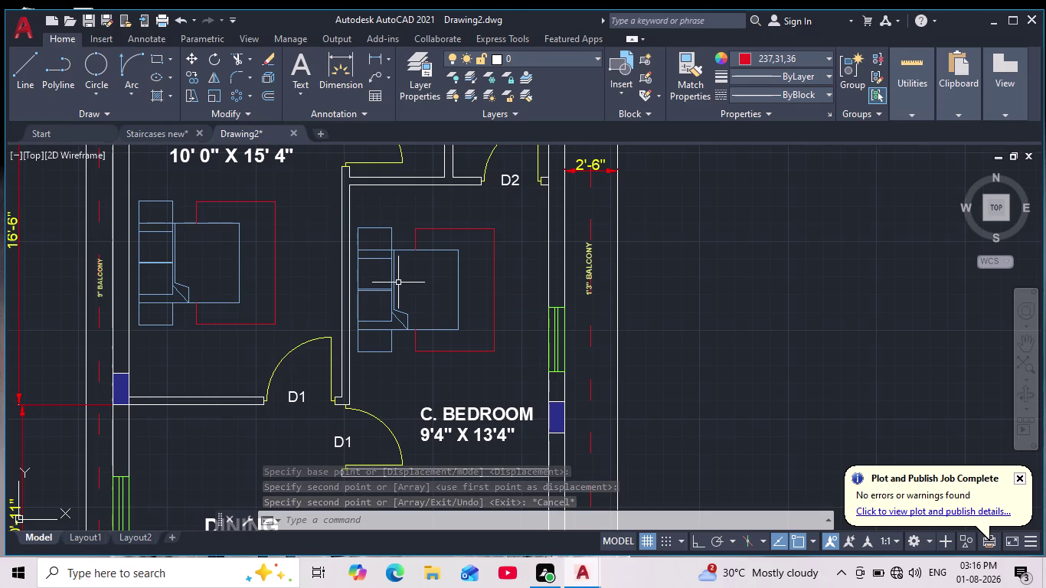
scroll(down, 3)
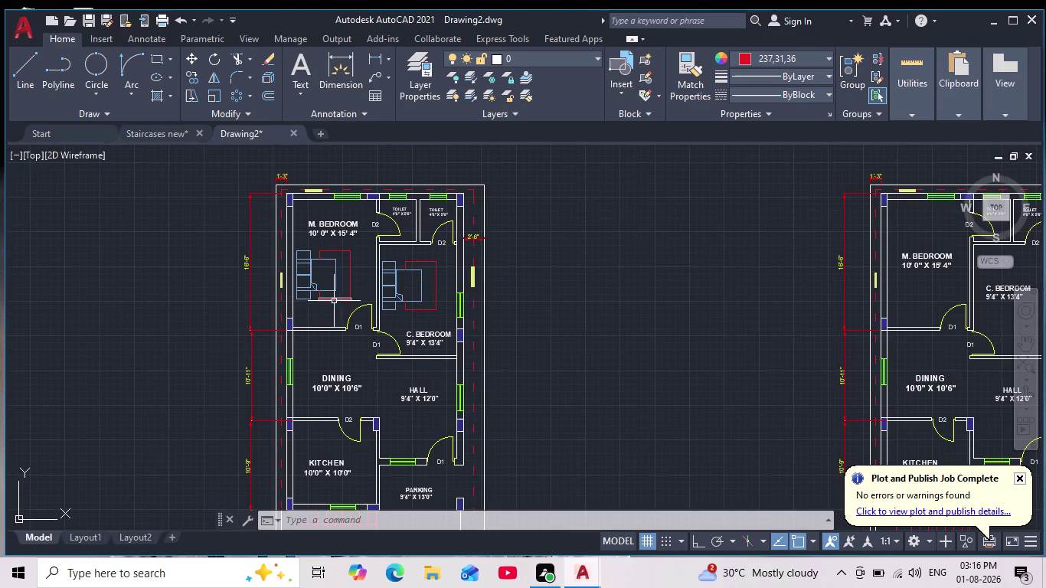
middle_drag(347, 299, 345, 271)
scroll(down, 3)
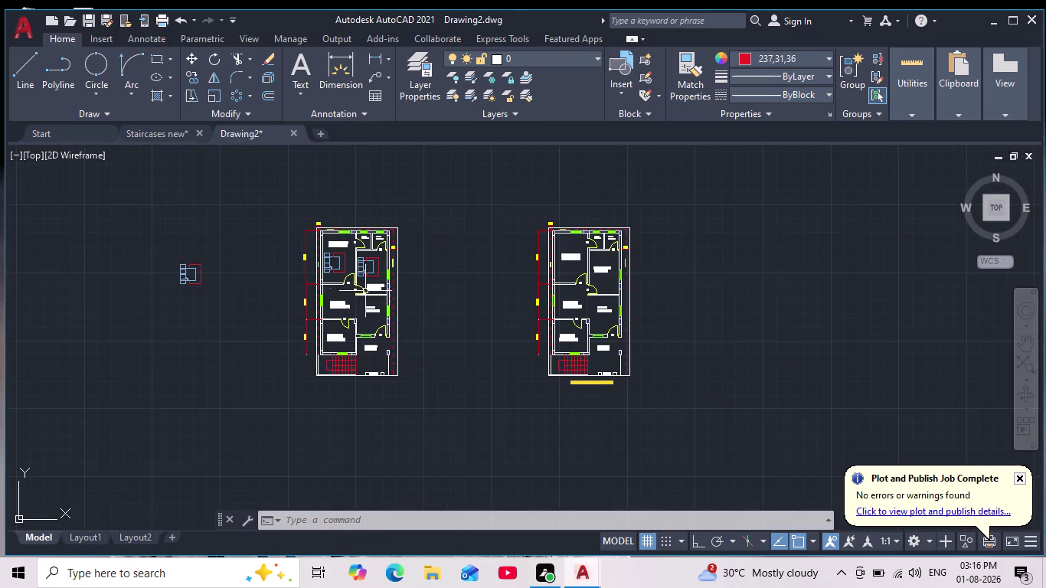
scroll(up, 3)
scroll(down, 3)
middle_drag(457, 310, 444, 301)
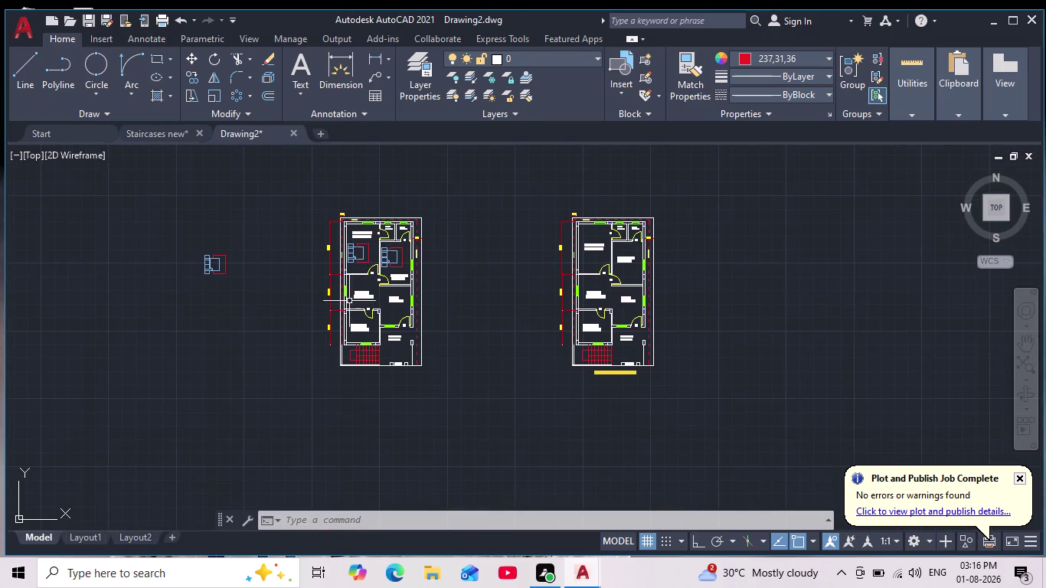
scroll(up, 3)
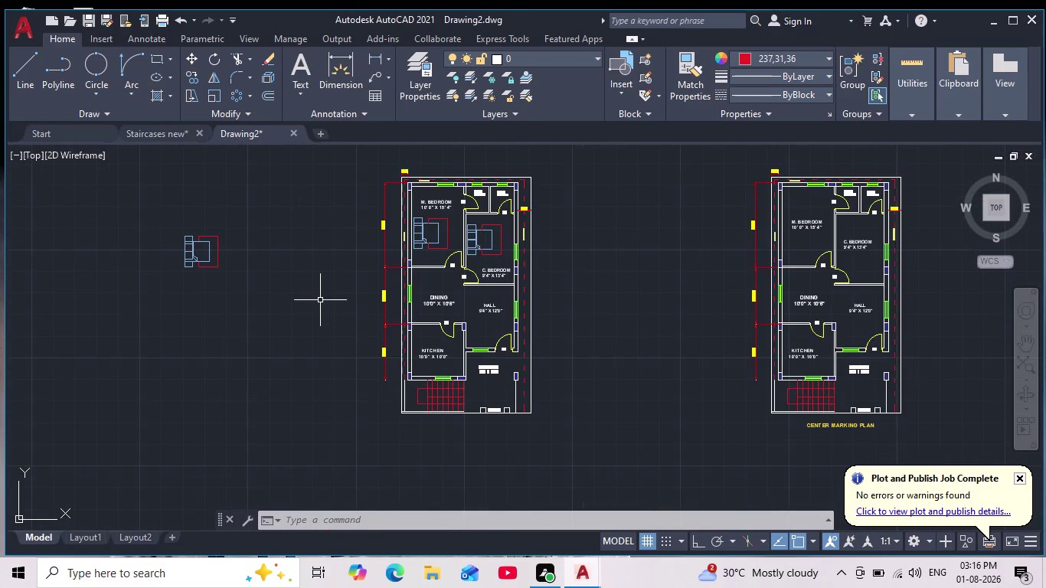
scroll(down, 3)
middle_drag(322, 303, 289, 297)
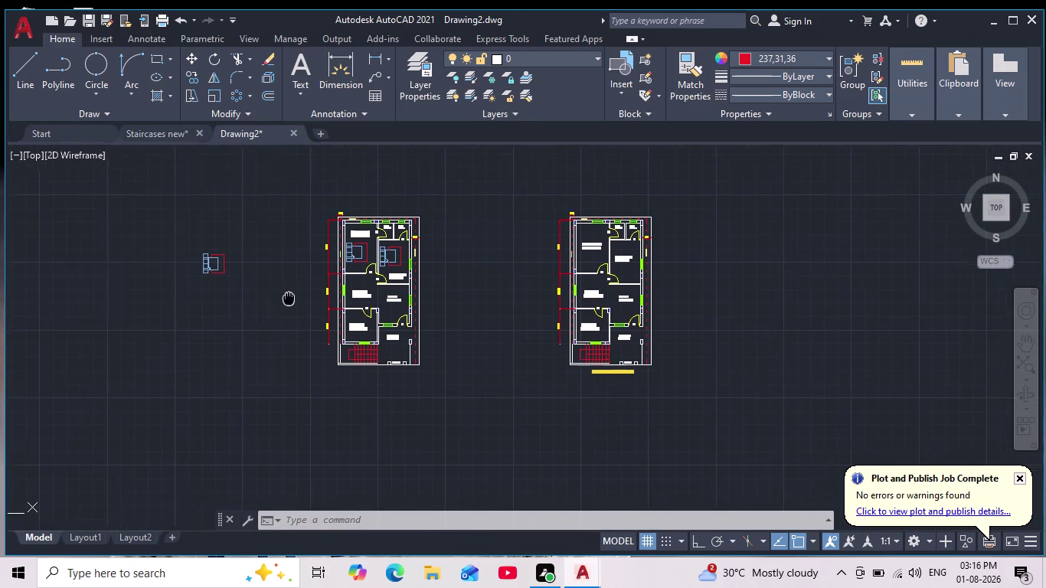
middle_drag(289, 297, 280, 297)
scroll(up, 3)
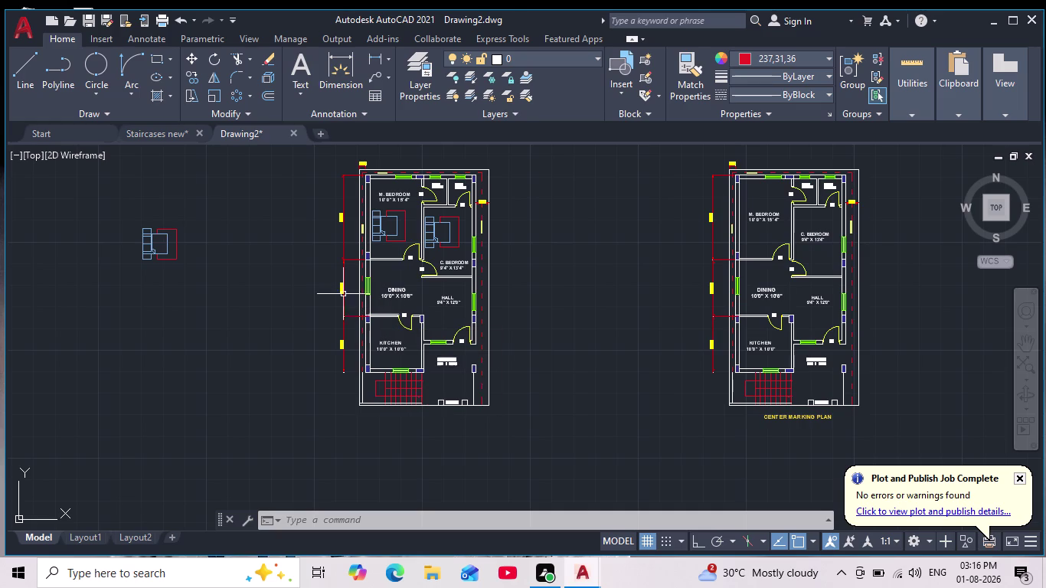
middle_drag(227, 257, 406, 263)
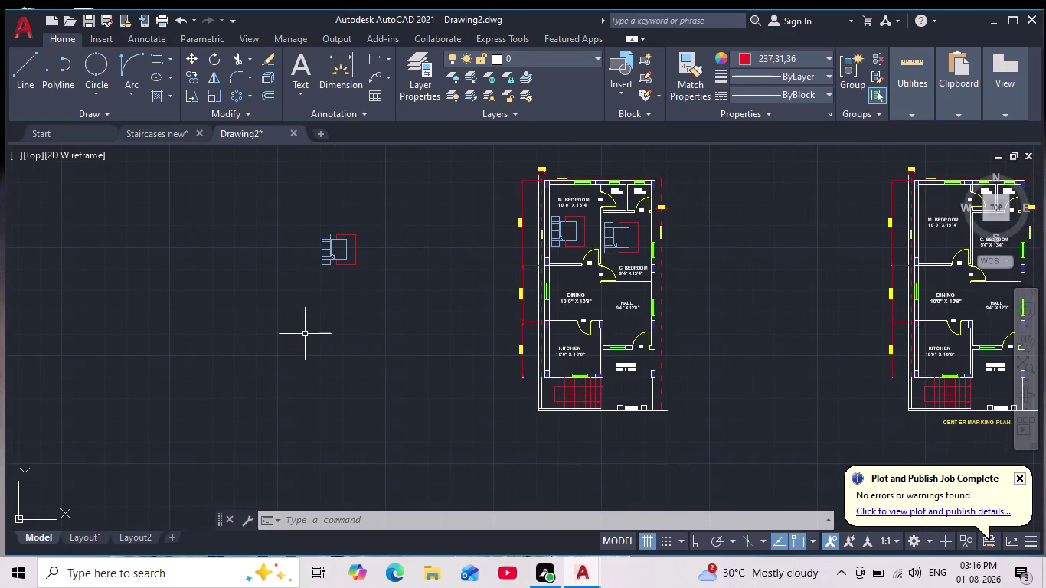
Cancel an unfinished line and set the drawing colour to ByLayer.
click(21, 70)
click(311, 333)
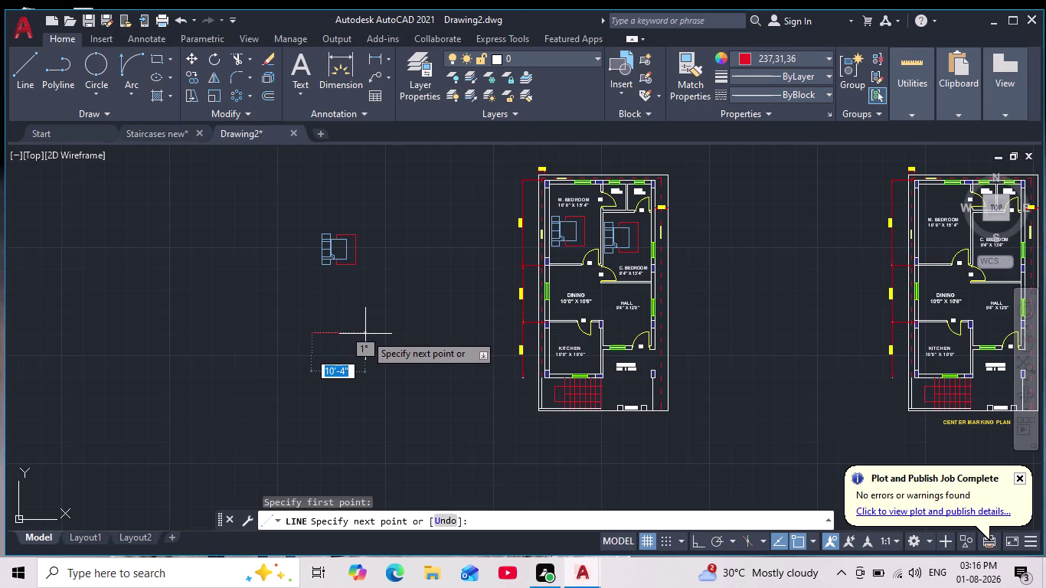
key(Escape)
click(767, 59)
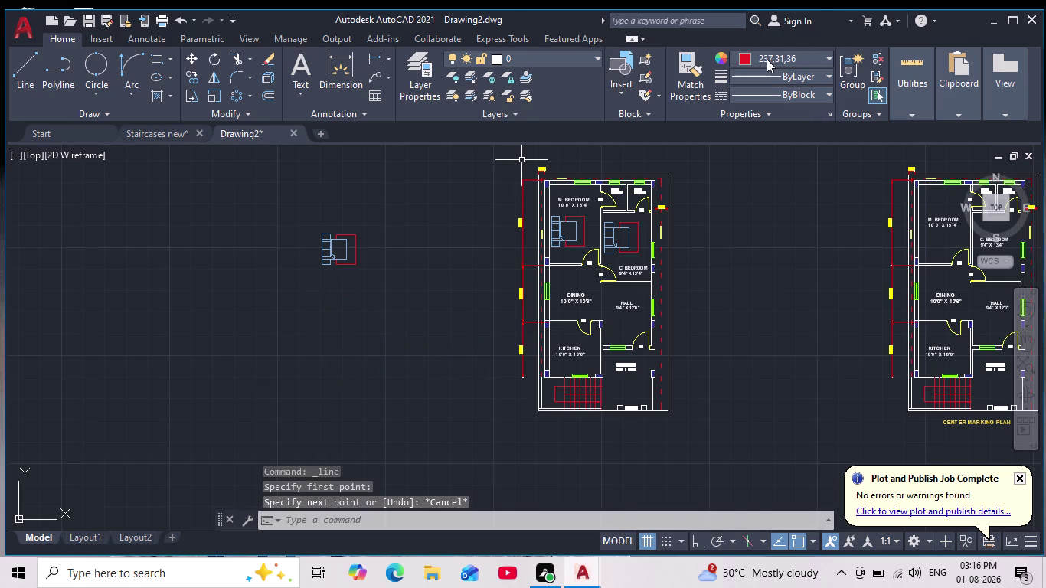
click(744, 77)
click(31, 72)
Draw a short horizontal line with Ortho on.
click(276, 336)
scroll(up, 3)
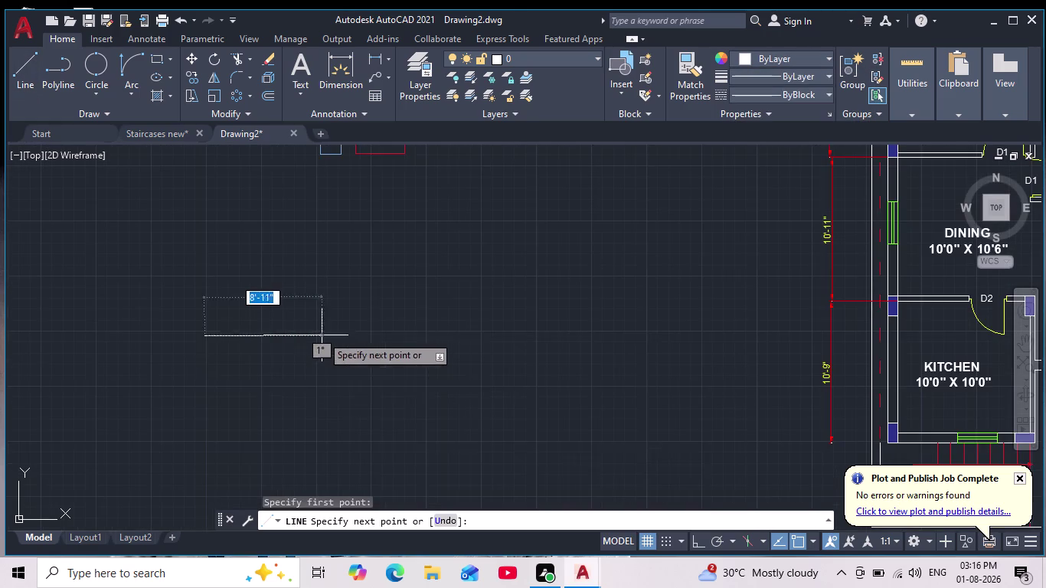
click(700, 546)
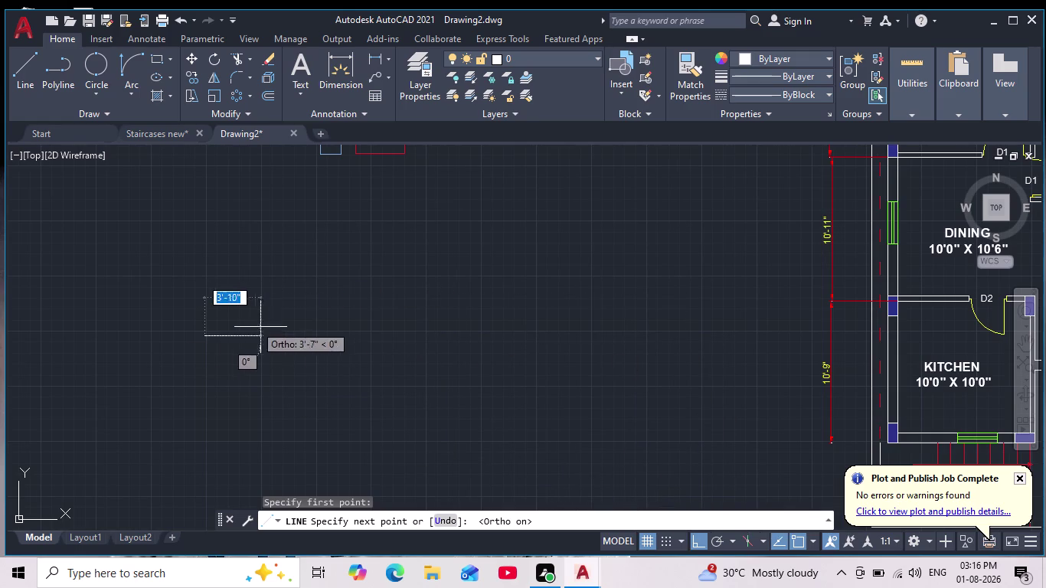
click(281, 342)
middle_drag(289, 343, 363, 319)
scroll(down, 3)
key(Escape)
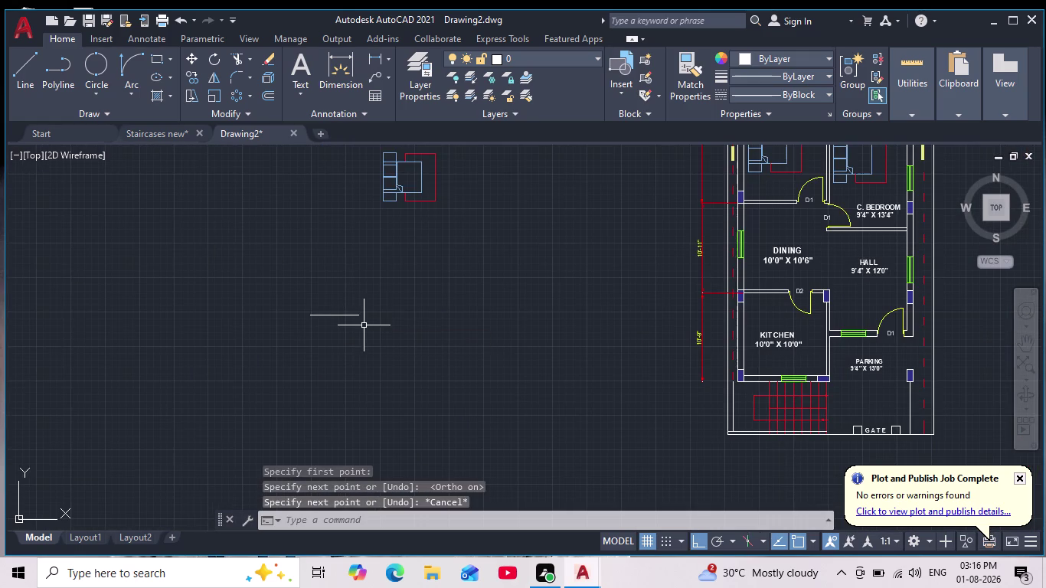
Try a 2' offset of the horizontal line, then cancel it.
key(p)
key(Escape)
key(o)
key(Return)
text(2')
key(Return)
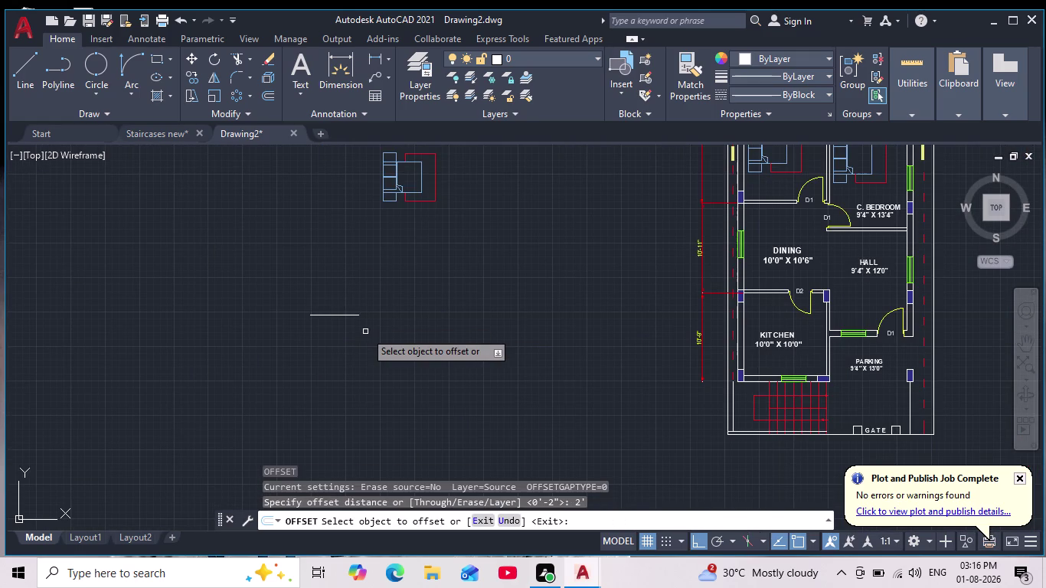
click(337, 316)
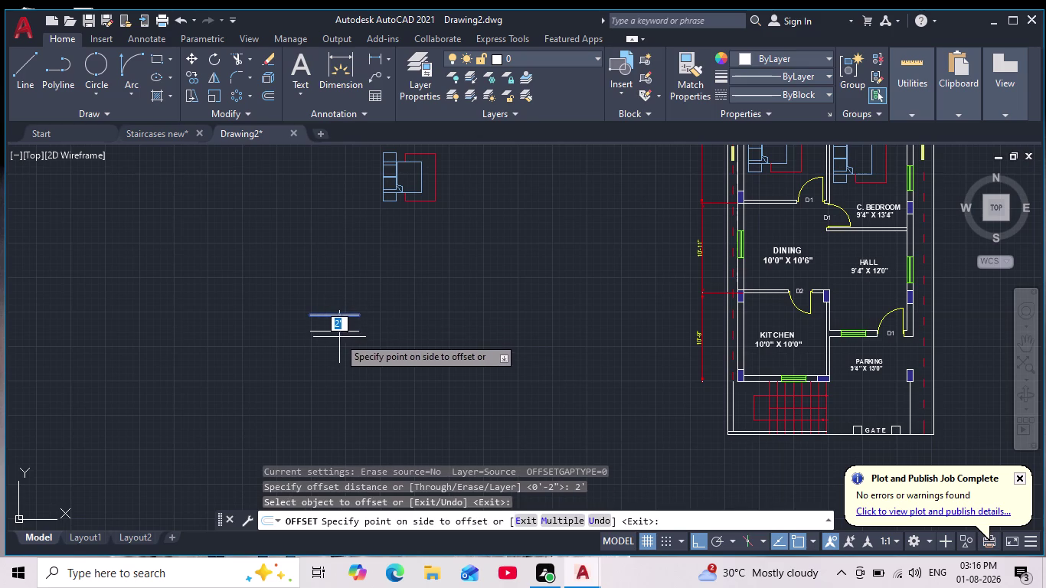
key(Escape)
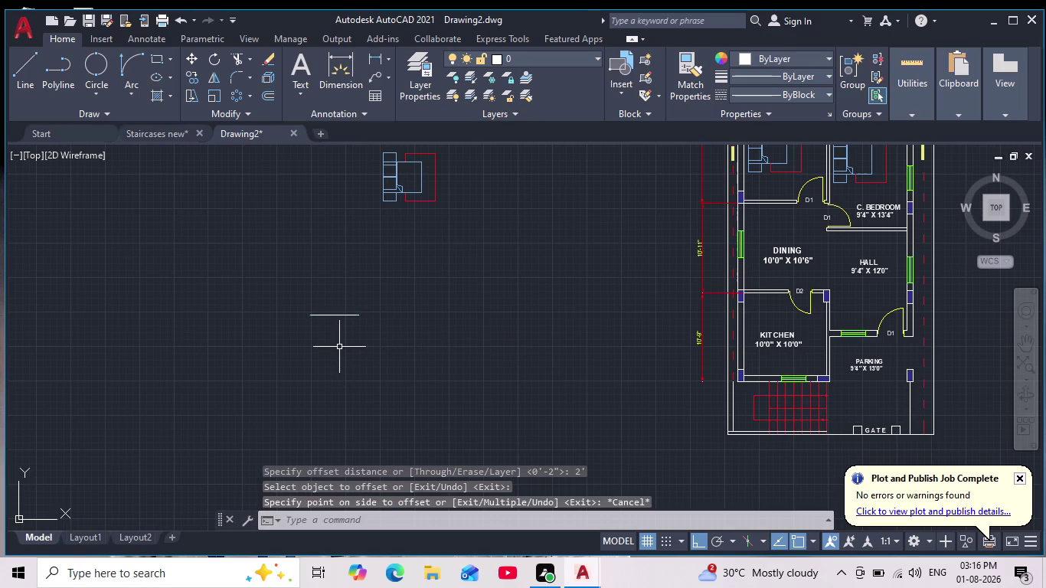
Restart OFFSET with a 3' offset distance.
key(p)
key(Escape)
key(o)
key(Return)
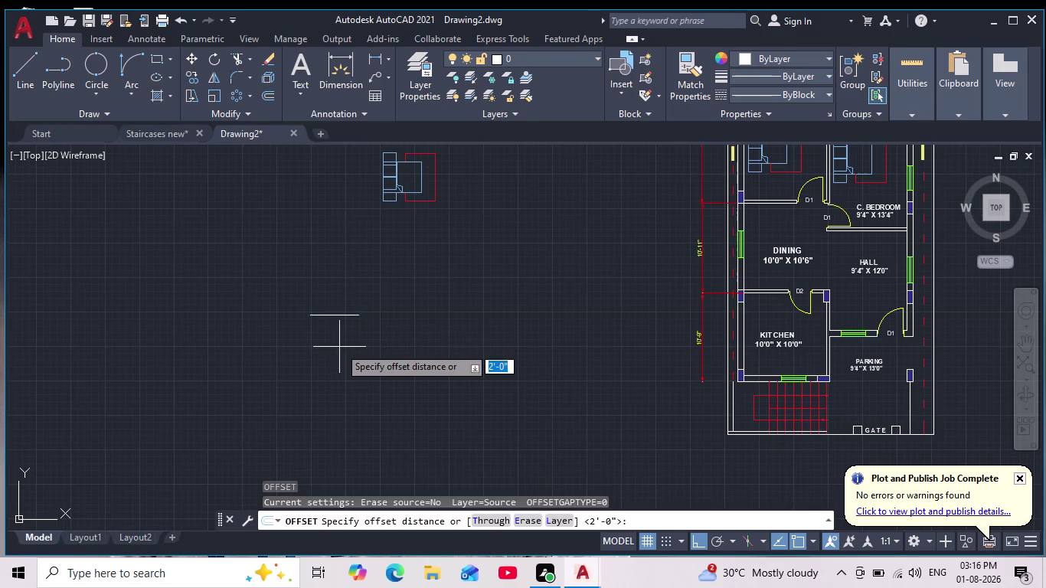
text(3')
key(Return)
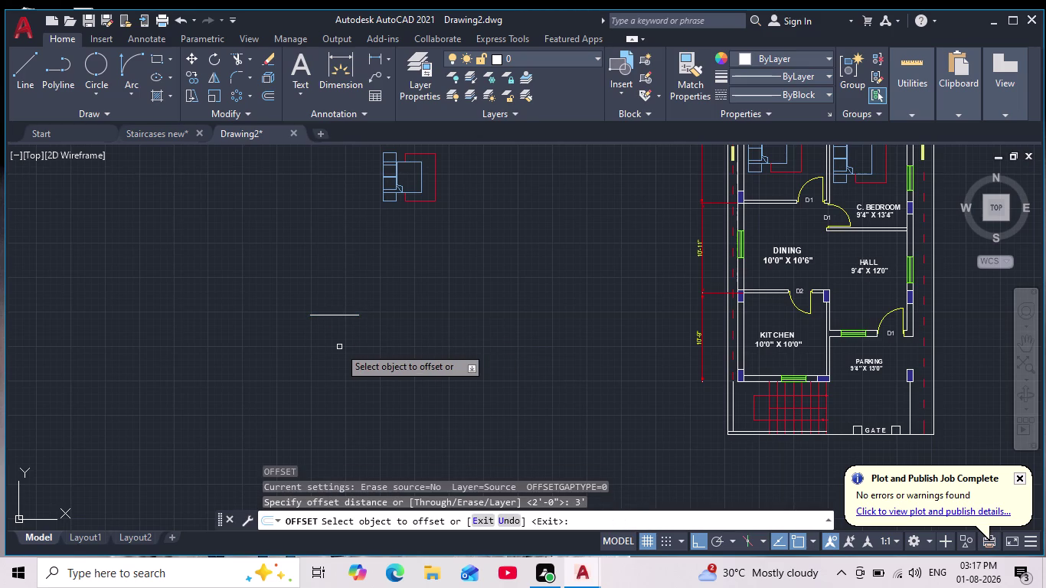
Offset the horizontal line three feet downward.
click(338, 318)
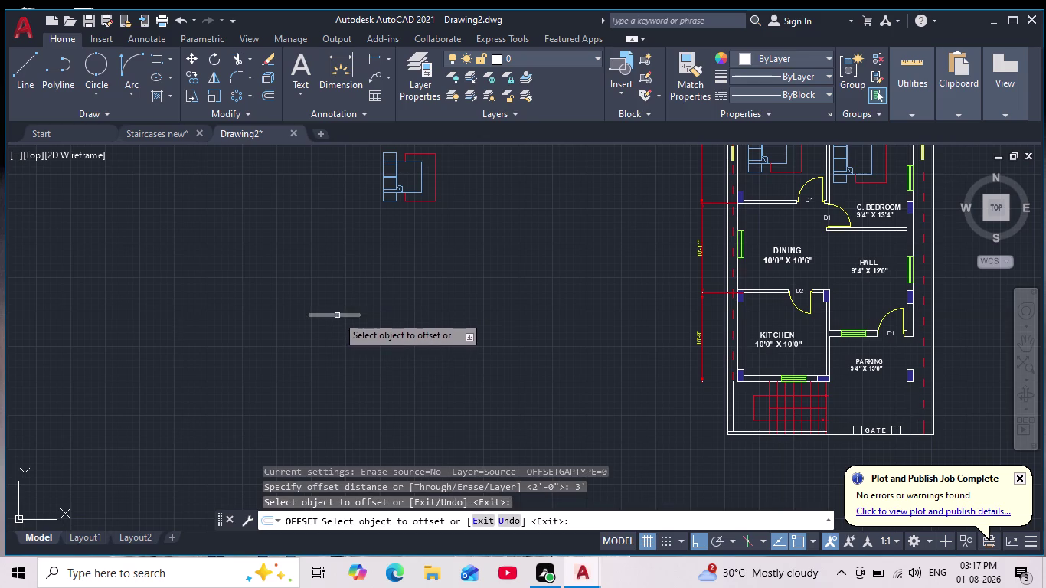
click(337, 315)
click(339, 342)
scroll(down, 3)
scroll(up, 3)
scroll(up, 3)
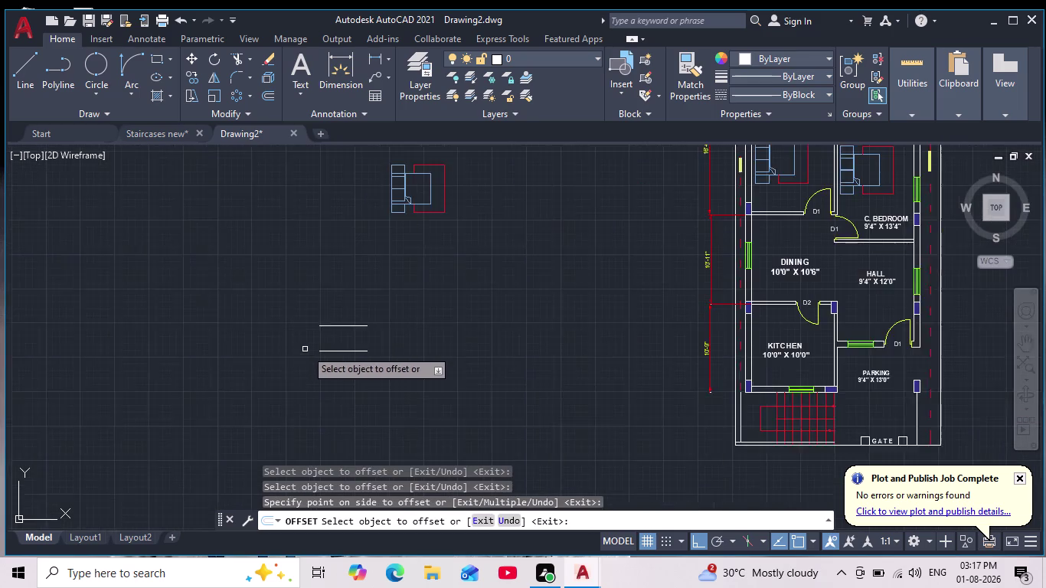
middle_drag(311, 351, 346, 360)
scroll(up, 3)
key(Escape)
click(235, 81)
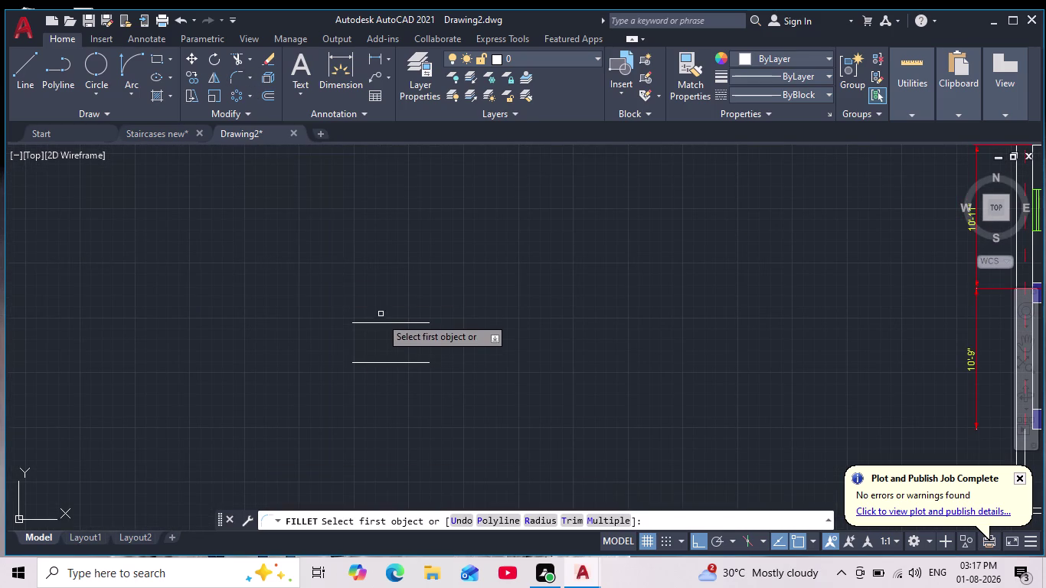
Fillet the left ends, then the right ends, of the two parallel lines into a closed slot.
click(360, 324)
click(365, 362)
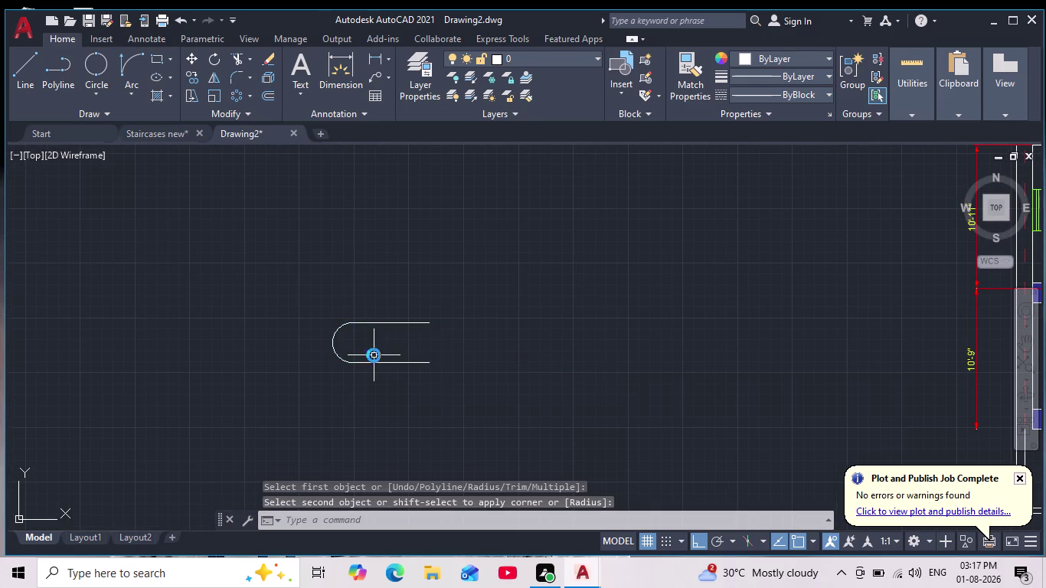
key(space)
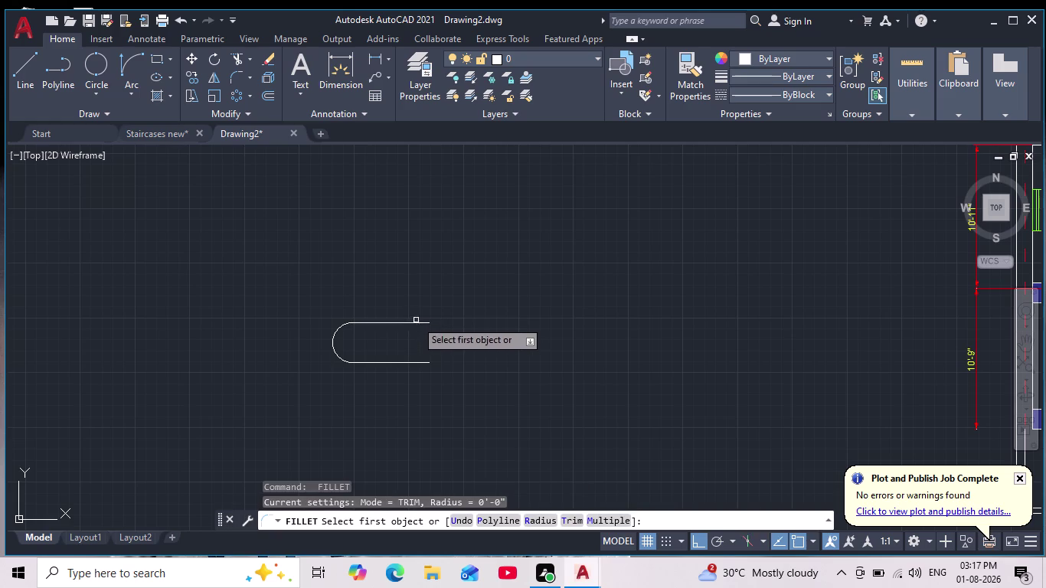
click(415, 323)
click(421, 361)
scroll(down, 3)
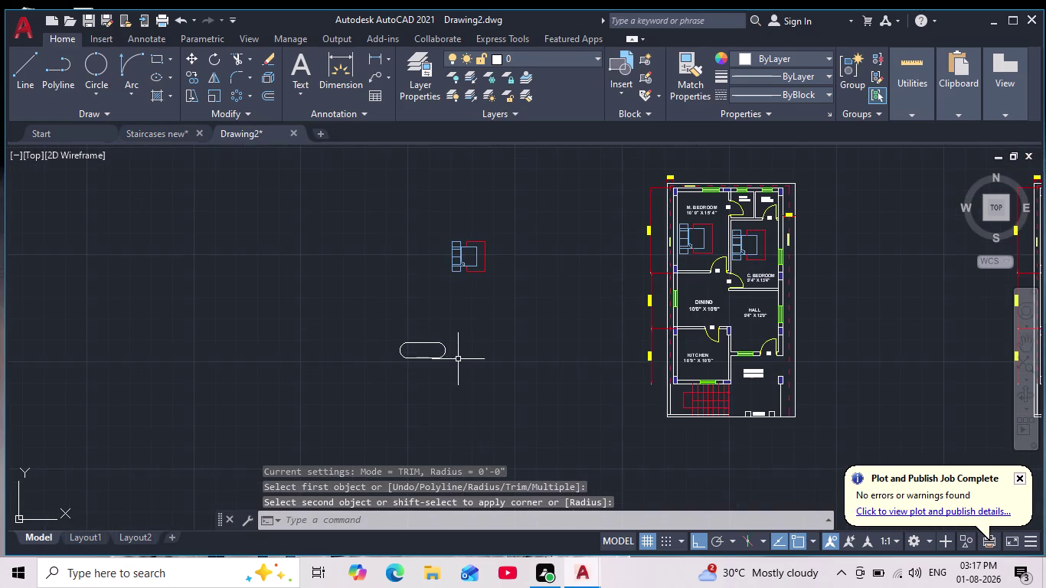
scroll(up, 3)
key(Escape)
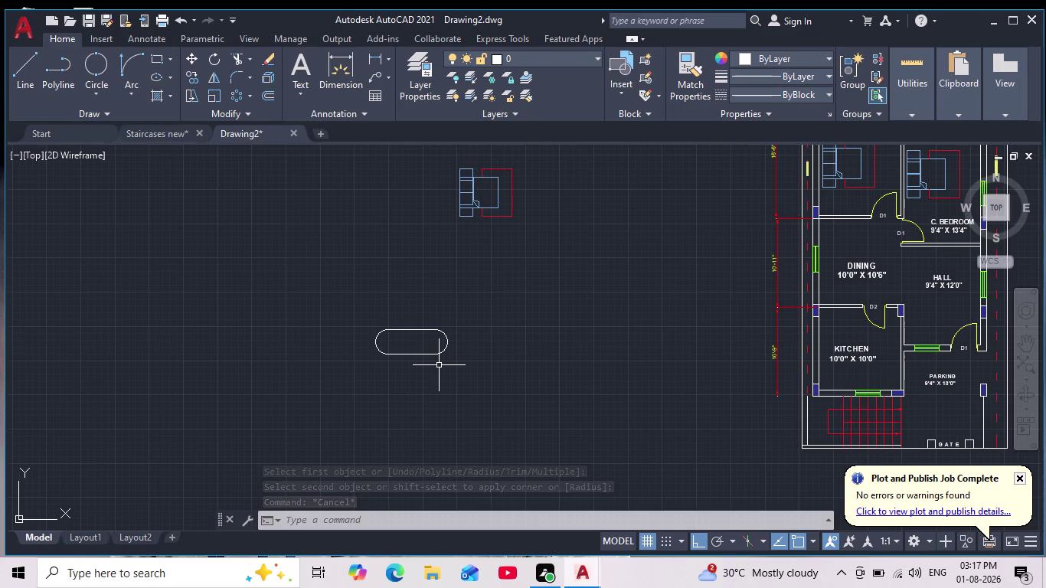
scroll(up, 3)
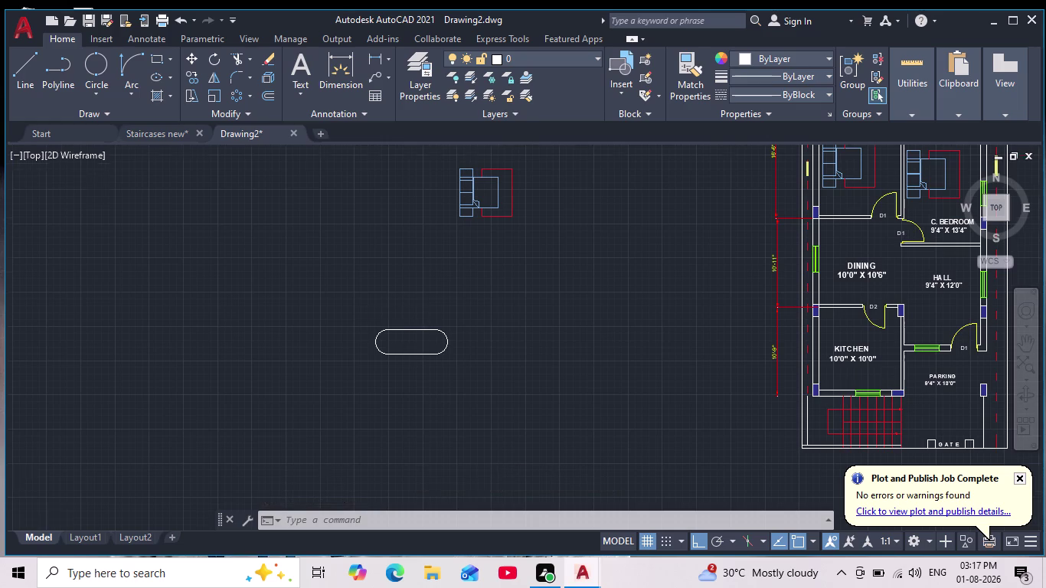
scroll(up, 3)
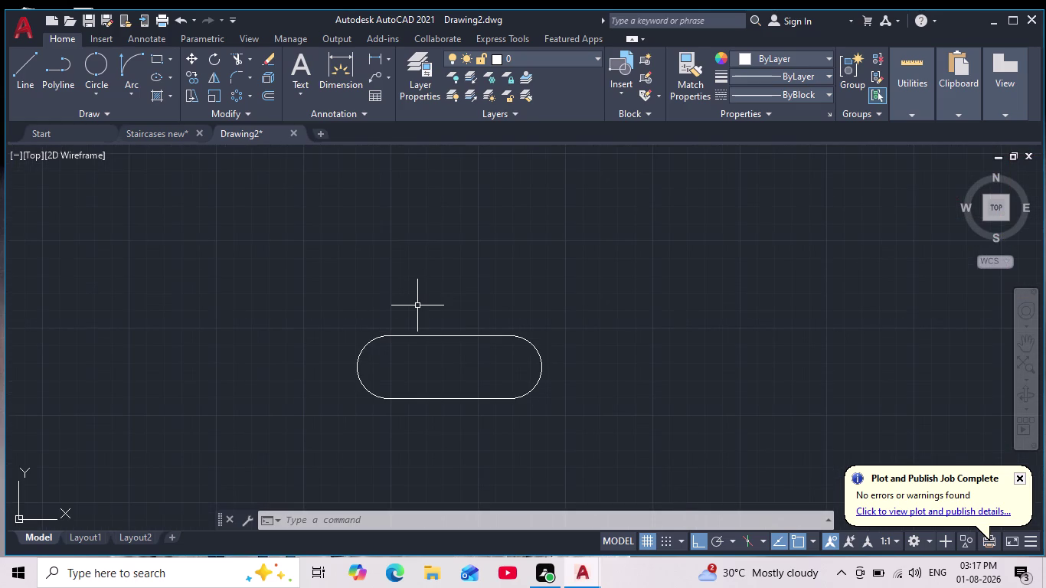
Frame the pill shape in view and start a selection window around it.
scroll(down, 3)
scroll(down, 3)
scroll(up, 3)
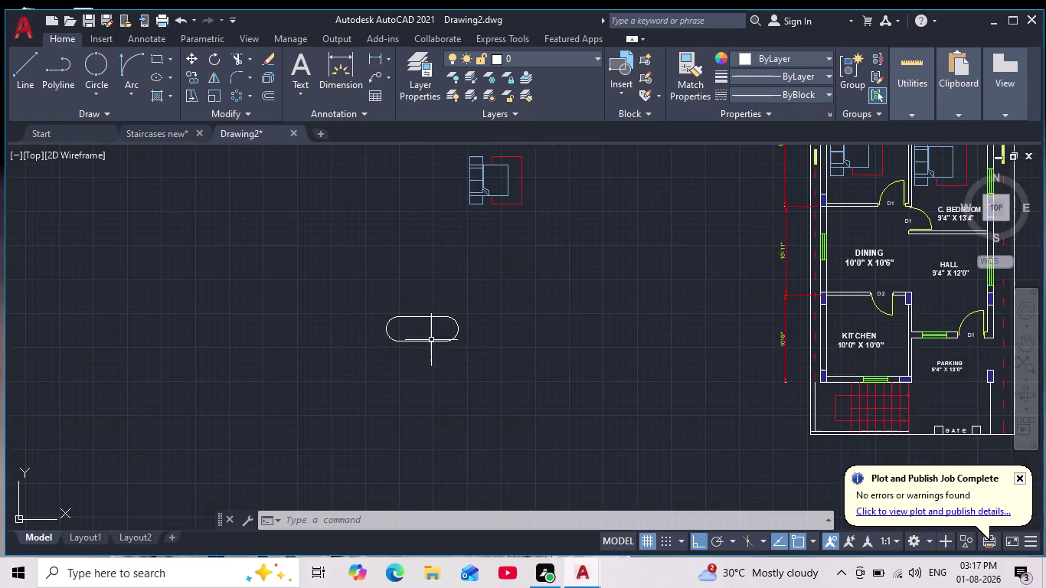
scroll(up, 3)
middle_drag(433, 291, 431, 324)
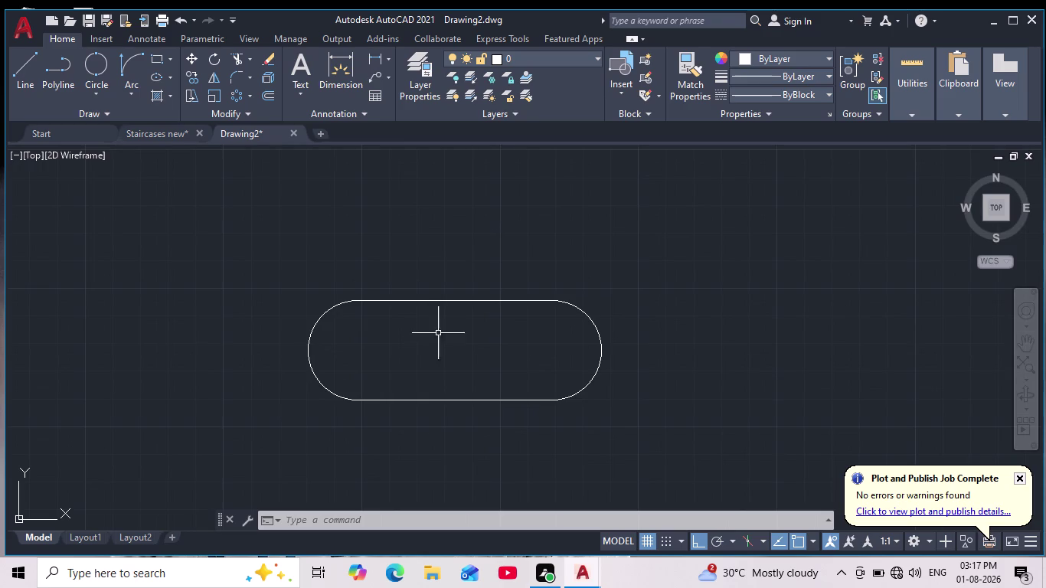
scroll(down, 3)
scroll(up, 3)
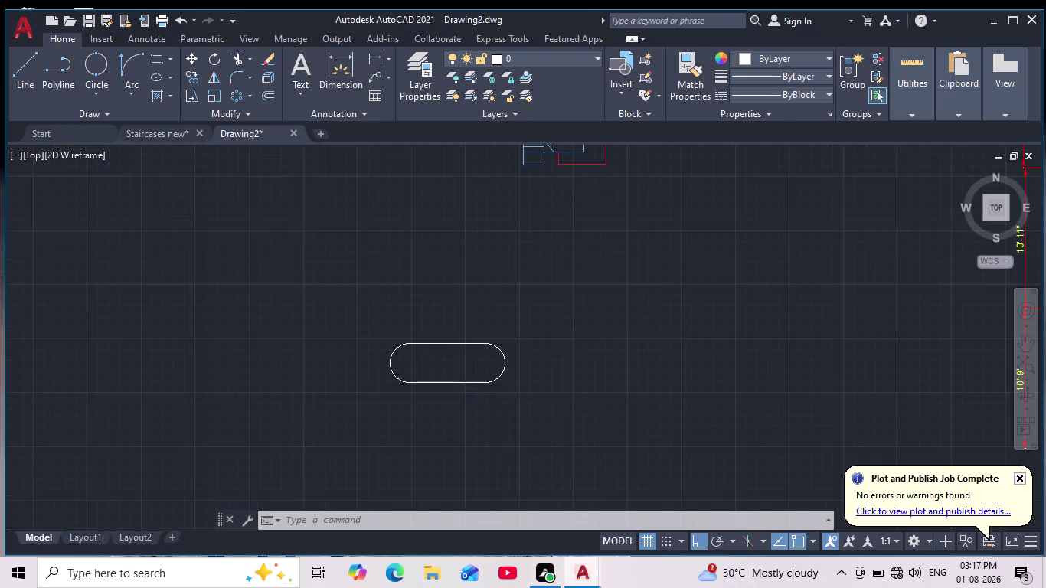
scroll(down, 3)
click(504, 356)
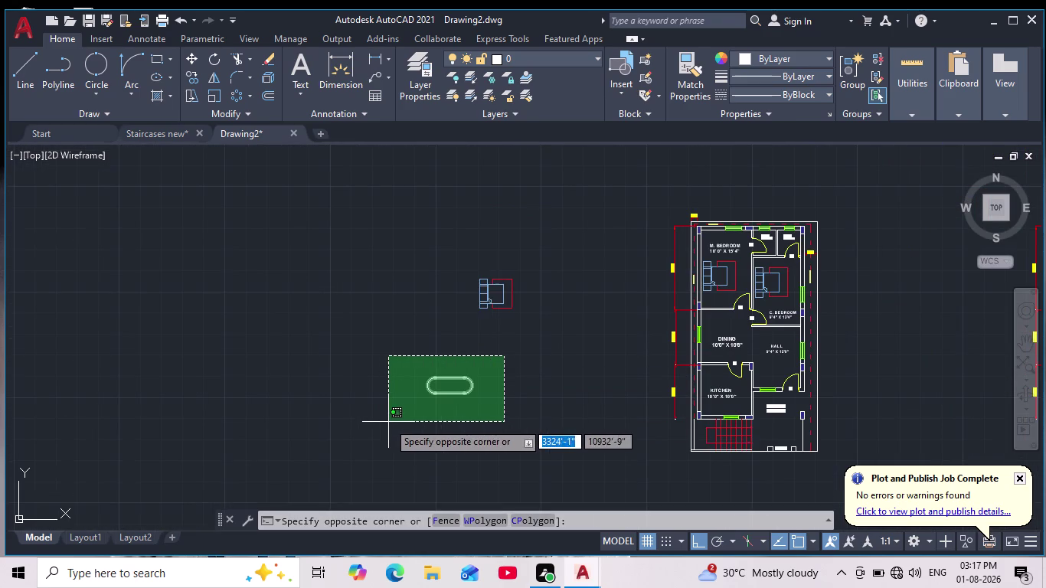
Cancel the selection and undo the right-end and left-end fillets.
key(Escape)
key(ctrl+z)
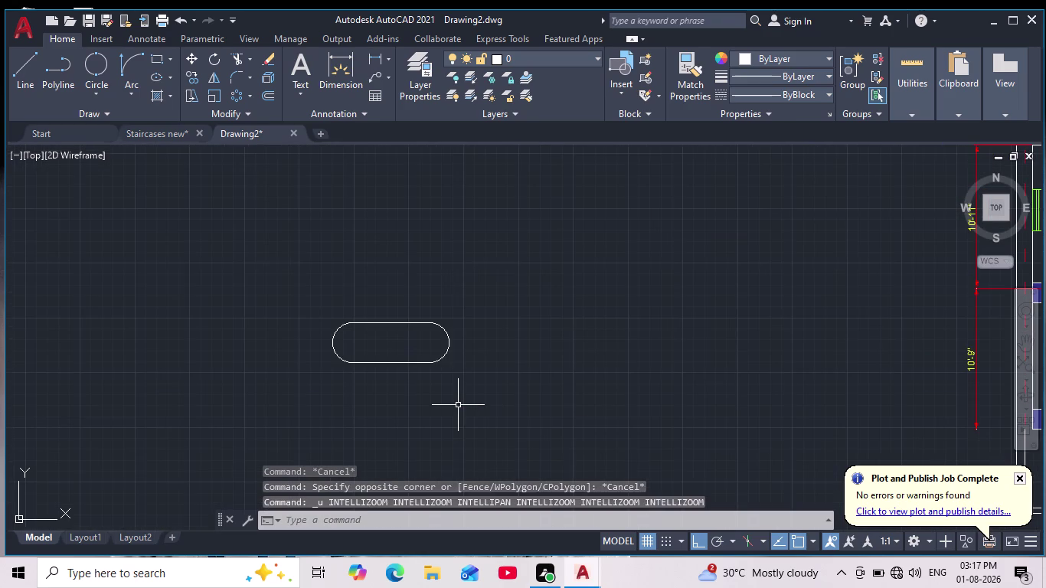
key(ctrl+z)
key(ctrl+z)
Undo the old offset copy, then abandon a mistyped +6' offset attempt.
key(ctrl+z)
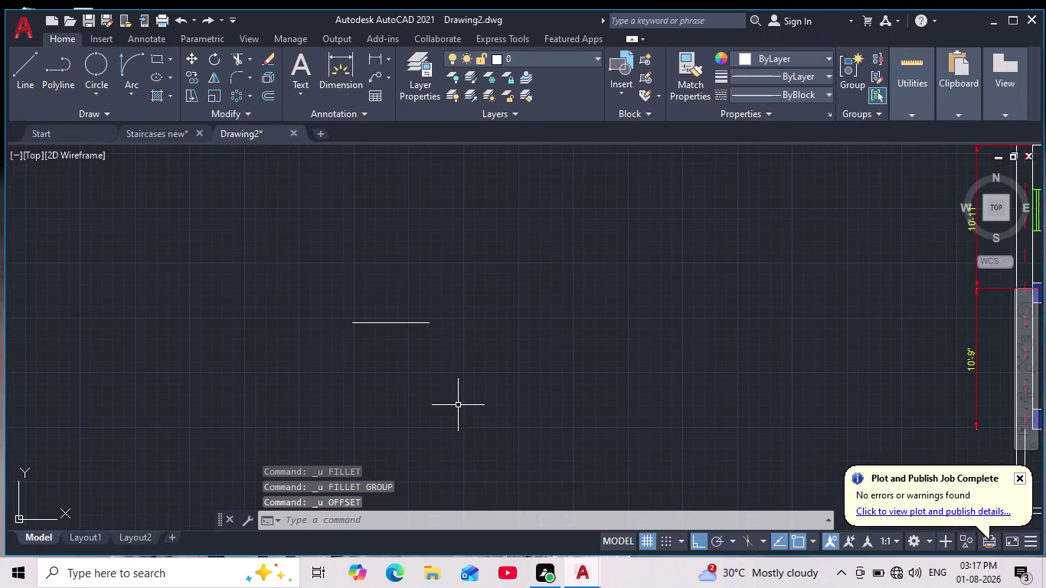
key(o)
key(Return)
text(+6')
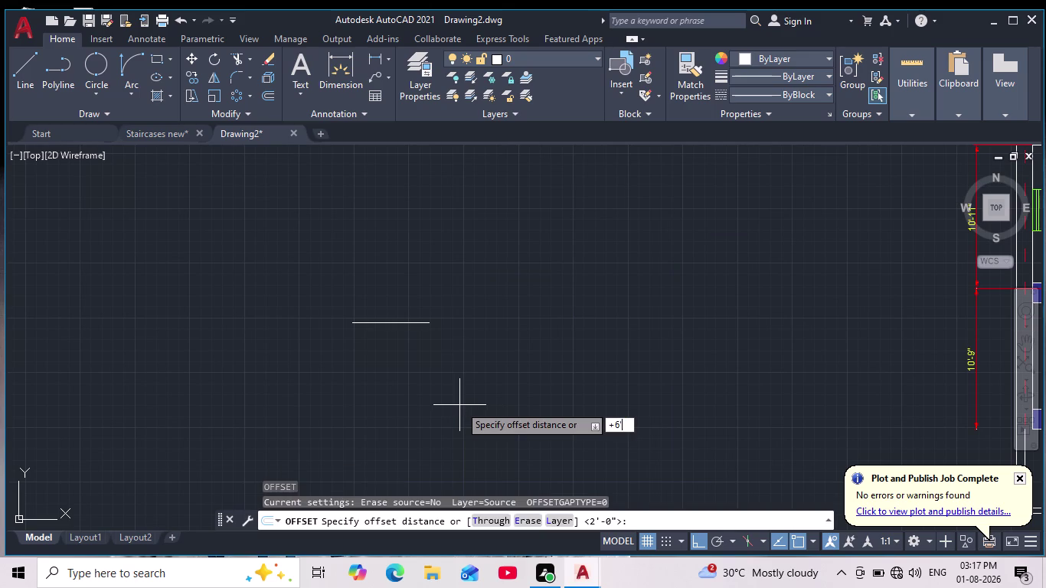
key(Return)
key(Escape)
key(Escape)
key(Escape)
key(Escape)
key(Escape)
key(Escape)
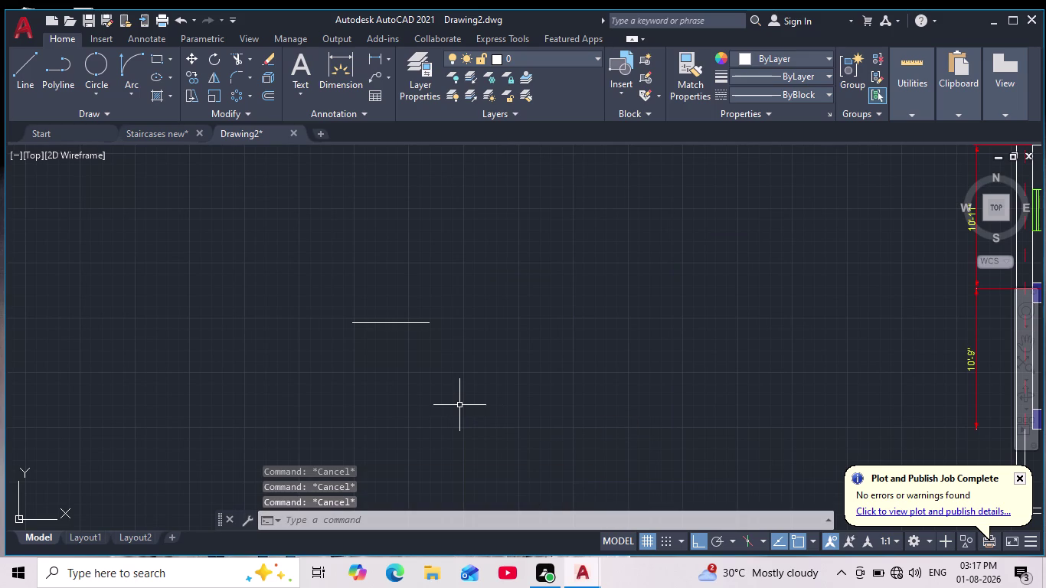
Restart OFFSET and cancel it again after a stray distance entry.
key(o)
key(Return)
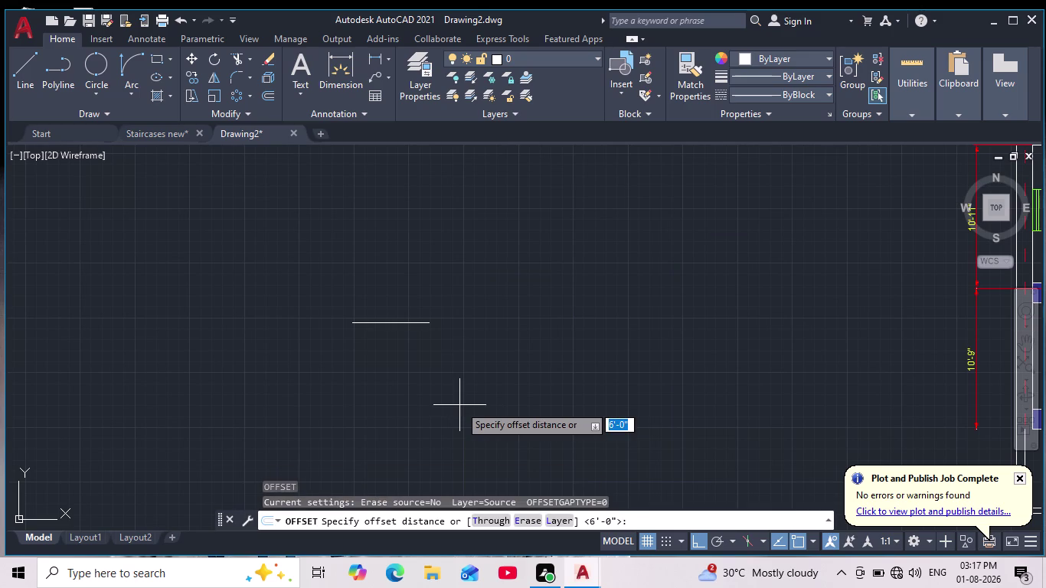
key(5)
key(Escape)
key(Escape)
key(Escape)
key(Escape)
key(Escape)
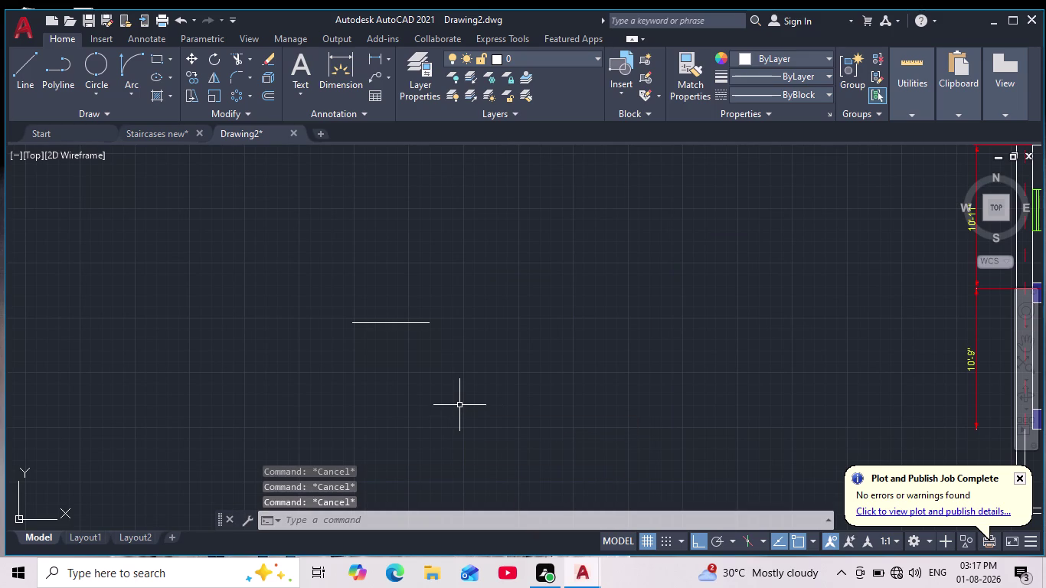
Offset the horizontal line 6' downward to make the parallel copy.
key(o)
key(Return)
text(6')
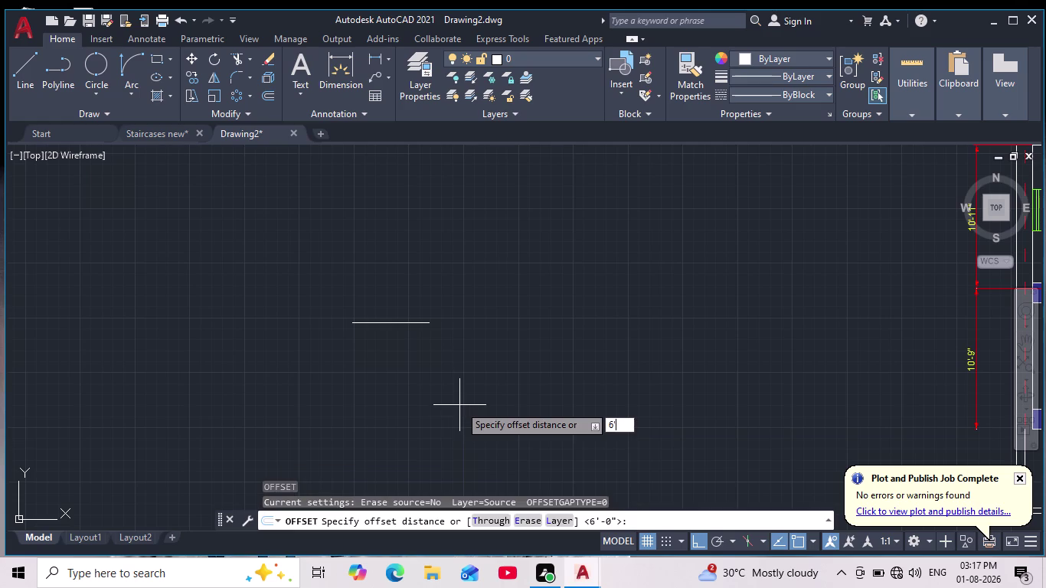
key(Return)
click(422, 324)
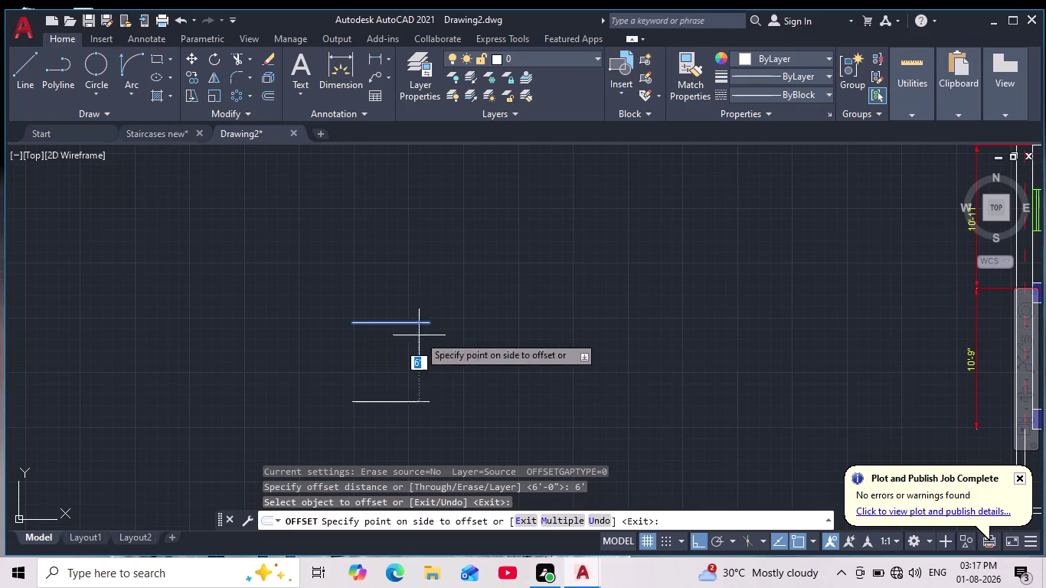
click(407, 383)
scroll(down, 3)
middle_drag(426, 397, 453, 364)
scroll(up, 3)
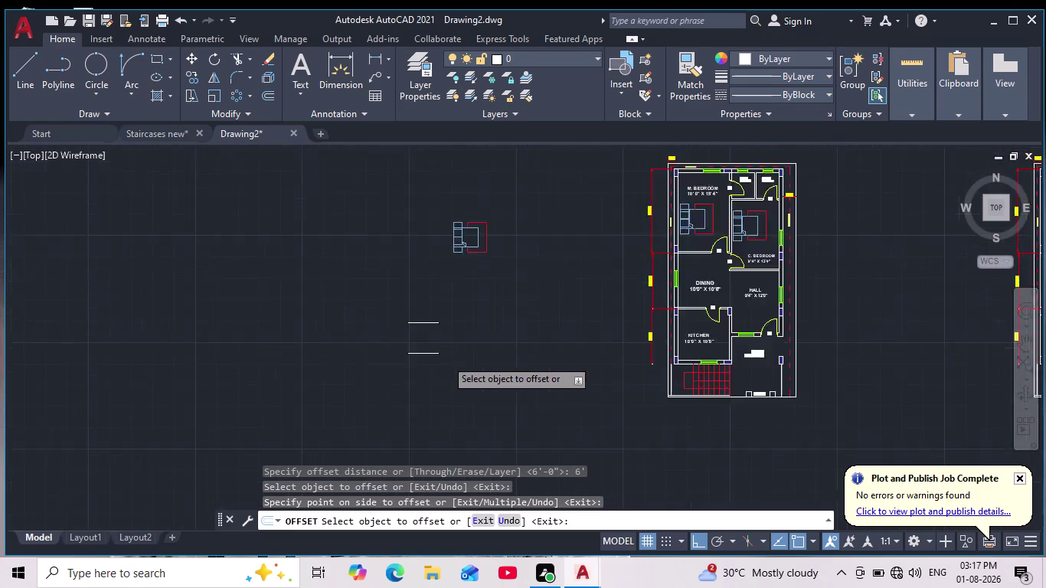
scroll(up, 3)
Fillet the left and right ends of the 6'-spaced parallel lines.
click(229, 75)
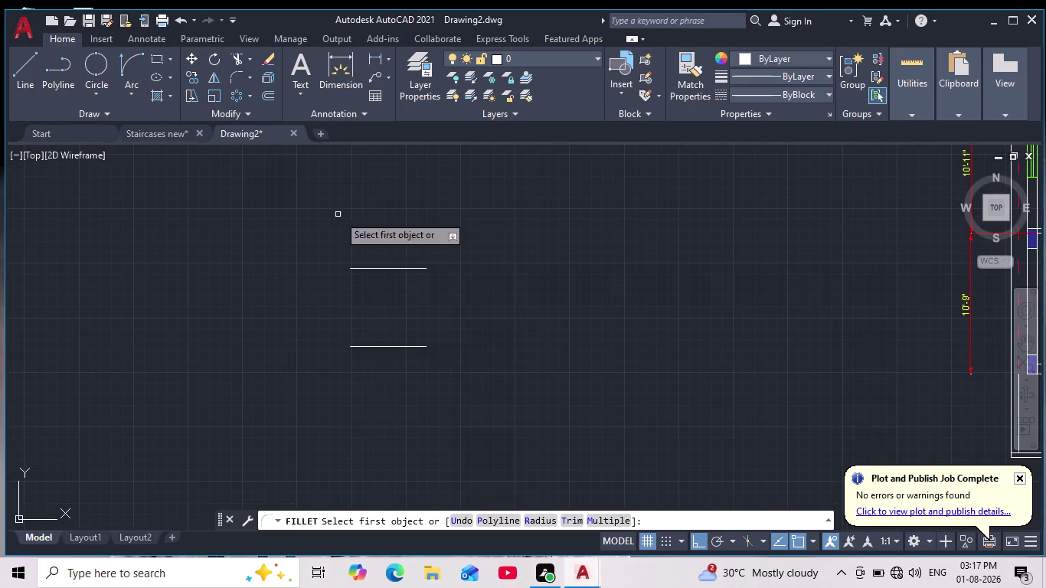
click(354, 269)
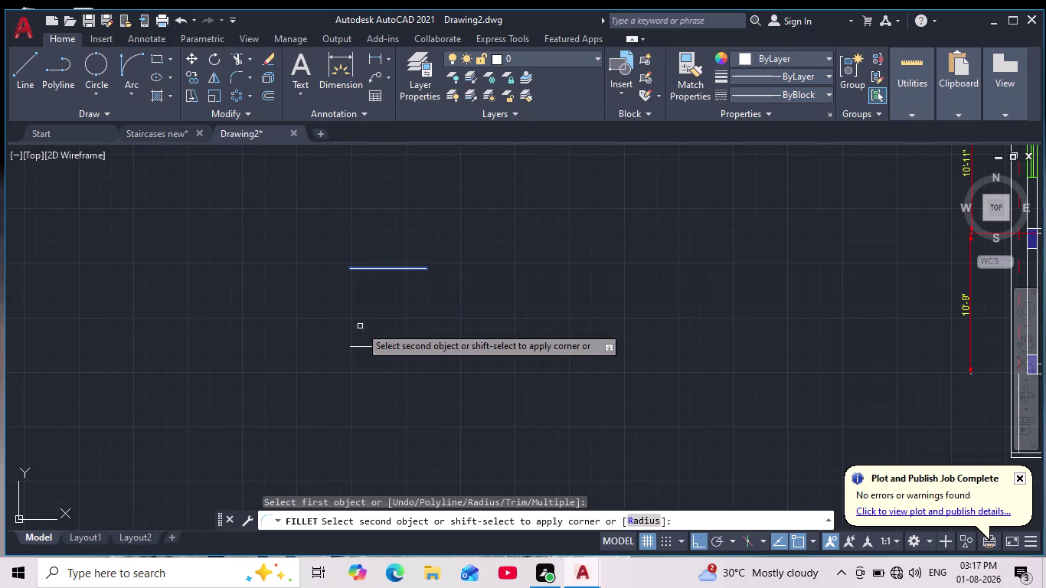
click(354, 346)
key(space)
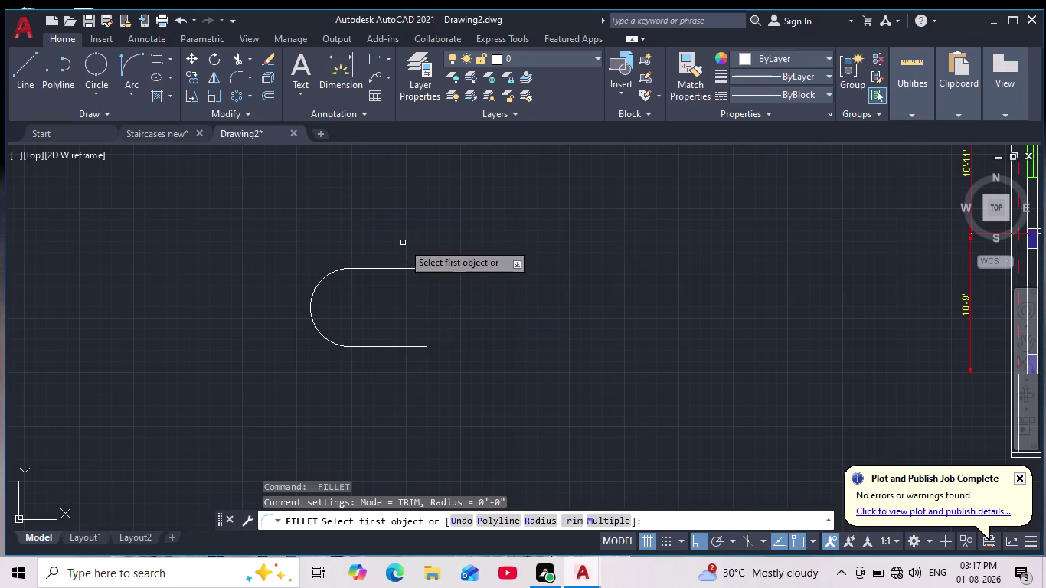
click(420, 267)
click(420, 347)
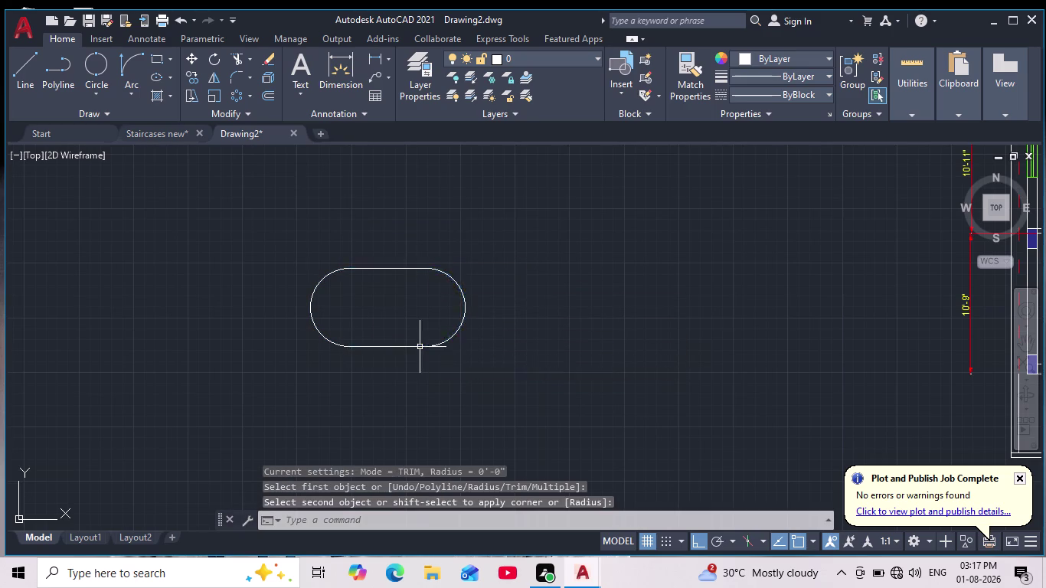
scroll(down, 3)
scroll(up, 3)
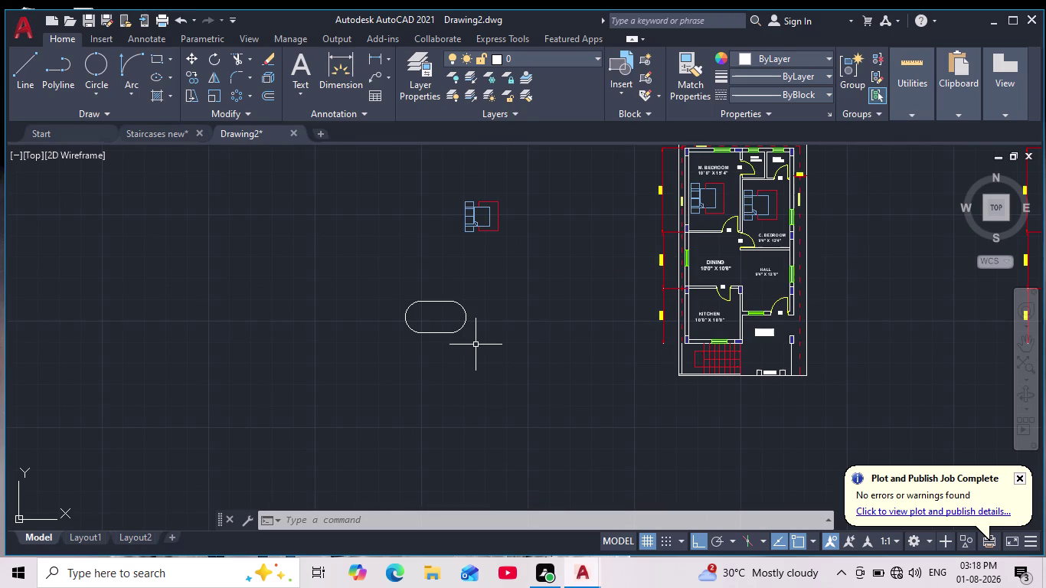
scroll(up, 3)
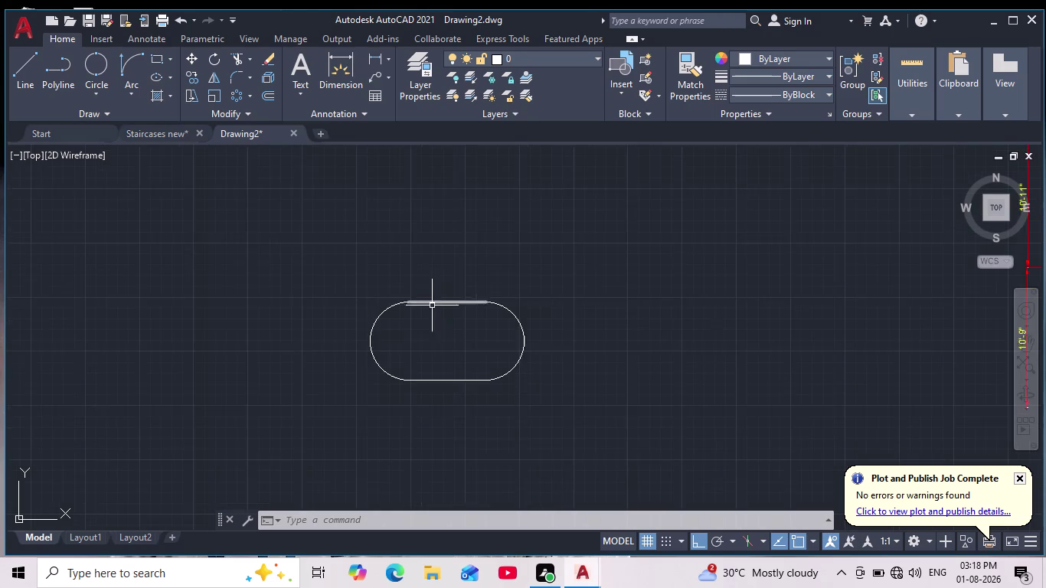
middle_drag(444, 312, 415, 401)
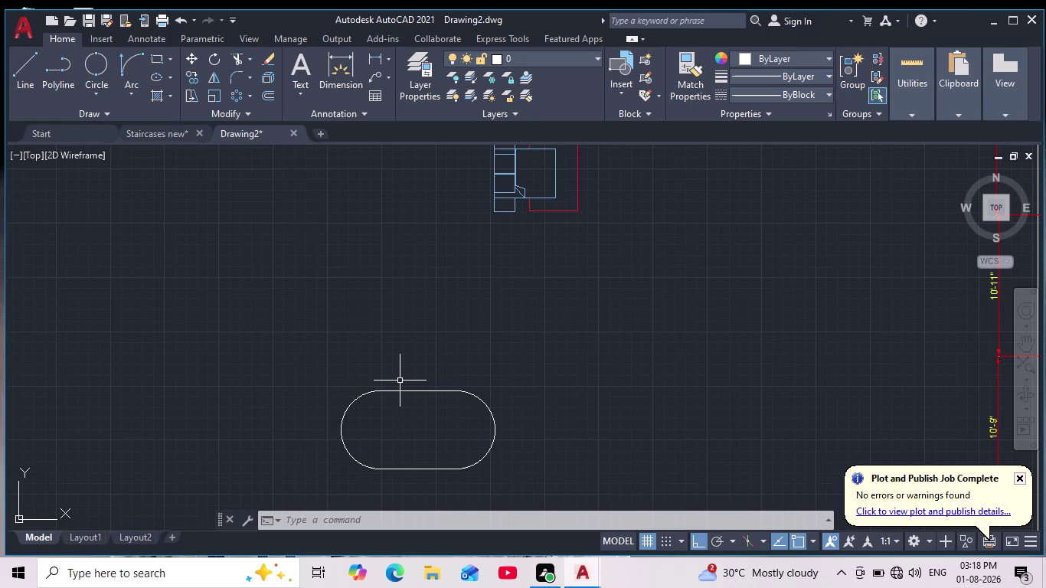
scroll(down, 3)
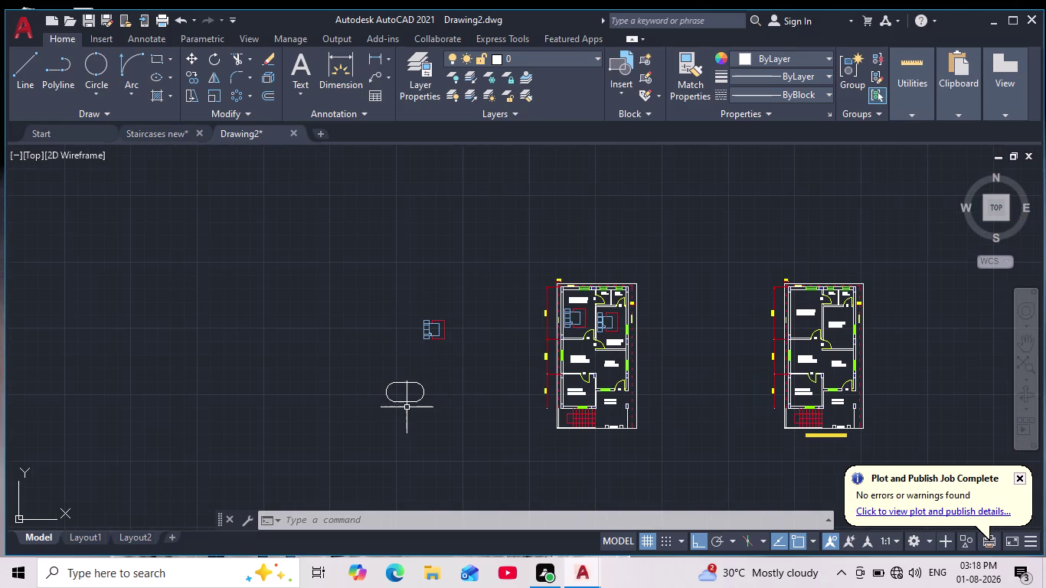
scroll(down, 3)
middle_drag(410, 409, 401, 403)
scroll(up, 3)
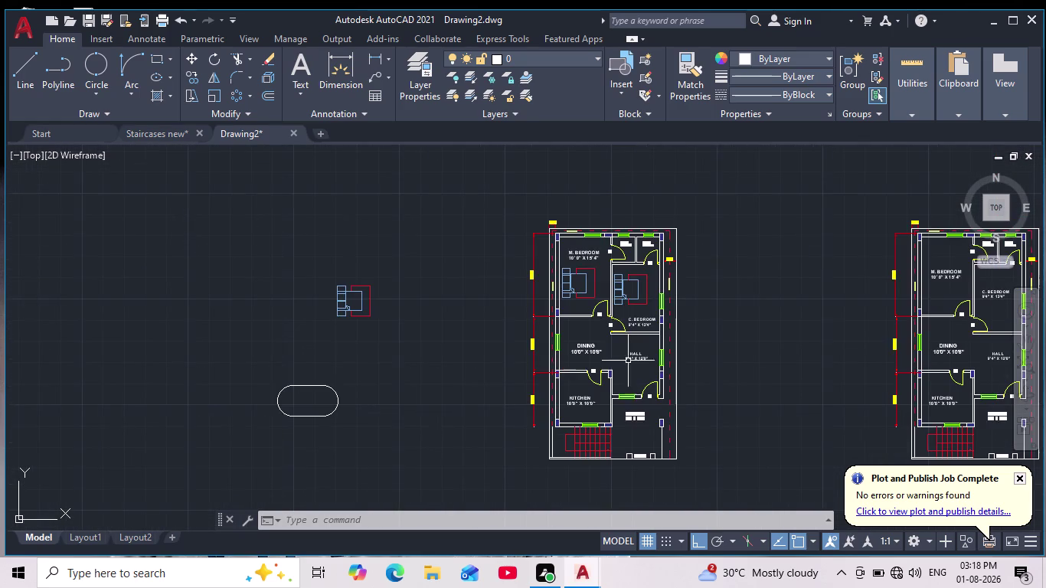
middle_drag(913, 298, 704, 316)
scroll(down, 3)
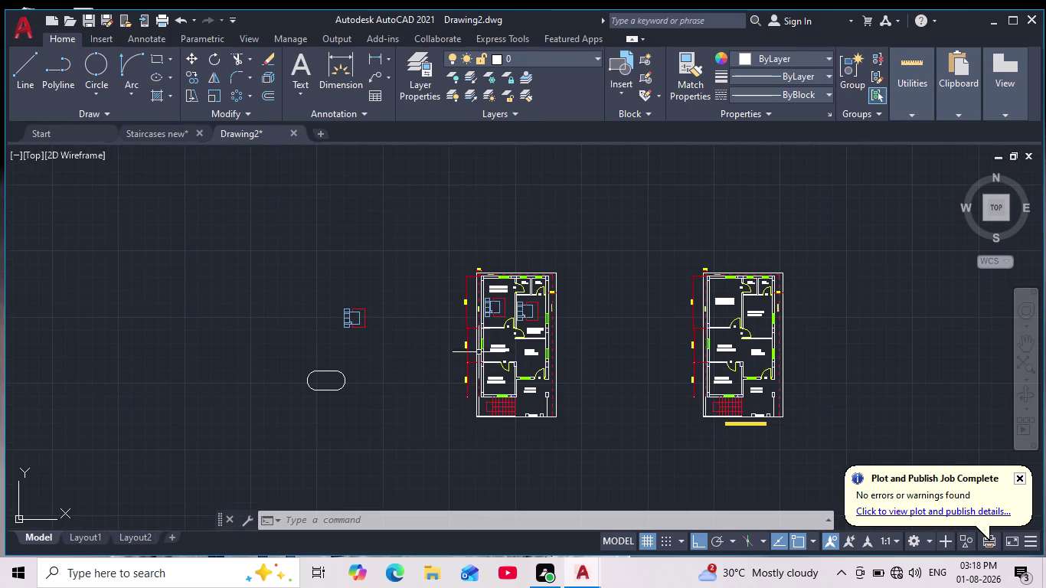
middle_drag(479, 312, 476, 299)
scroll(up, 3)
middle_drag(444, 354, 485, 317)
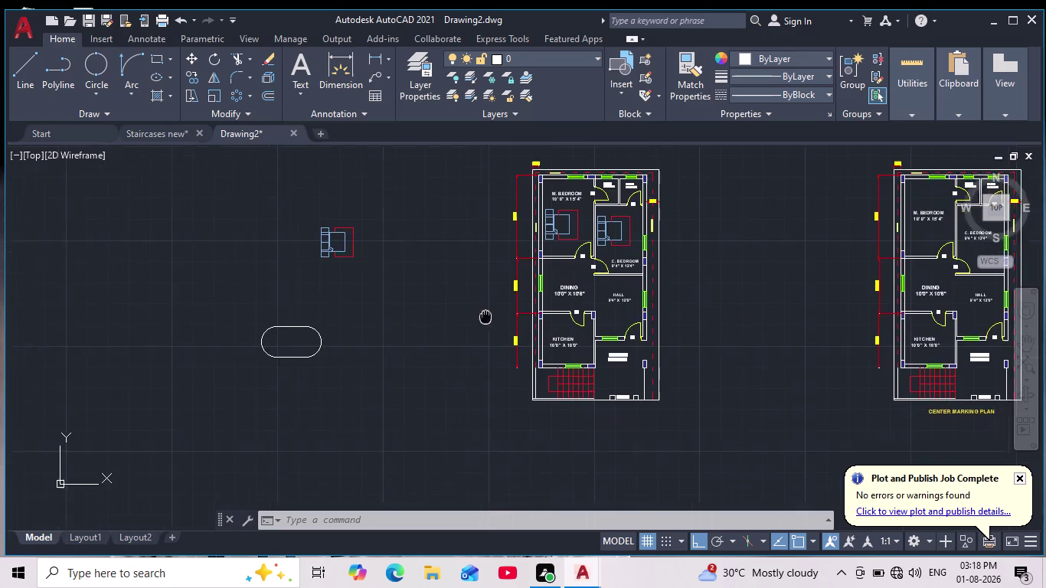
middle_drag(485, 316, 486, 317)
scroll(down, 3)
scroll(up, 3)
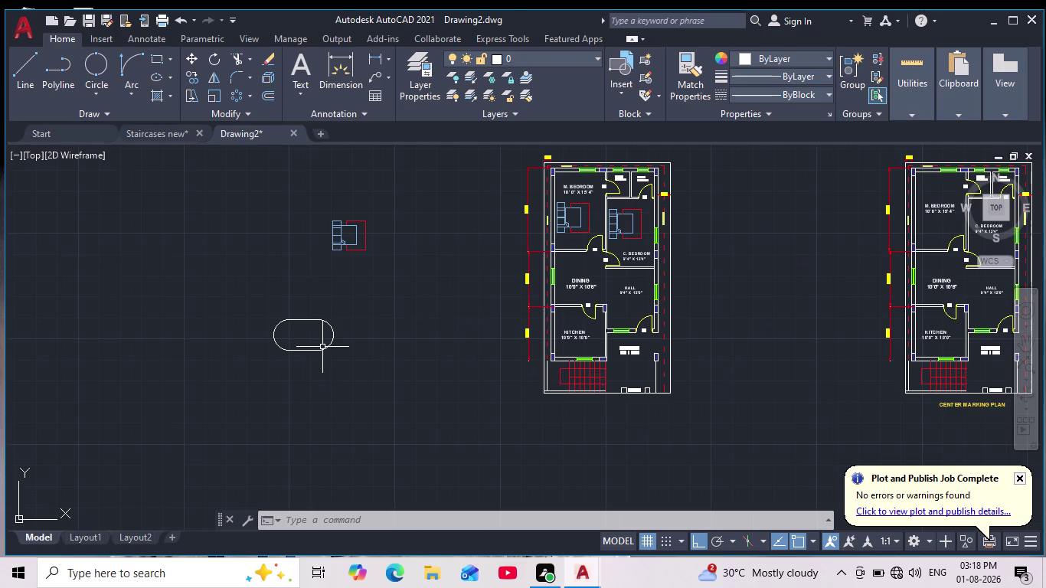
scroll(up, 3)
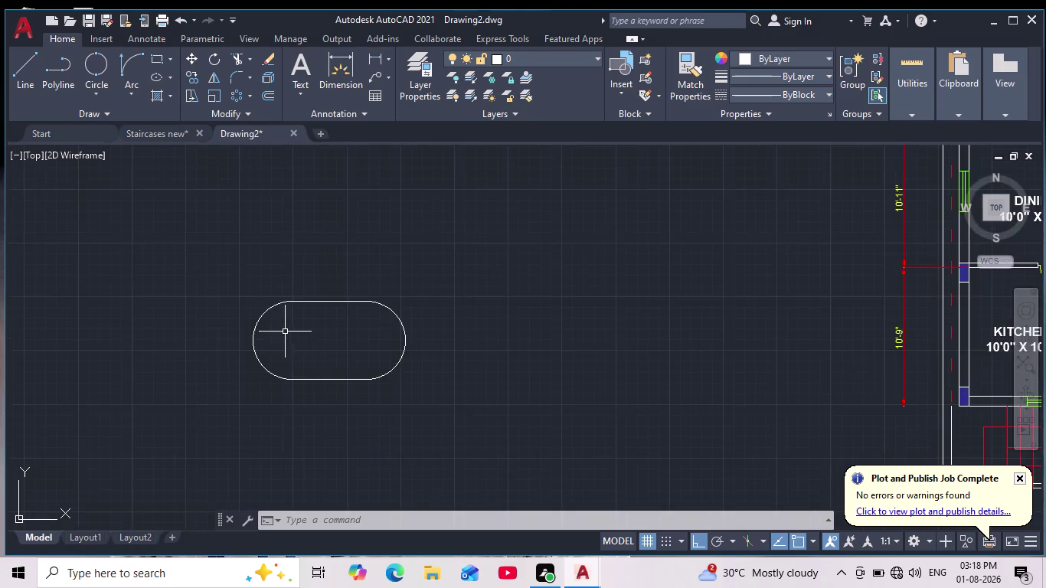
middle_drag(297, 326, 344, 374)
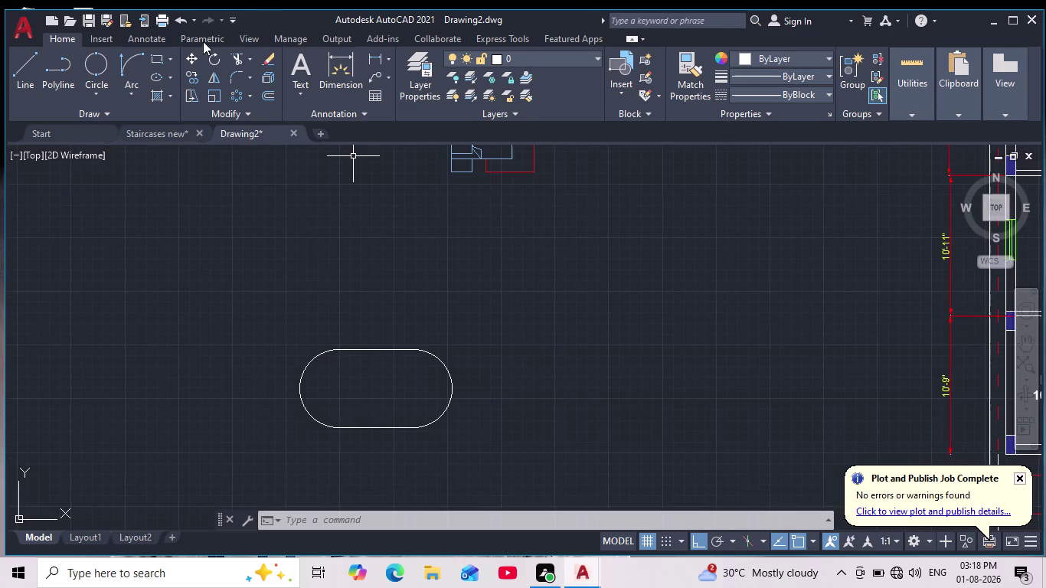
Draw a 2-point circle from the pill's top edge to a point straight above it.
click(102, 63)
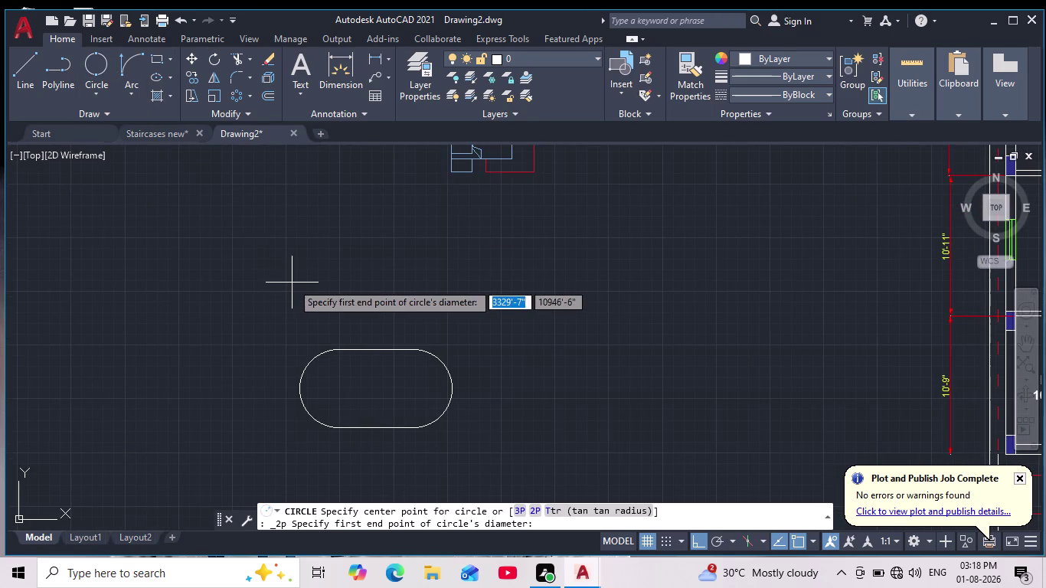
scroll(up, 3)
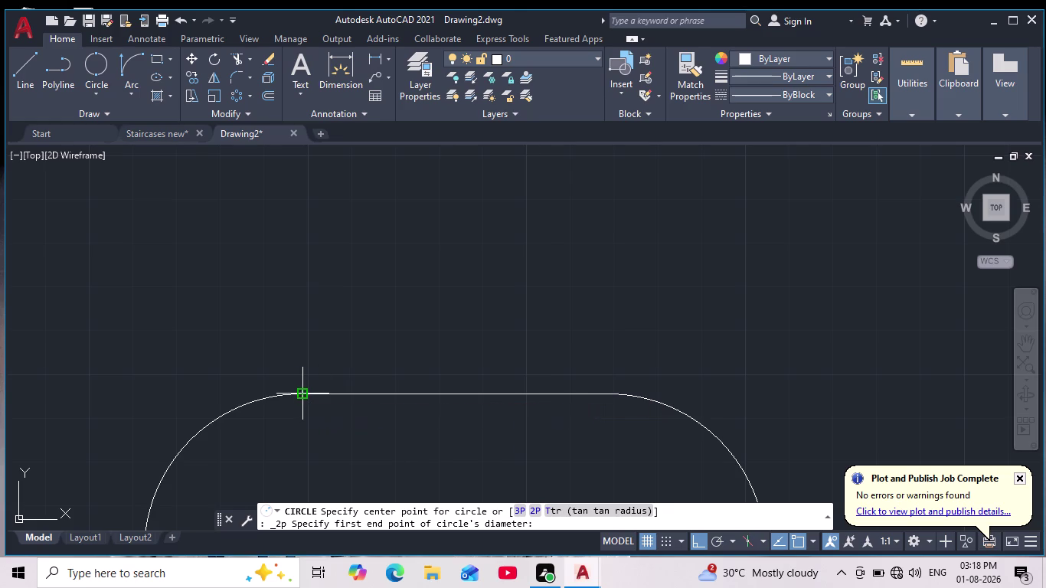
click(394, 395)
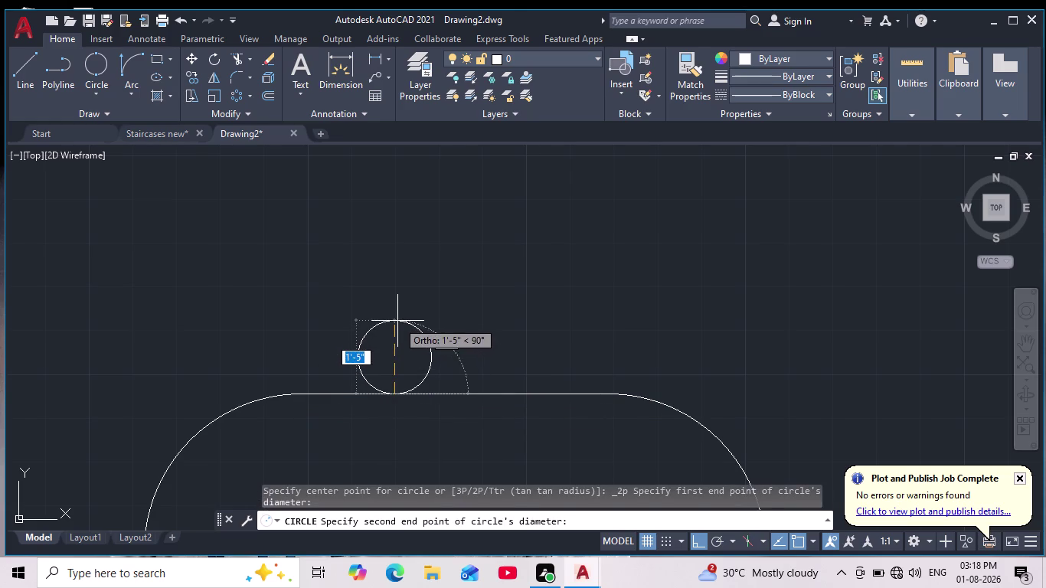
scroll(down, 3)
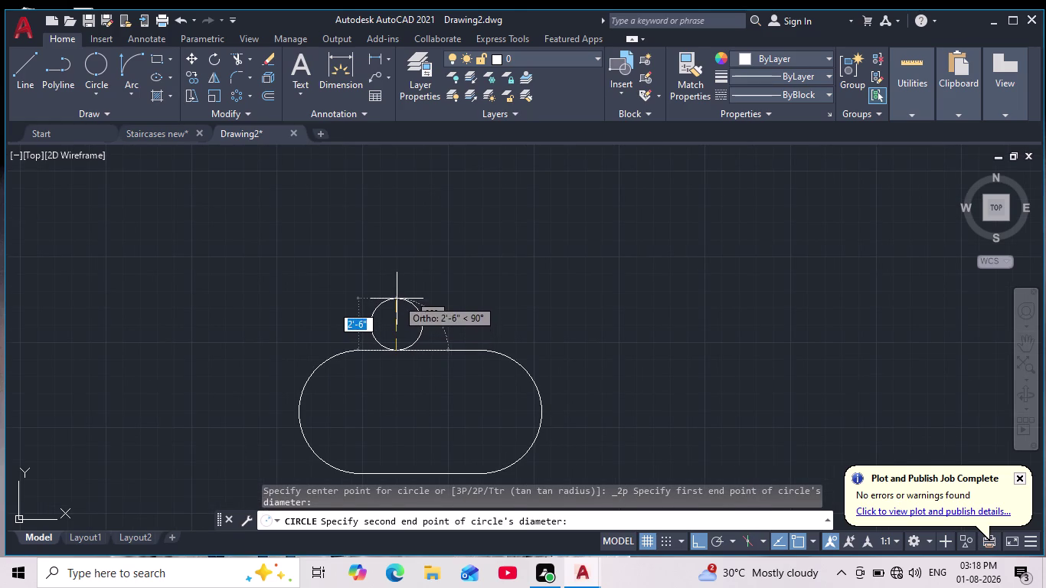
click(397, 299)
scroll(down, 3)
scroll(up, 3)
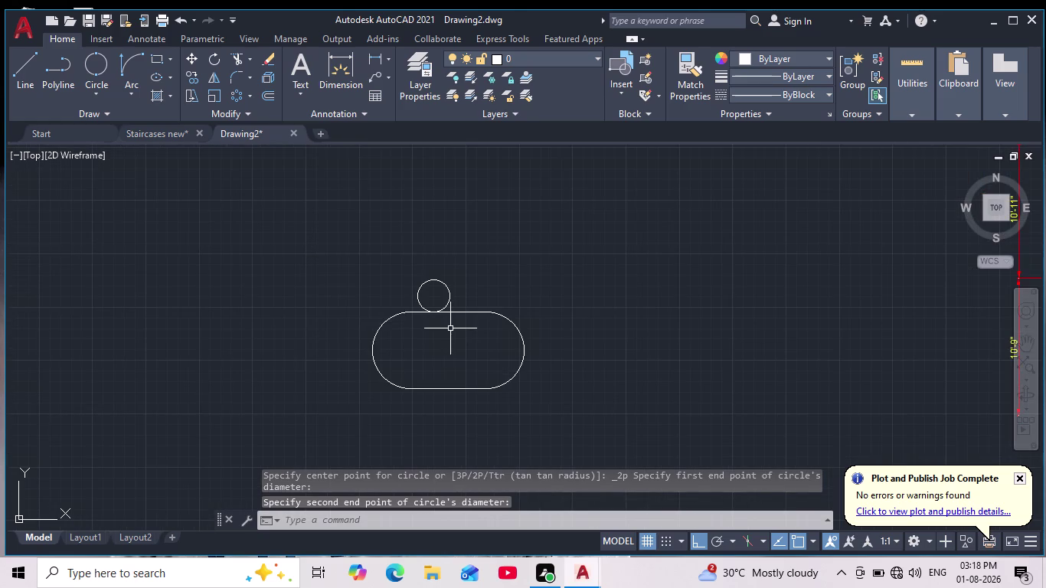
scroll(up, 3)
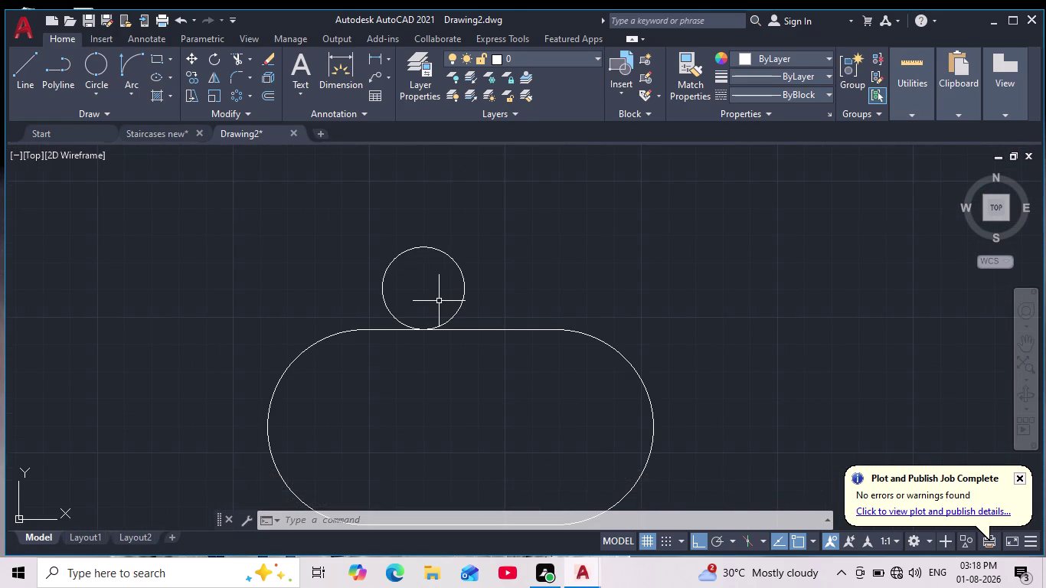
scroll(down, 3)
scroll(up, 3)
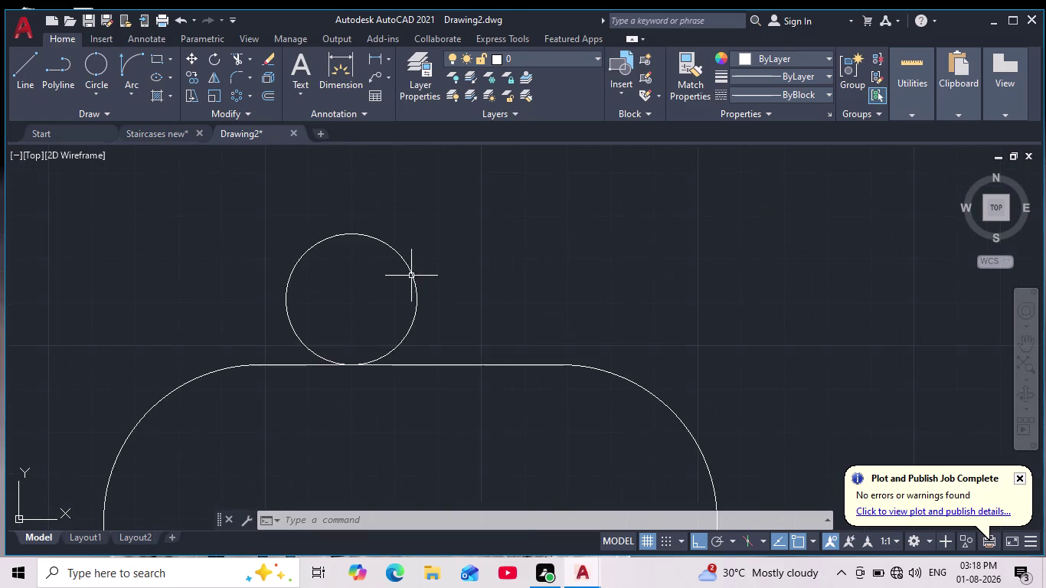
scroll(up, 3)
middle_drag(415, 275, 423, 287)
scroll(down, 3)
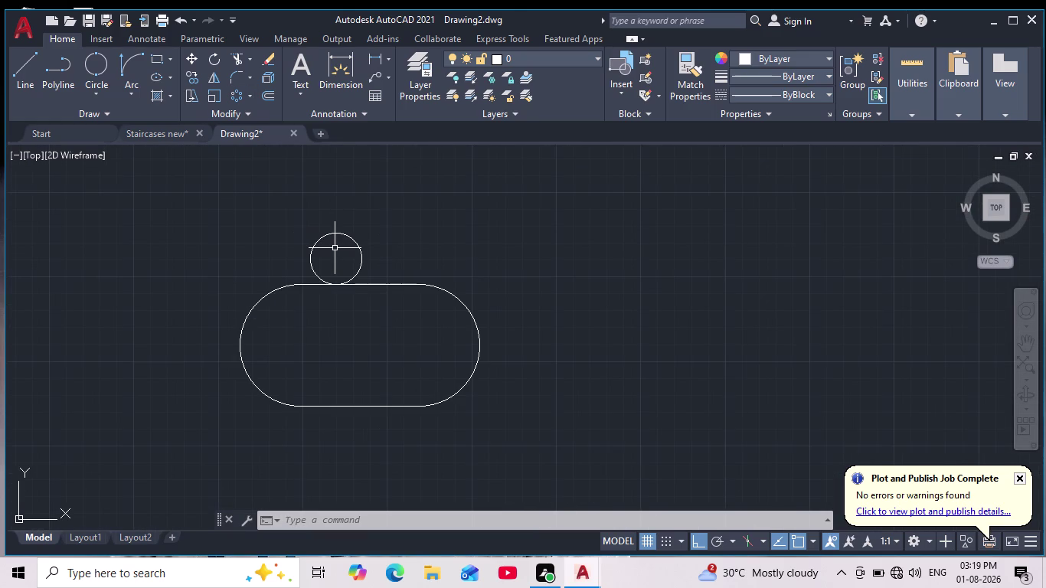
scroll(up, 3)
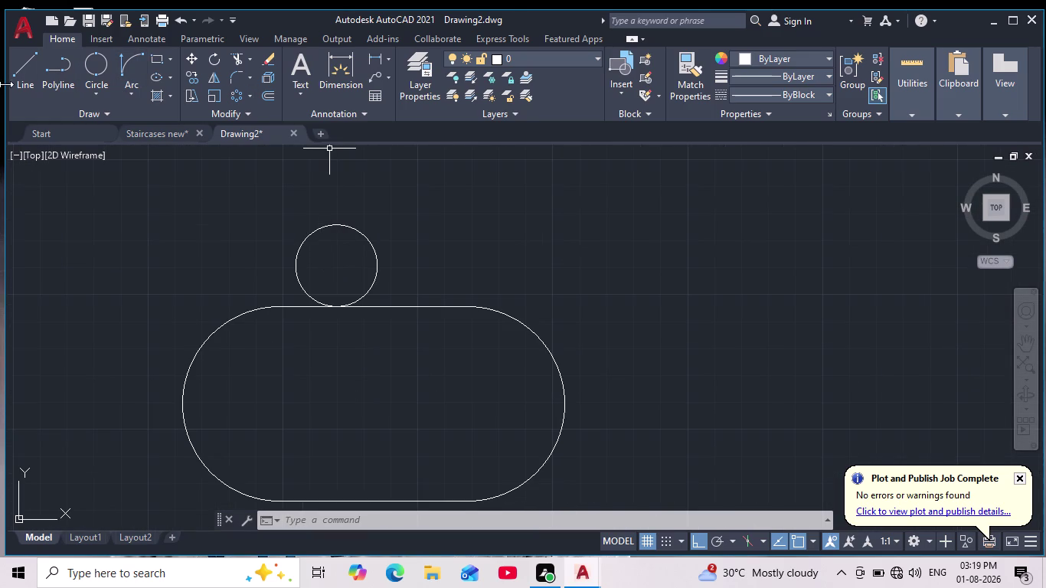
Draw a 6" line from the circle's left edge, replacing an initial 1' segment.
click(32, 68)
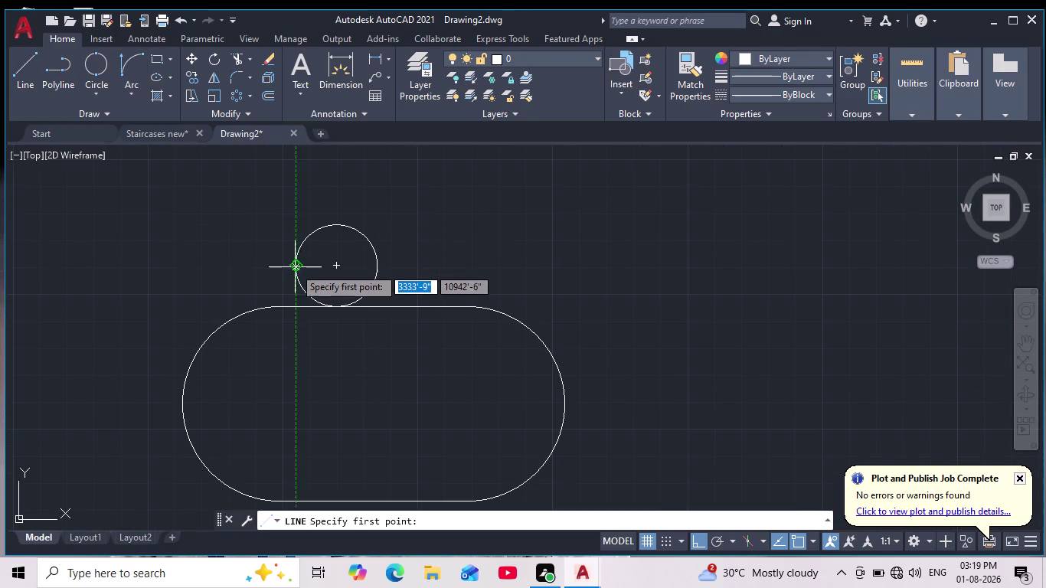
click(294, 267)
scroll(up, 3)
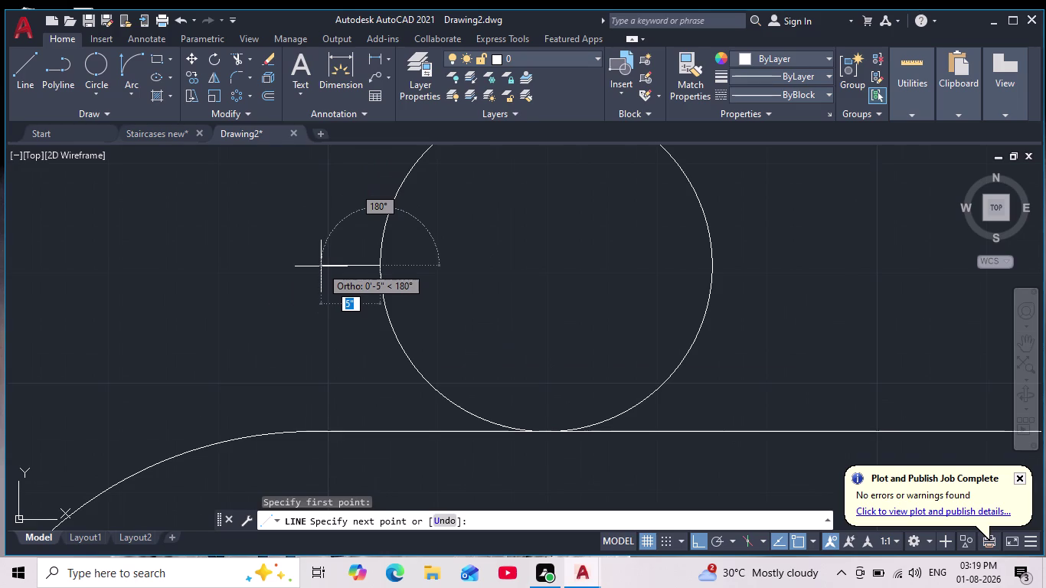
text(1)
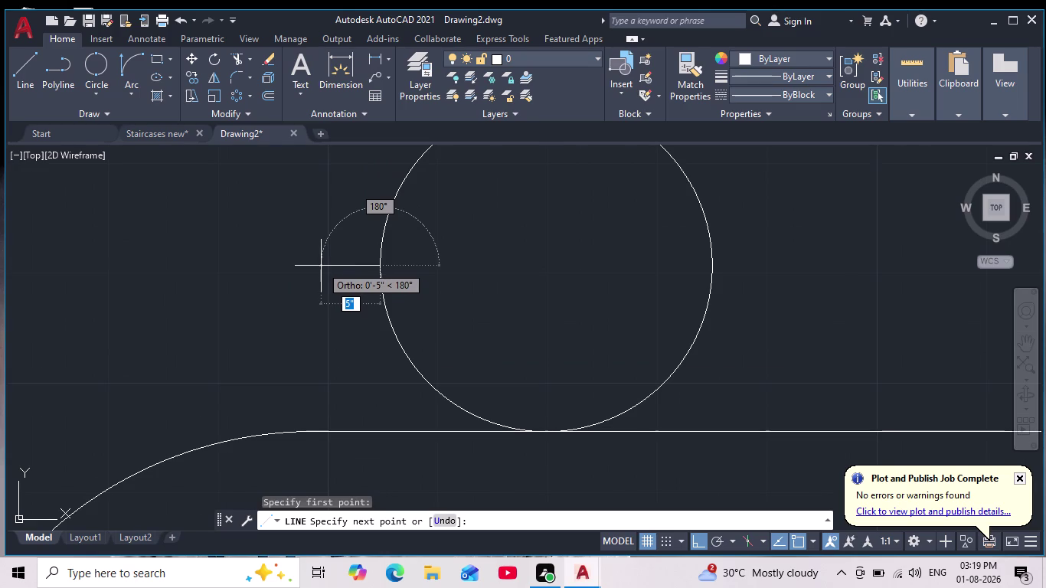
text(')
key(Return)
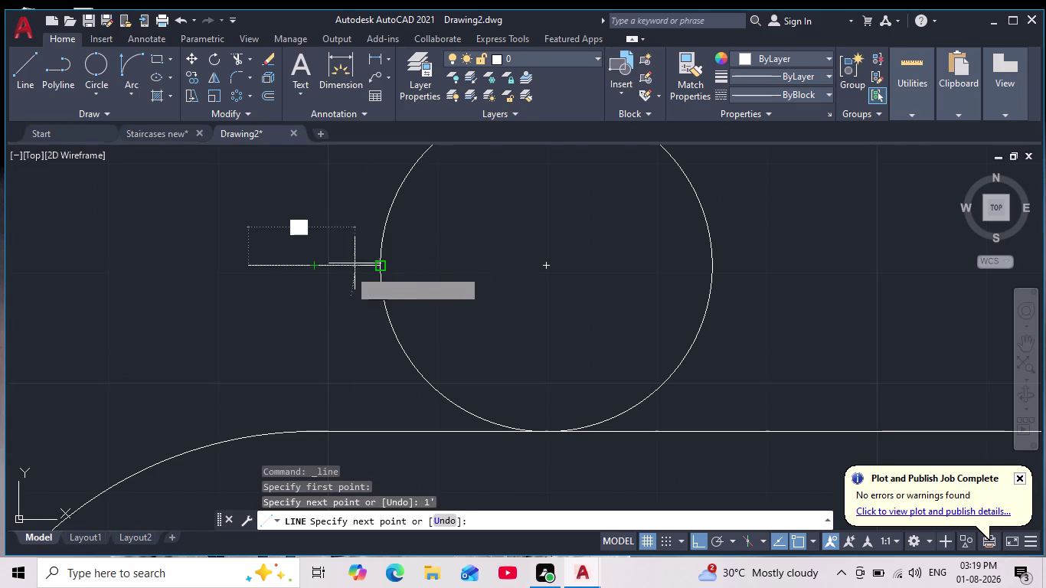
key(ctrl+z)
key(6)
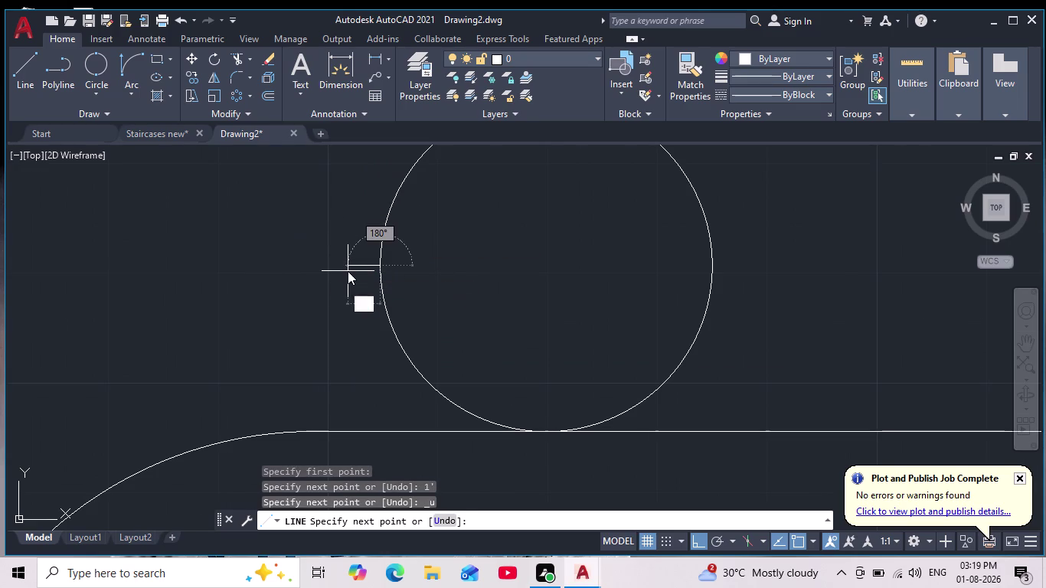
key(shift+quotedbl)
key(Return)
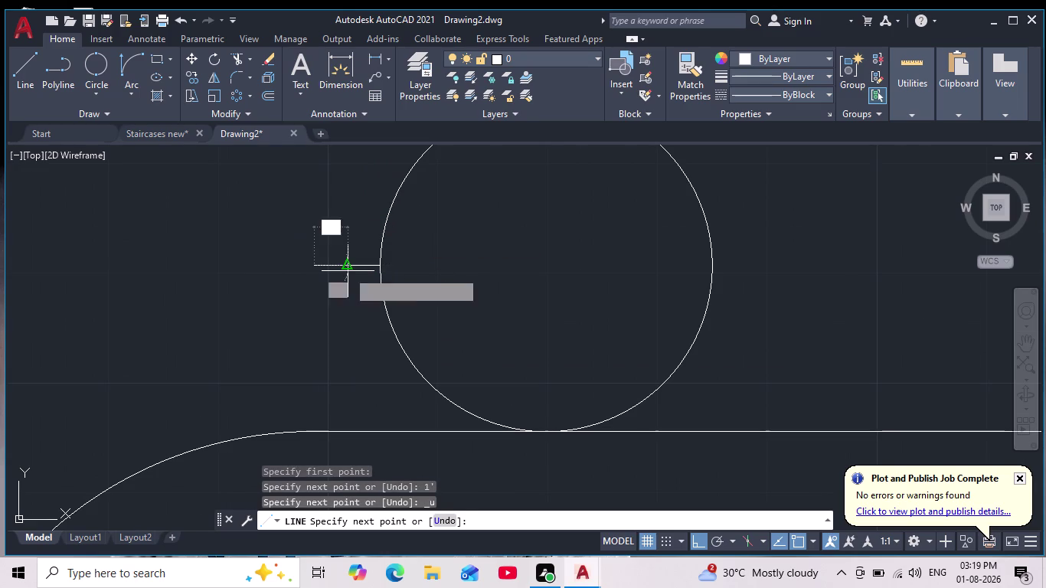
key(Escape)
scroll(down, 3)
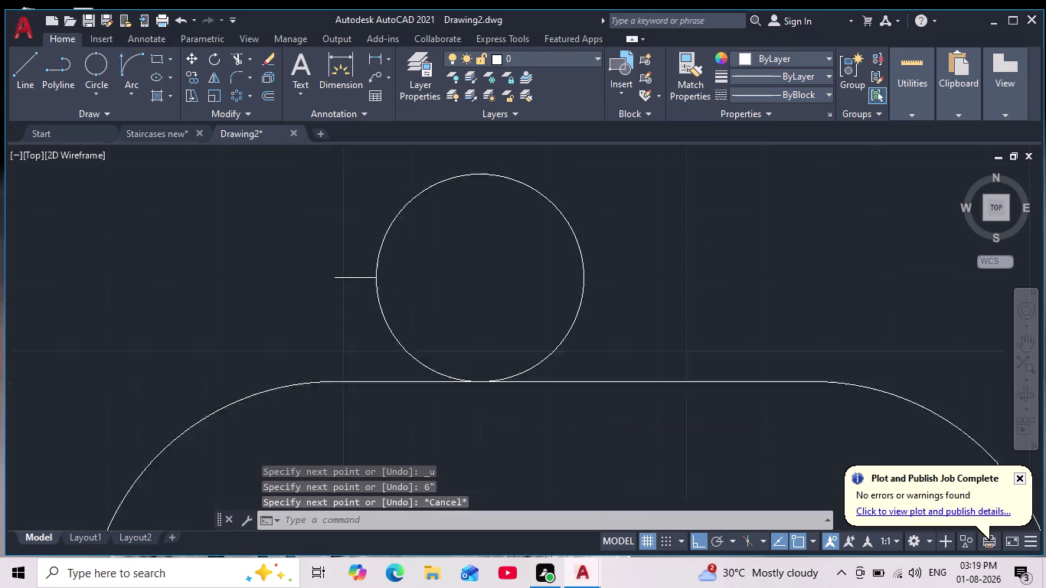
scroll(down, 3)
middle_drag(348, 298, 285, 331)
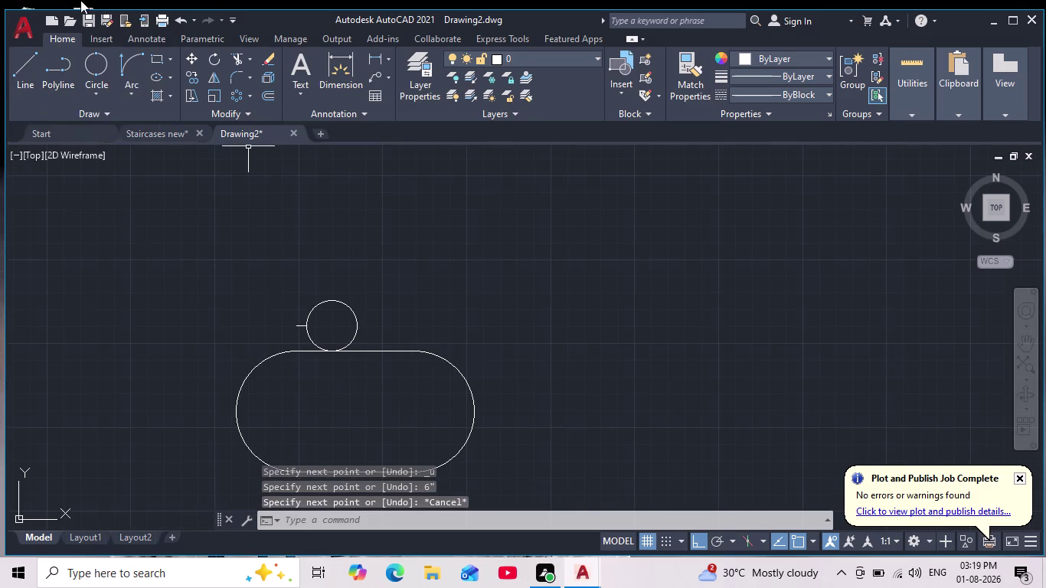
Draw a matching 6" line from the circle's right edge.
click(20, 66)
scroll(up, 3)
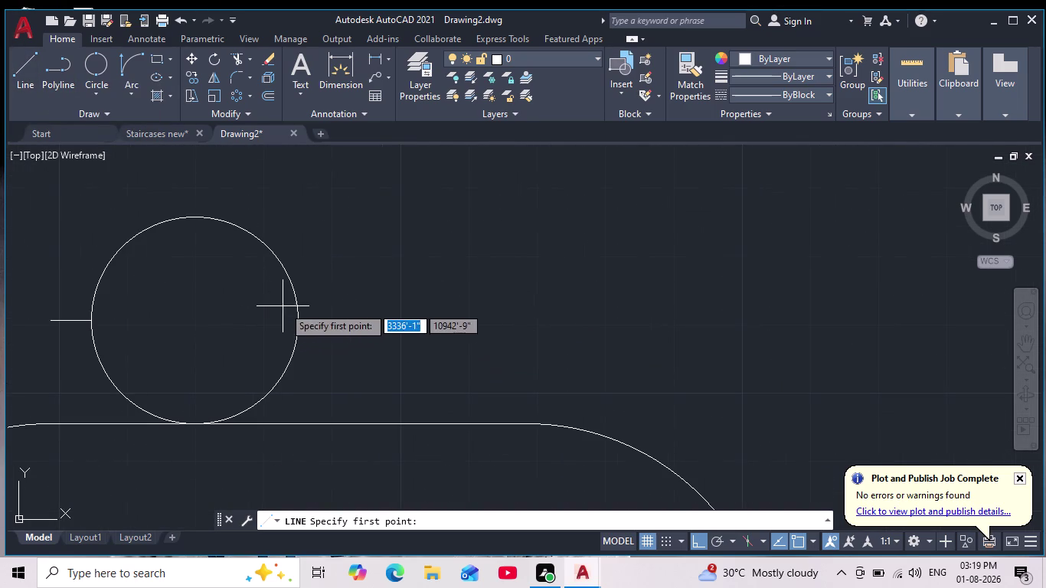
click(294, 321)
key(6)
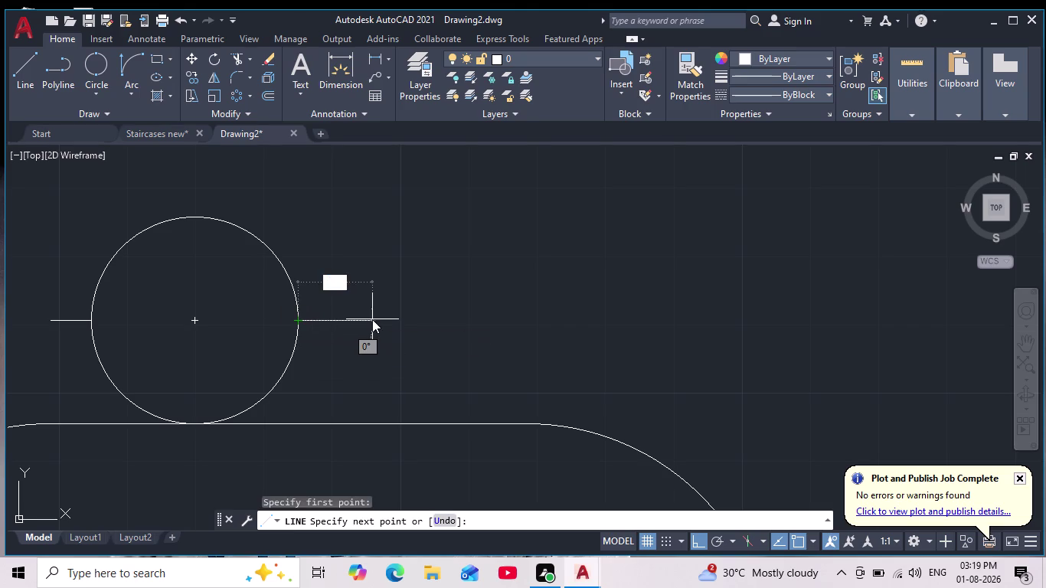
key(Return)
key(Escape)
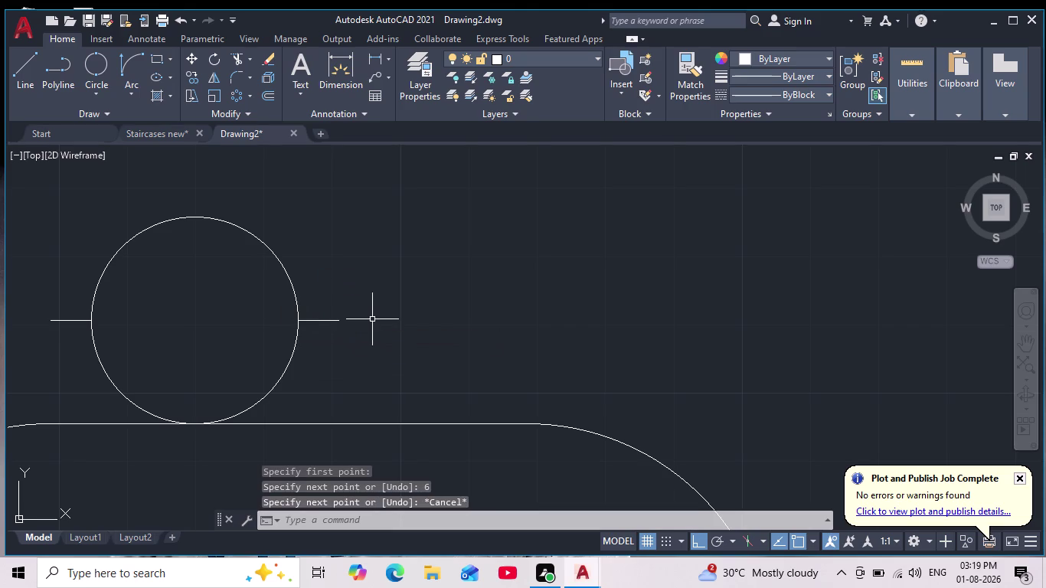
scroll(down, 3)
scroll(down, 3)
middle_drag(383, 291, 392, 304)
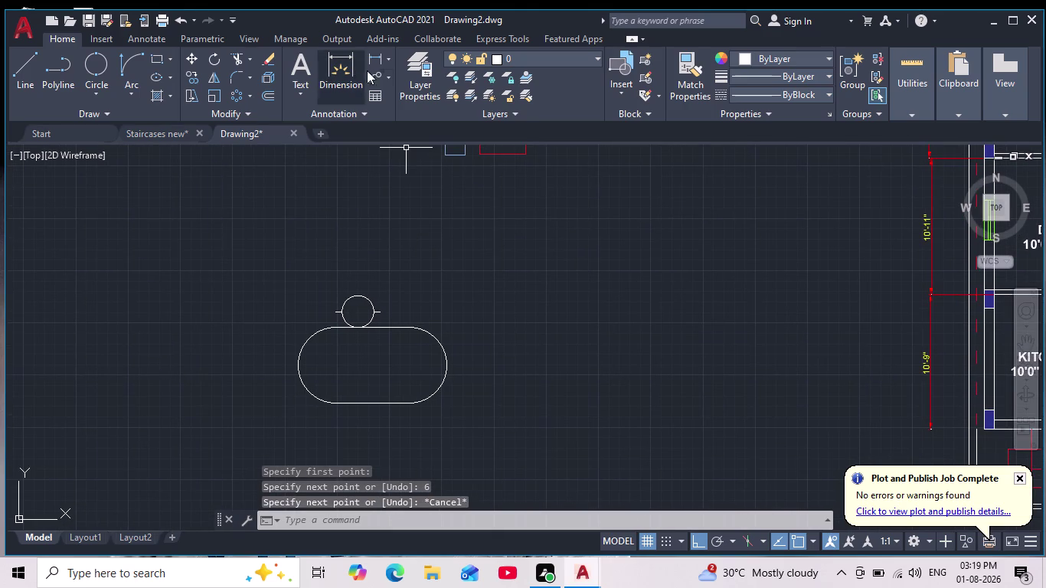
Try filleting a side line, cancel the failed fillet, and show the Arc options.
click(237, 74)
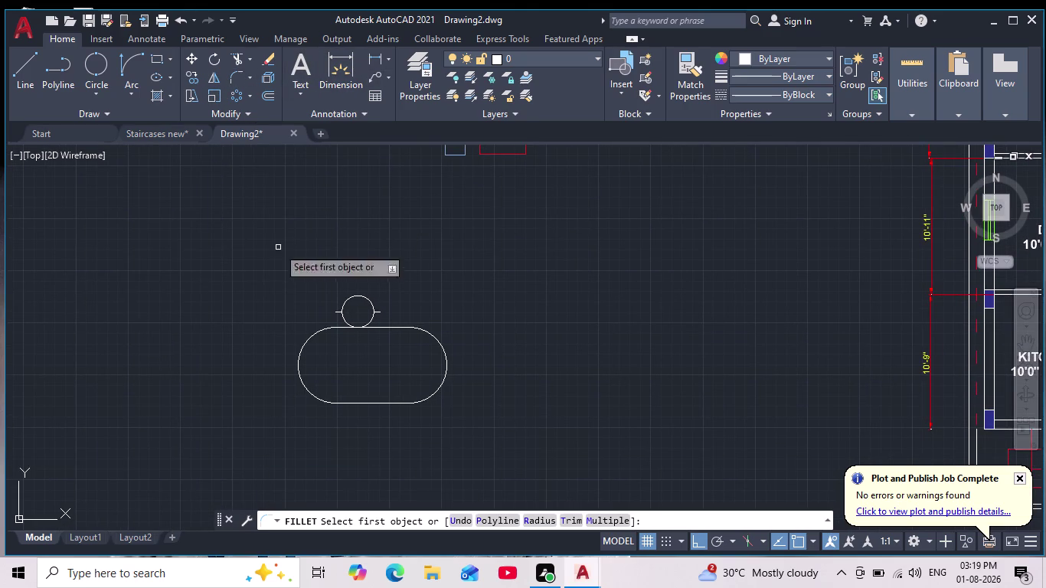
scroll(up, 3)
click(376, 305)
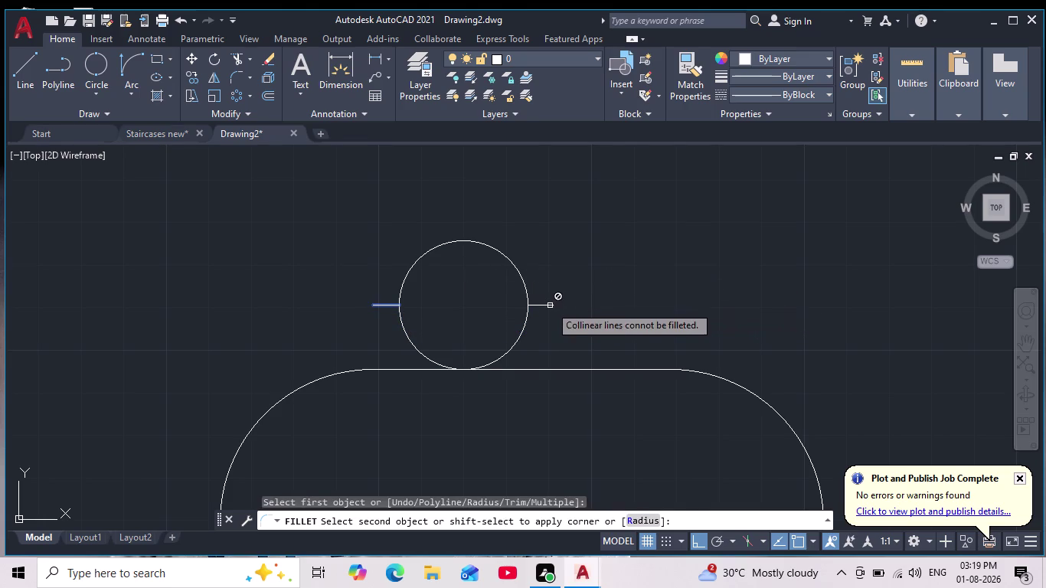
key(Escape)
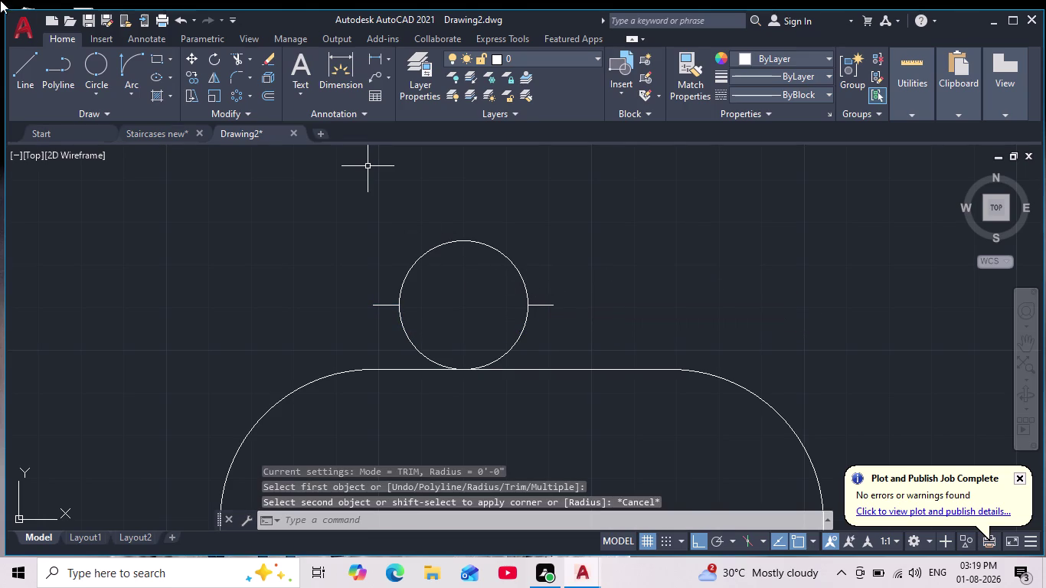
click(134, 90)
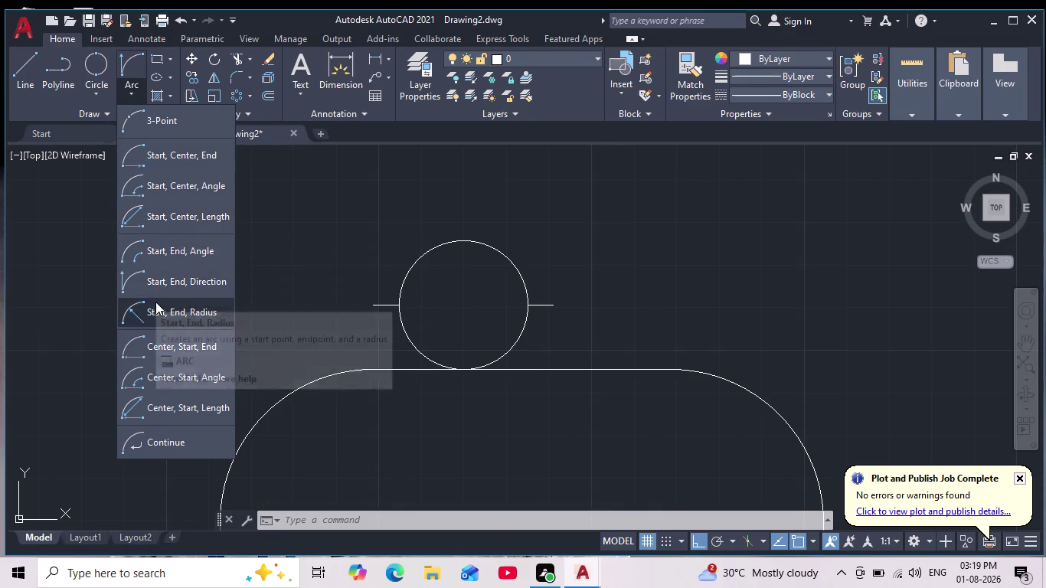
Draw a Start-End-Direction arc from the left line end to the right, bulging upward.
click(152, 277)
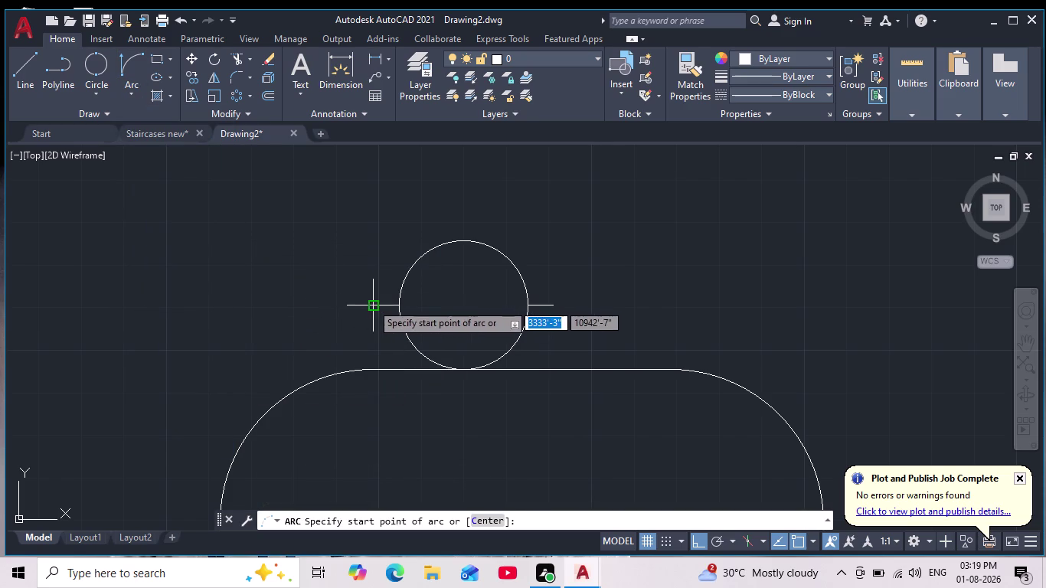
click(371, 304)
click(557, 306)
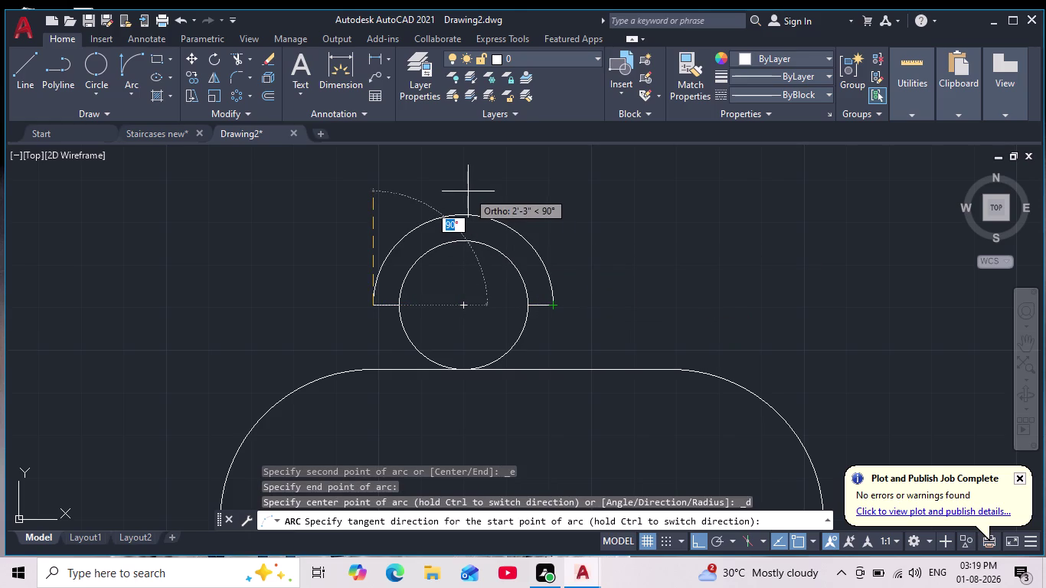
scroll(down, 3)
middle_drag(469, 200, 430, 251)
click(424, 221)
scroll(down, 3)
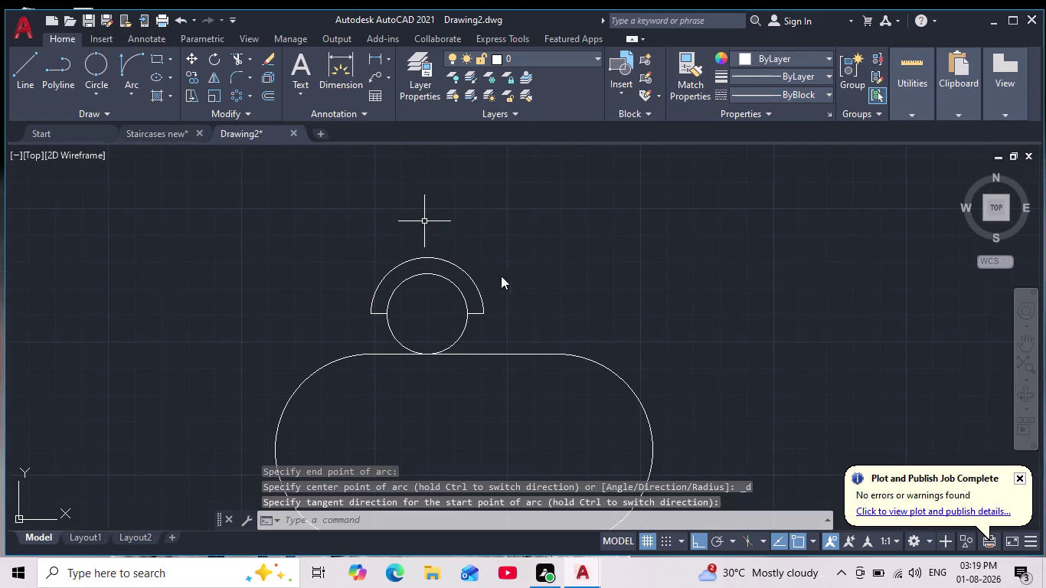
key(Escape)
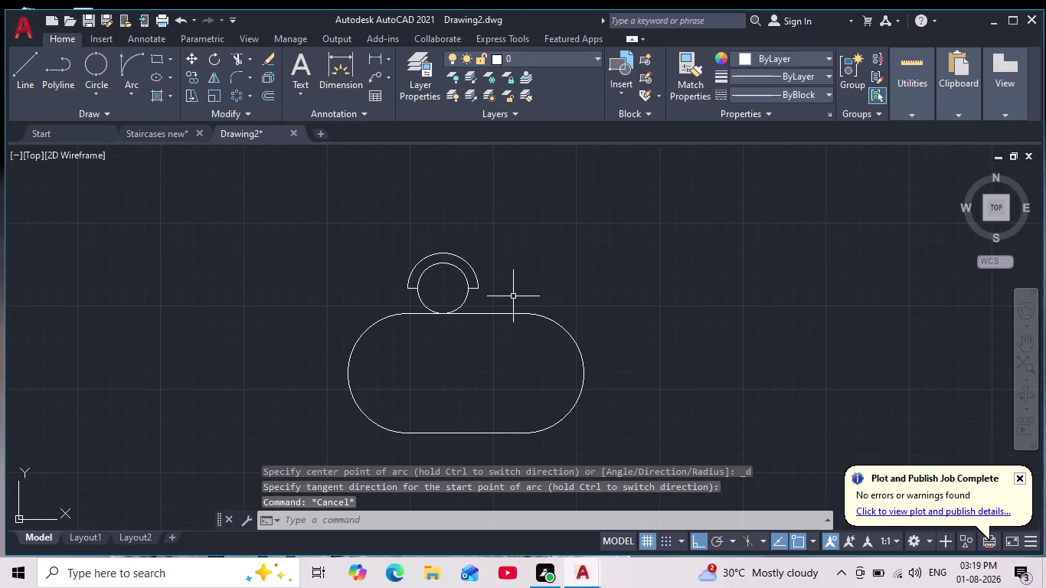
Adjust the view and begin a selection around the knob.
scroll(down, 3)
scroll(up, 3)
scroll(up, 3)
drag(523, 173, 523, 173)
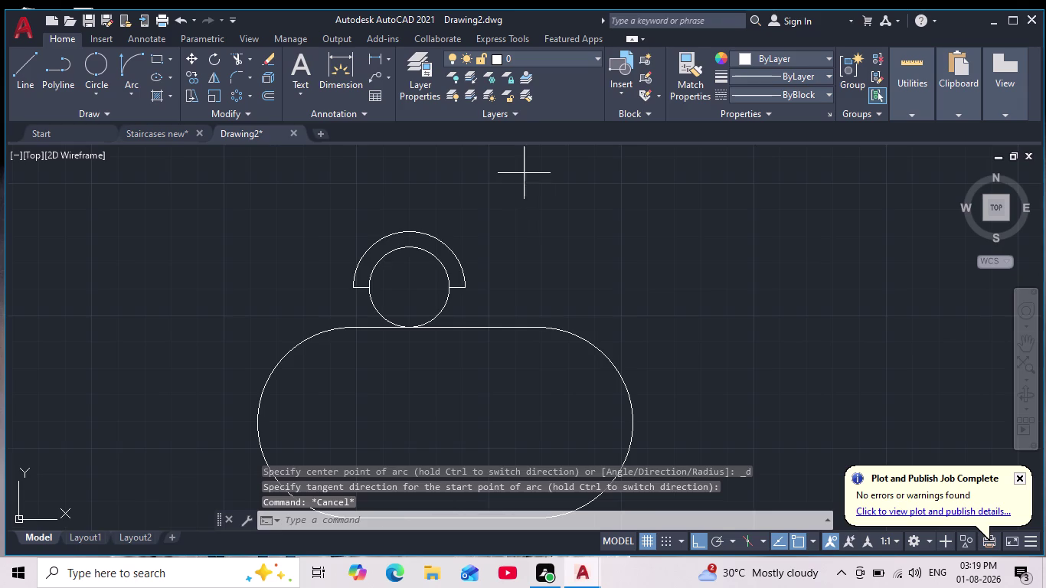
drag(523, 172, 519, 186)
click(540, 251)
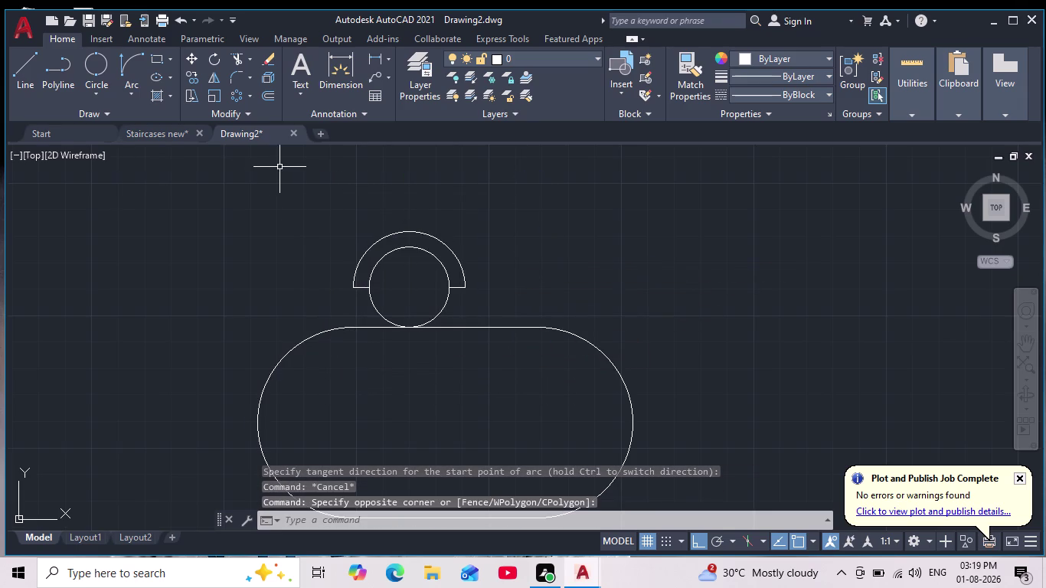
Select the knob's circle and arc and begin a copy, then cancel it.
click(305, 185)
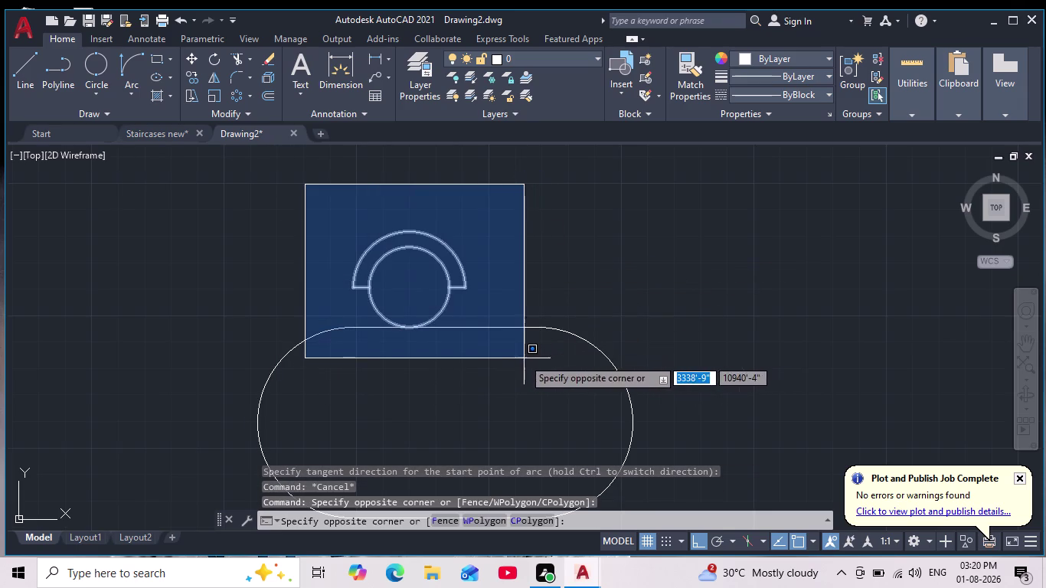
click(512, 358)
click(191, 75)
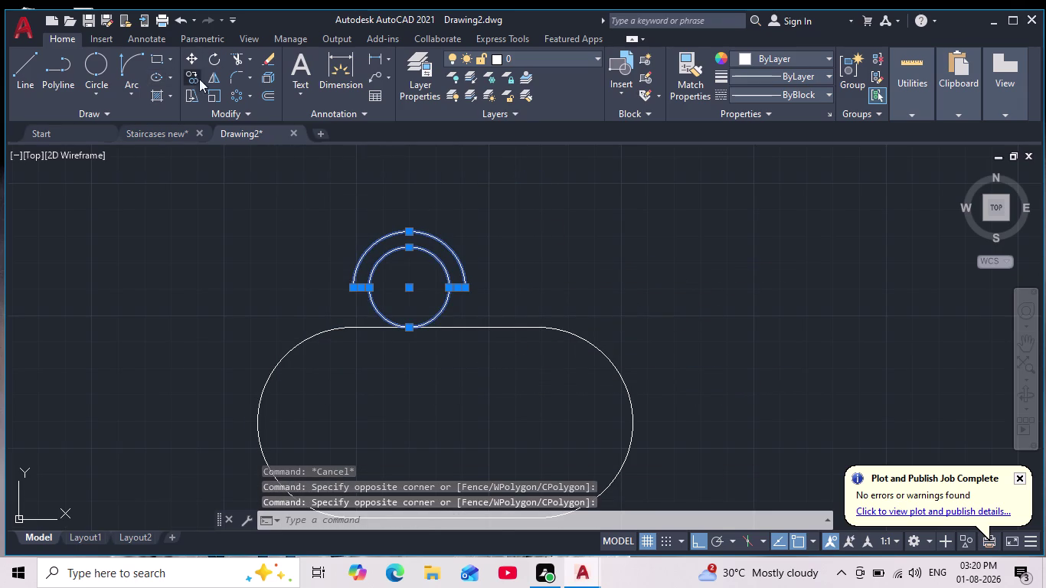
click(408, 291)
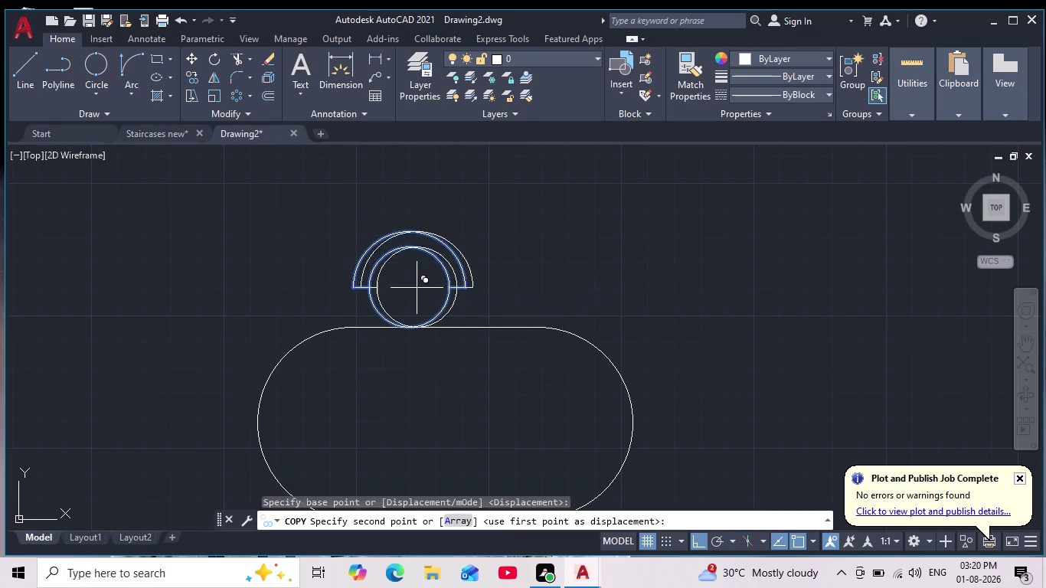
middle_drag(528, 289, 496, 296)
scroll(down, 3)
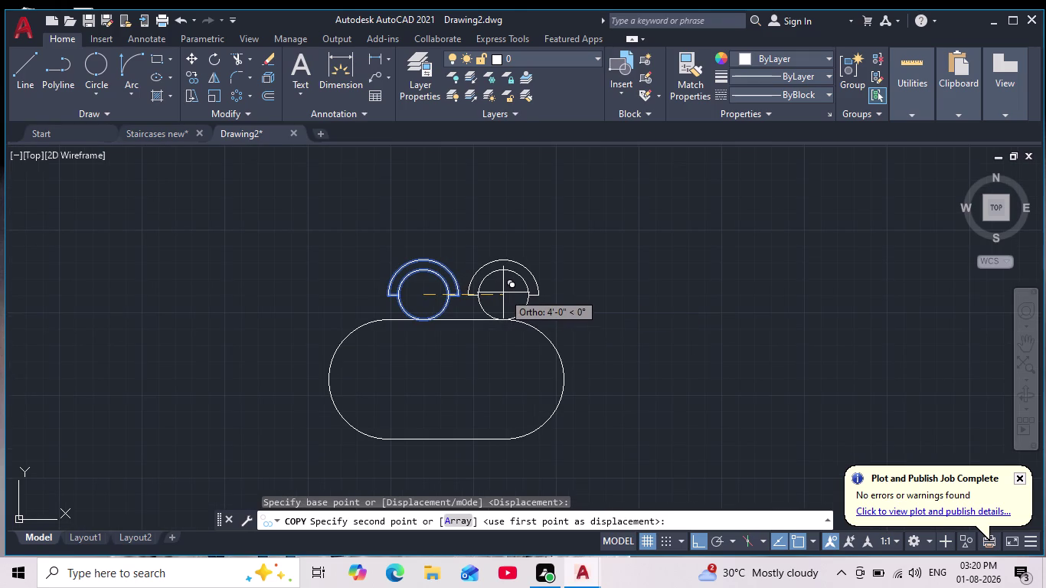
scroll(up, 3)
scroll(down, 3)
key(Escape)
scroll(up, 3)
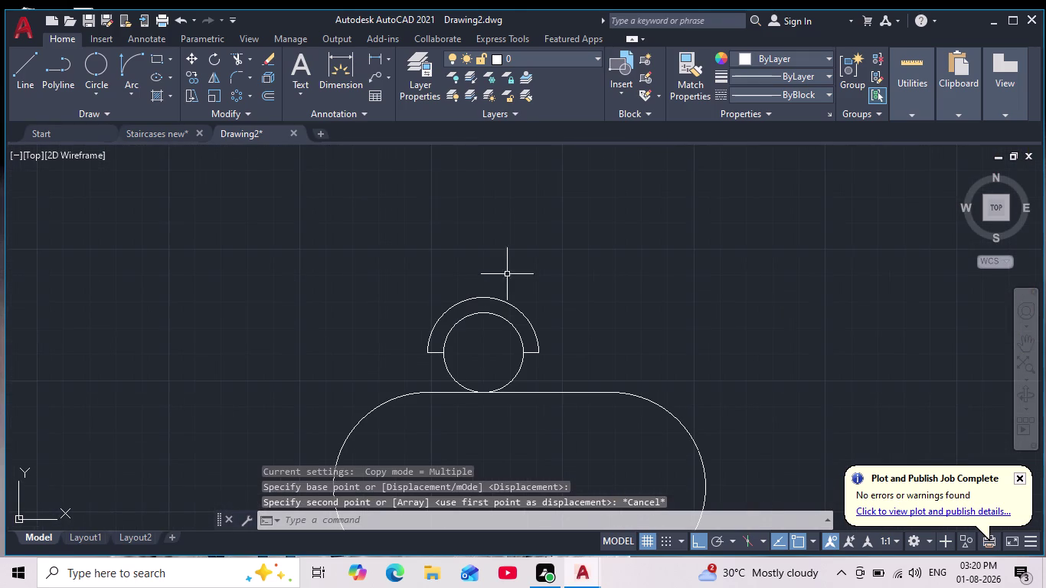
drag(553, 256, 556, 263)
key(Escape)
Window-select the knob and scale it from its bottom point to a new size.
drag(412, 268, 421, 287)
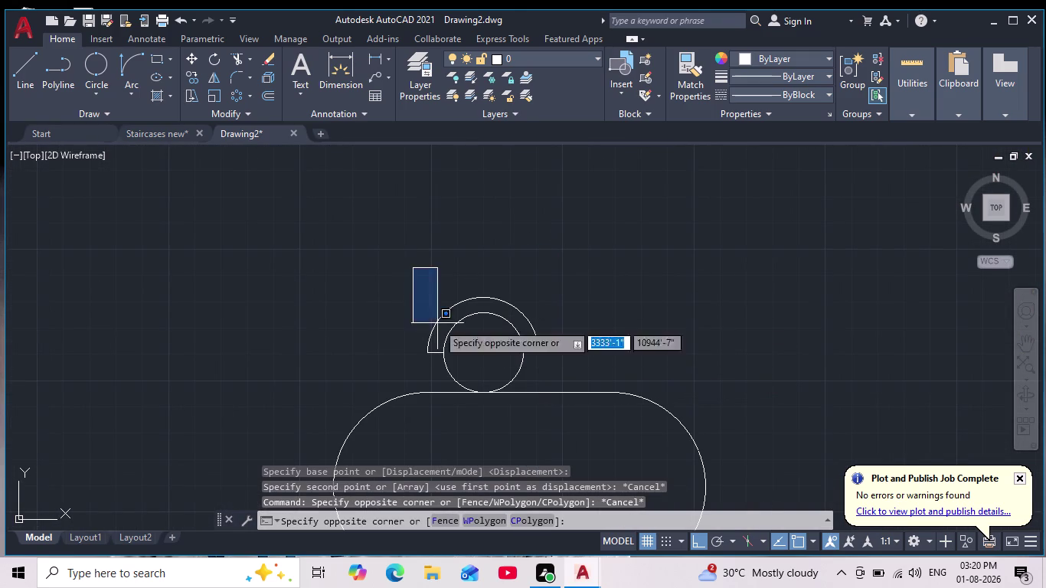
click(565, 414)
middle_drag(555, 383, 467, 284)
scroll(down, 3)
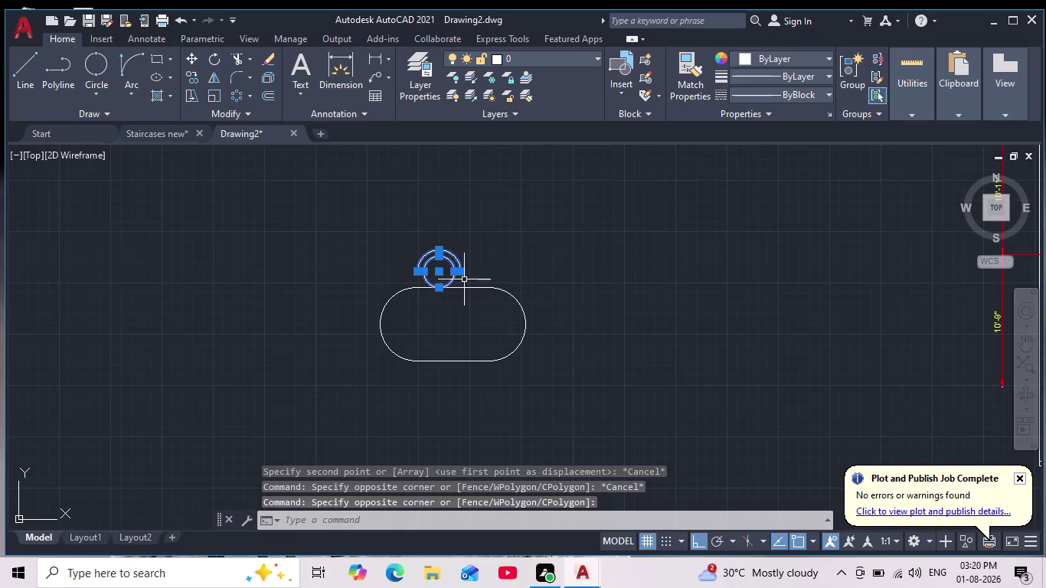
click(217, 95)
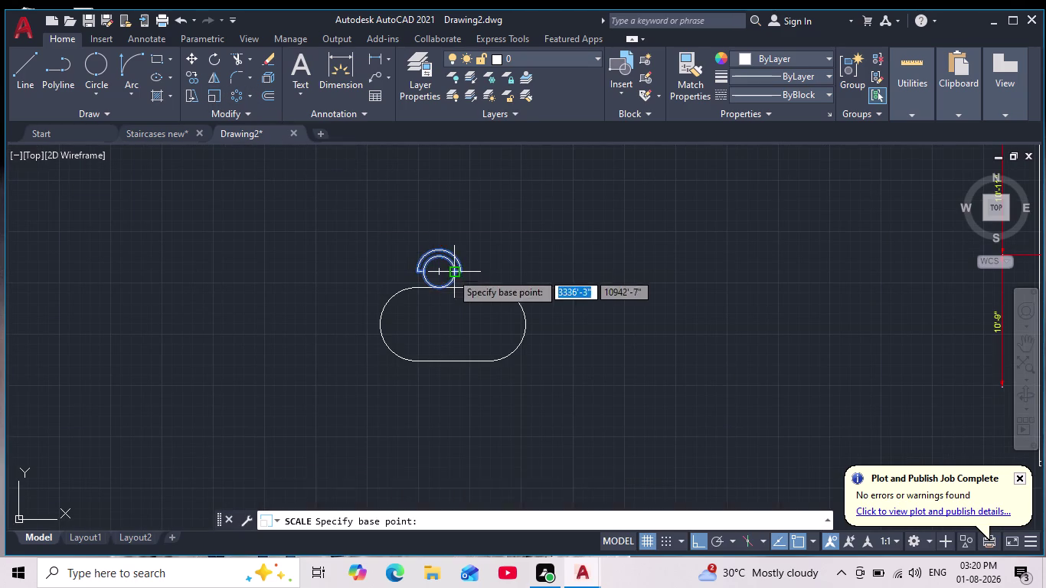
scroll(up, 3)
click(419, 309)
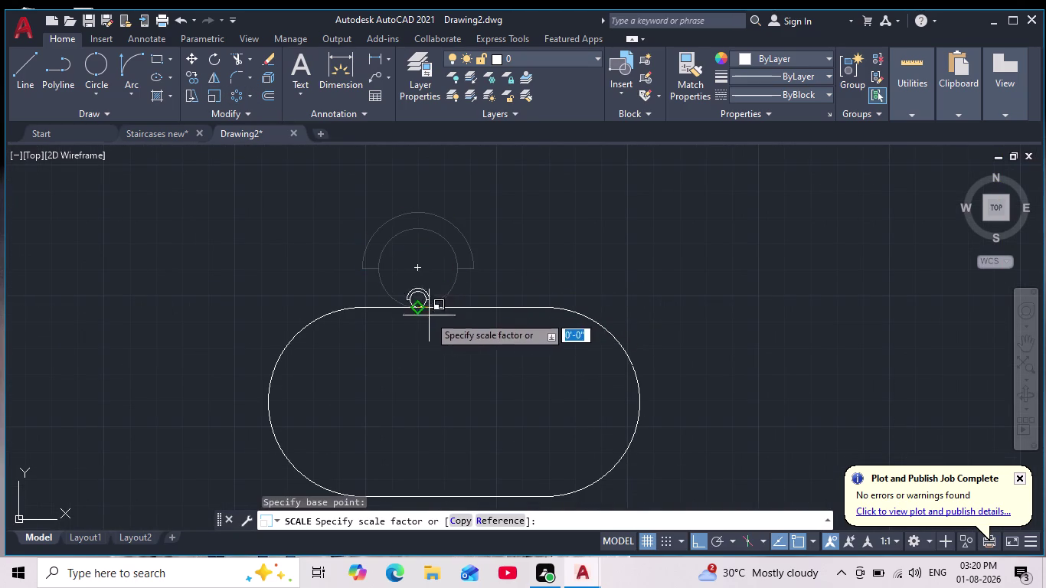
click(465, 337)
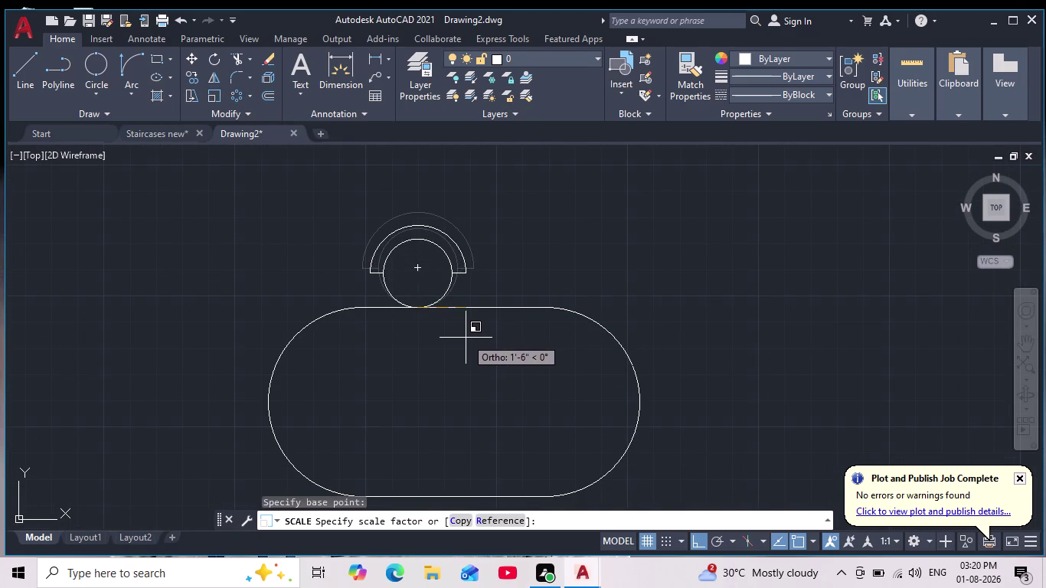
scroll(down, 3)
scroll(up, 3)
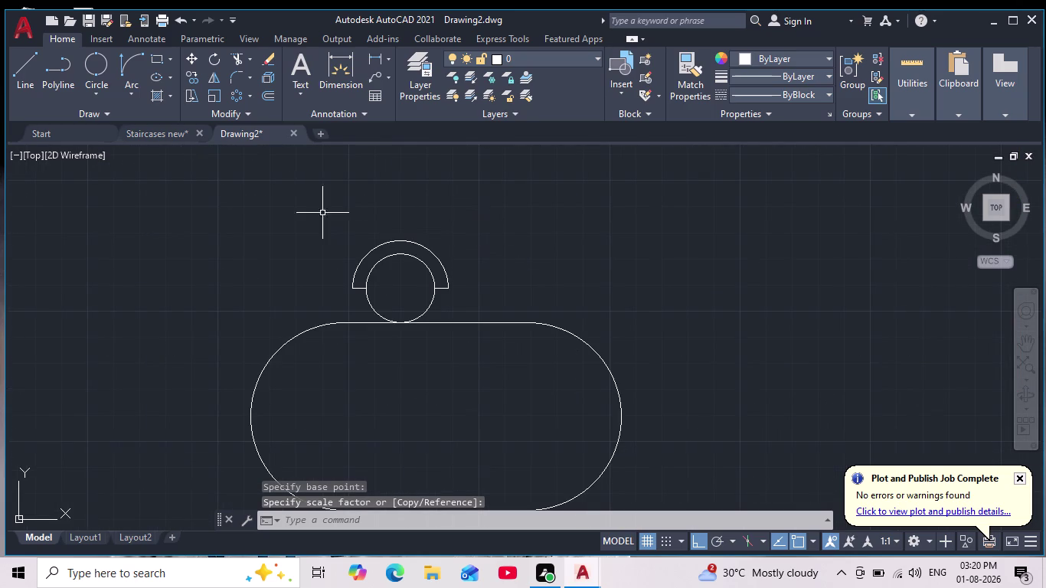
Reselect the resized knob to copy it.
drag(318, 203, 318, 236)
click(488, 349)
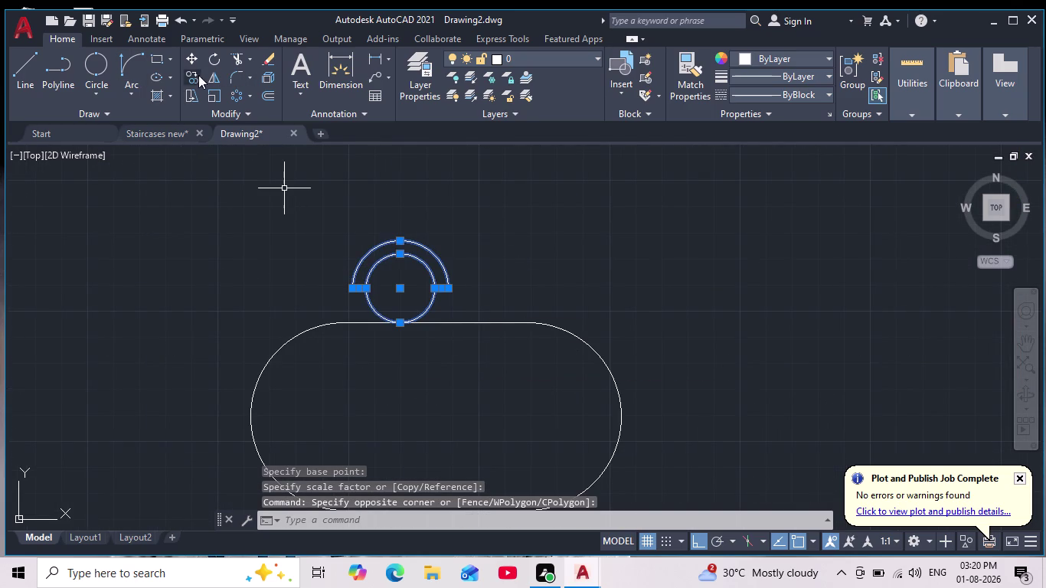
click(190, 79)
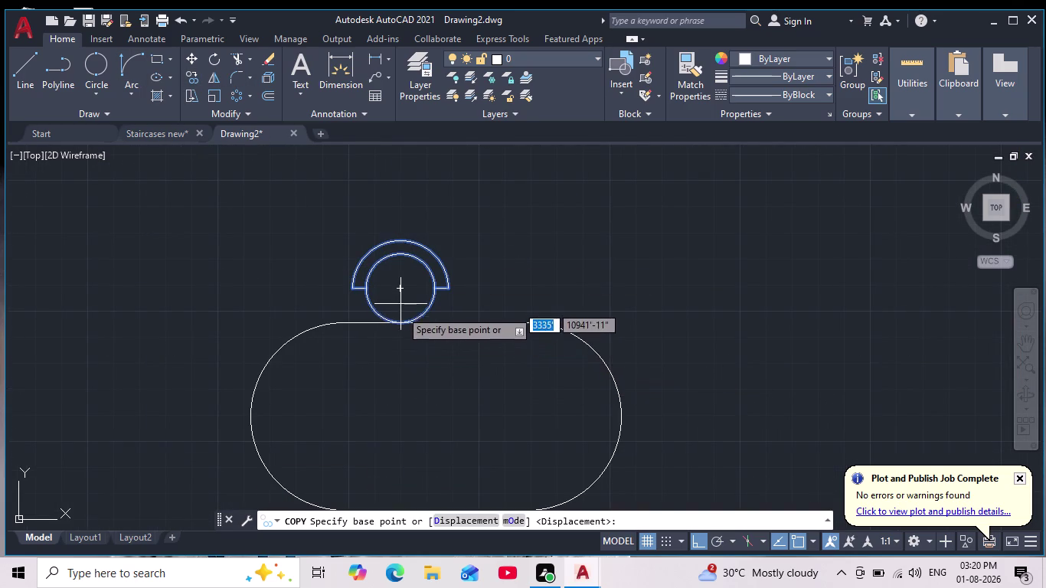
Copy the knob from its bottom point, placing it to the right with Ortho on.
click(399, 323)
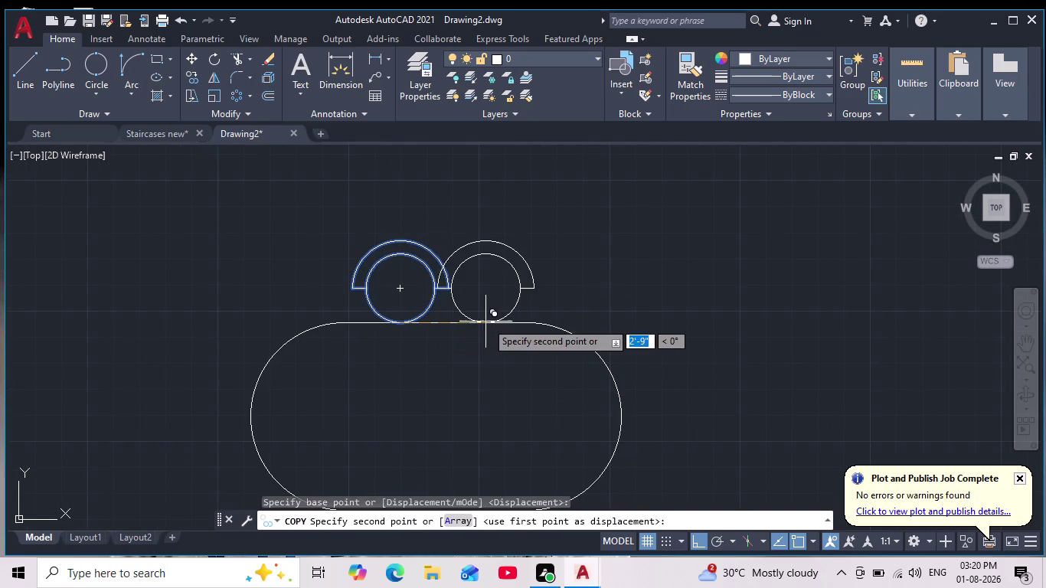
scroll(up, 3)
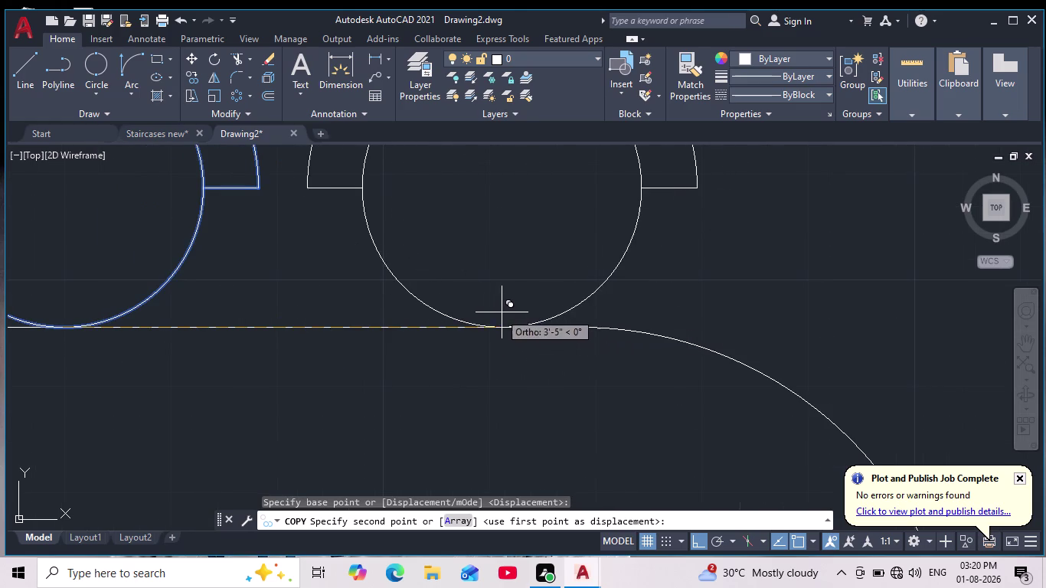
scroll(down, 3)
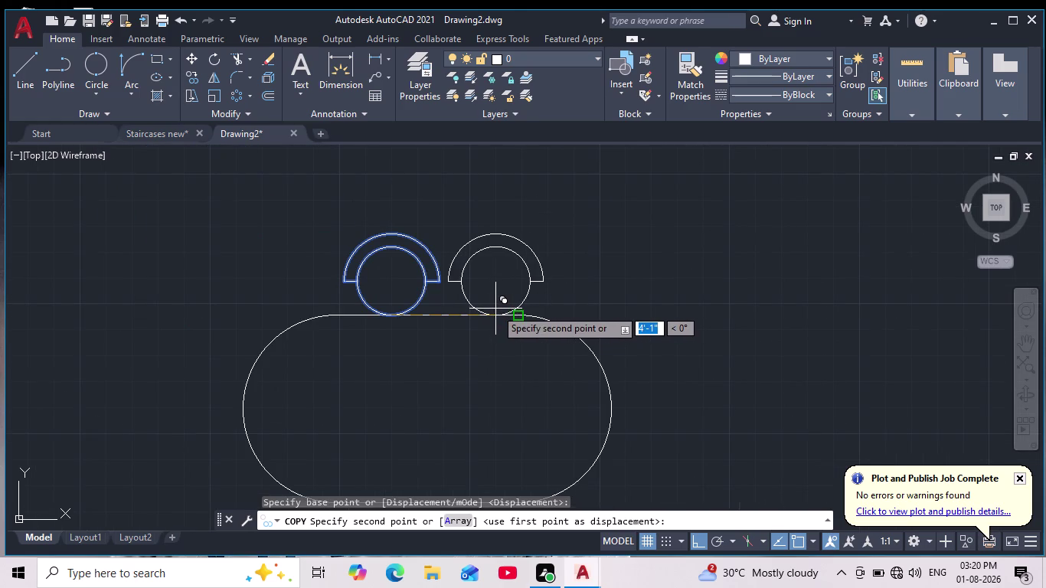
scroll(up, 3)
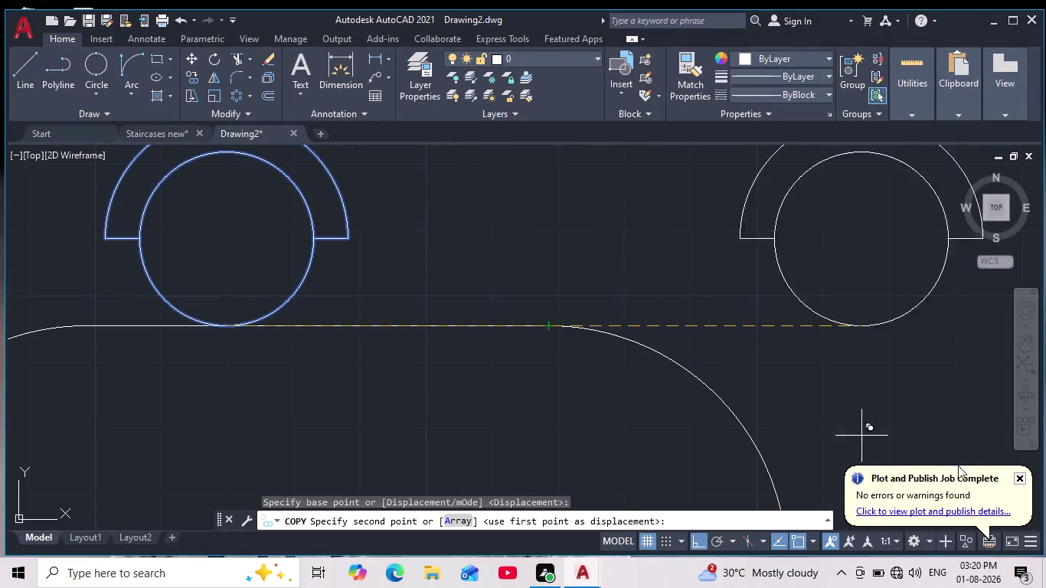
click(798, 544)
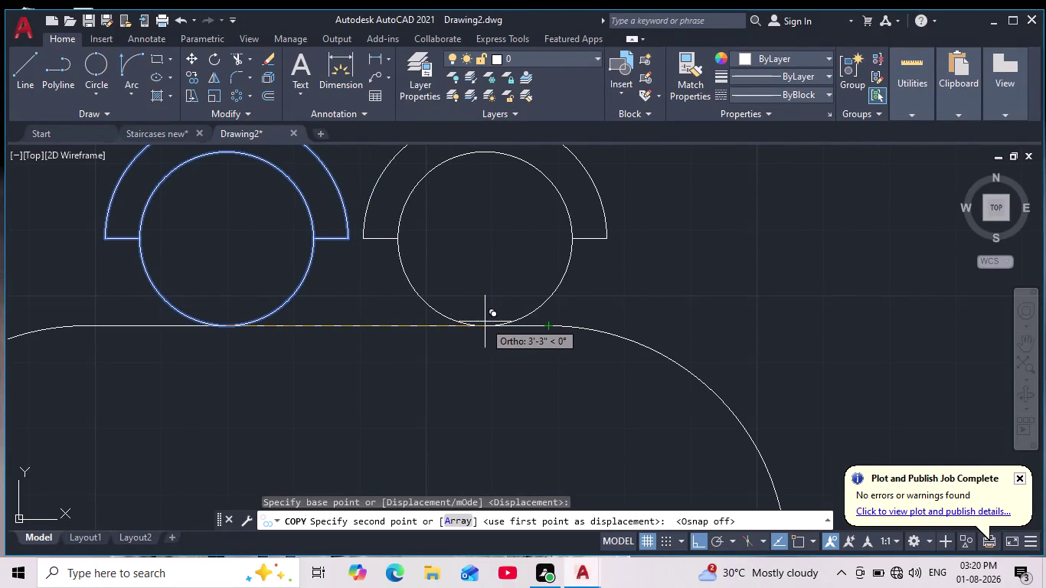
scroll(down, 3)
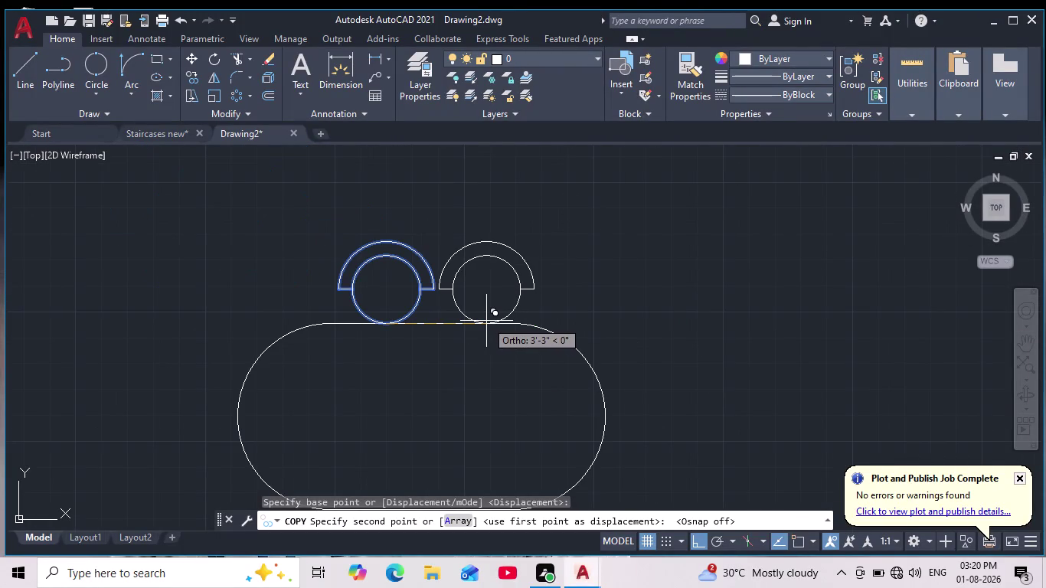
click(489, 321)
scroll(down, 3)
key(Escape)
scroll(down, 3)
middle_drag(481, 357, 467, 340)
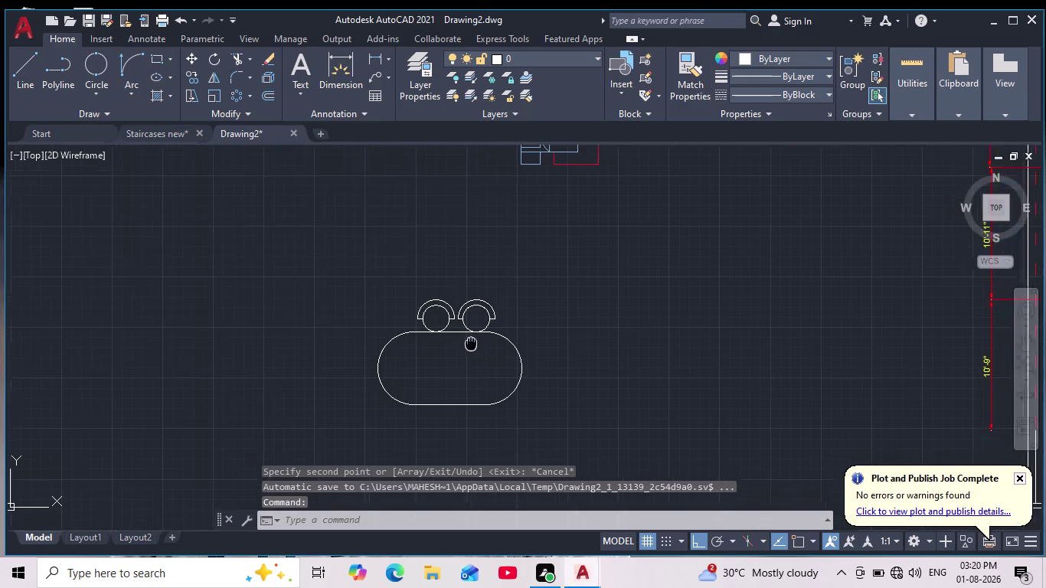
scroll(down, 3)
scroll(up, 3)
Select the two shapes along the outline's top edge.
drag(331, 257, 337, 270)
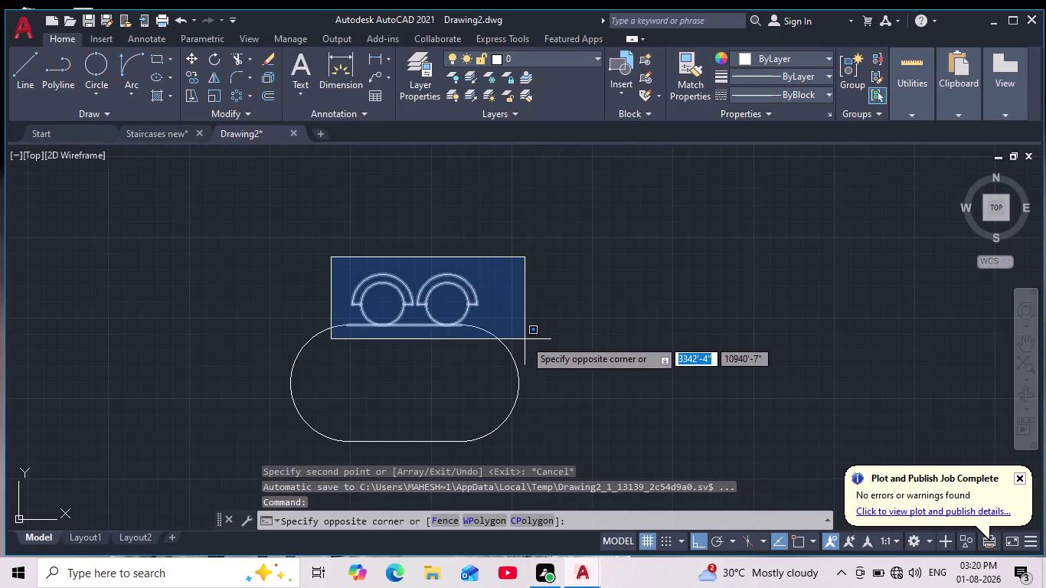
click(525, 339)
key(Escape)
click(359, 243)
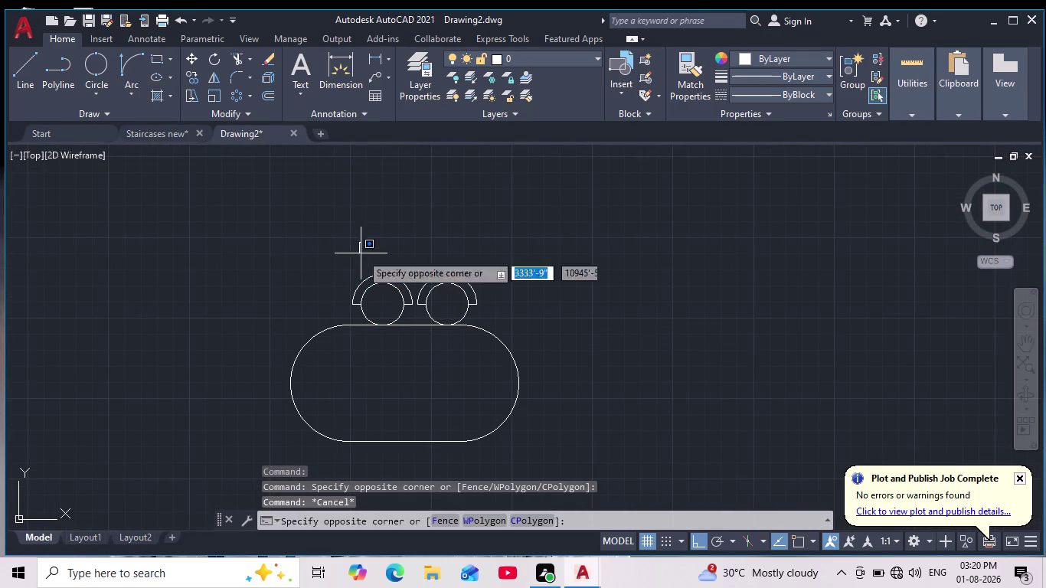
key(Escape)
click(348, 234)
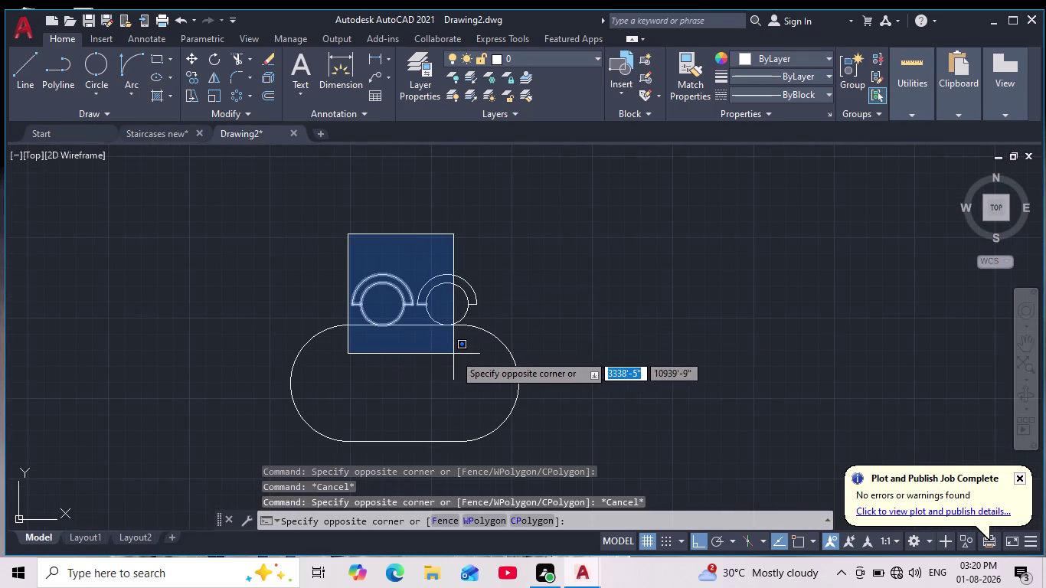
click(488, 339)
scroll(up, 3)
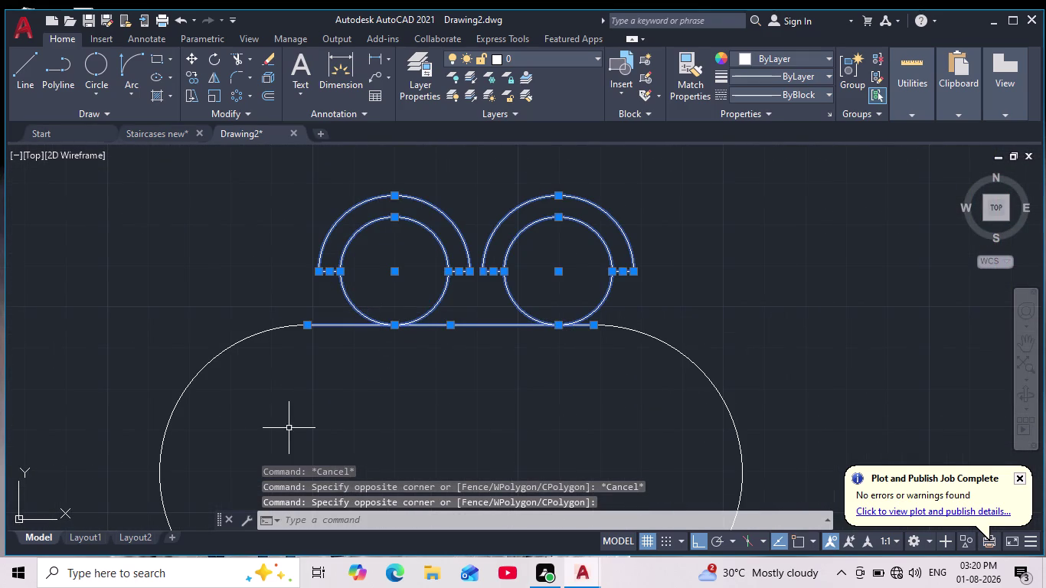
click(336, 366)
click(320, 307)
scroll(down, 3)
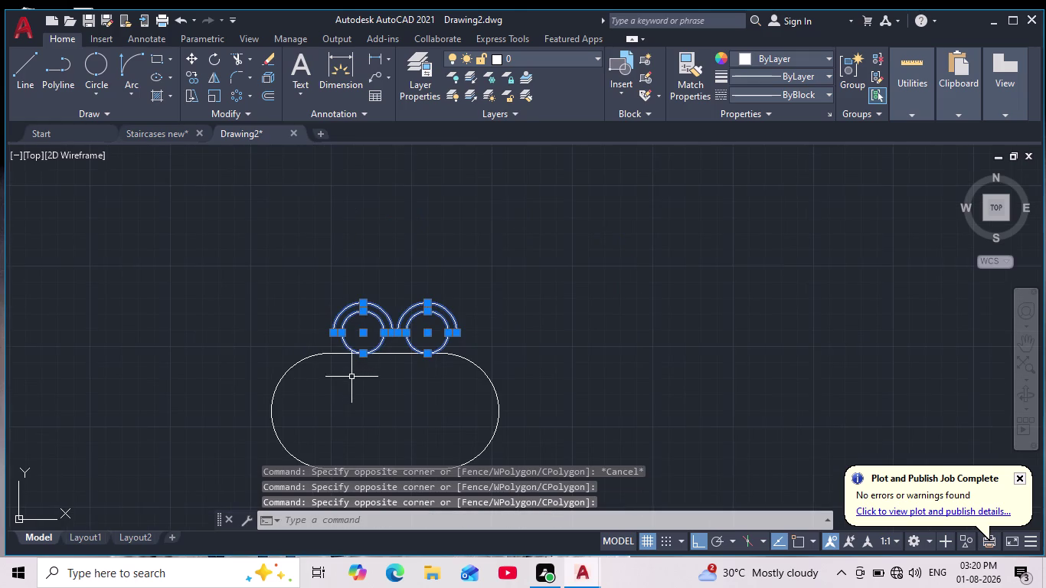
scroll(down, 3)
scroll(up, 3)
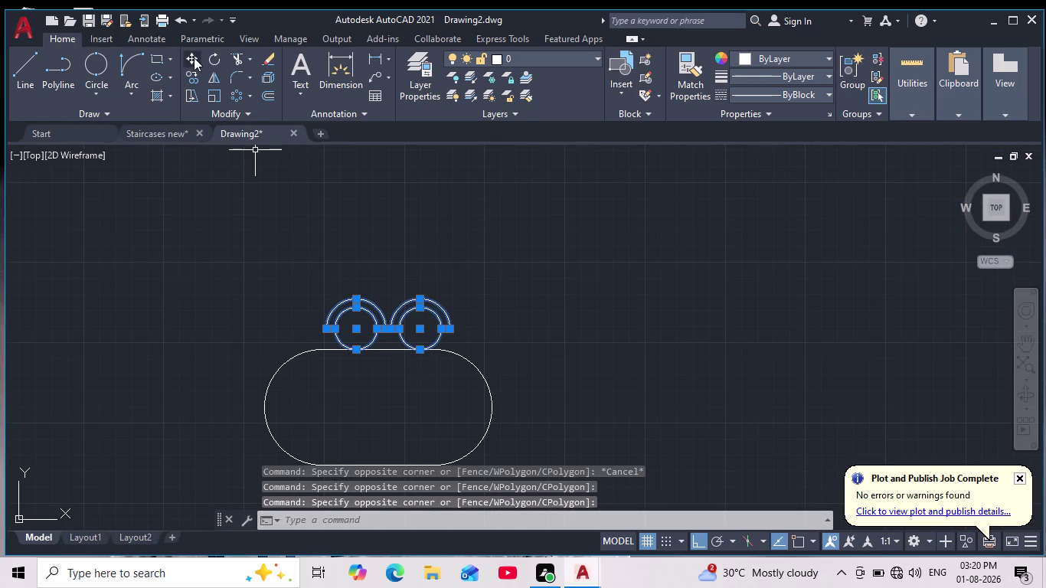
Move the selected pair from a base point to its new spot along the top.
click(195, 59)
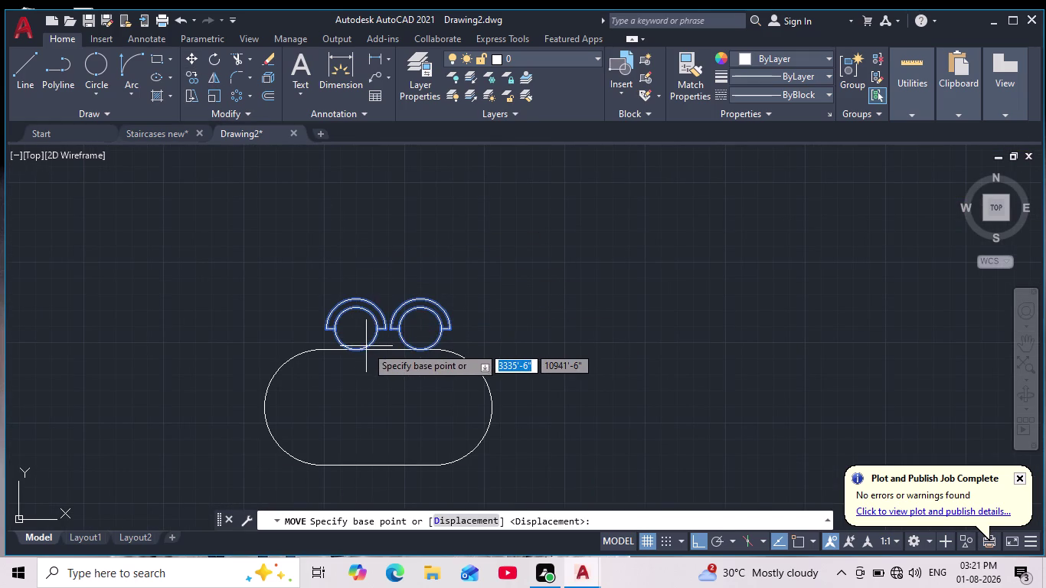
click(358, 350)
click(348, 352)
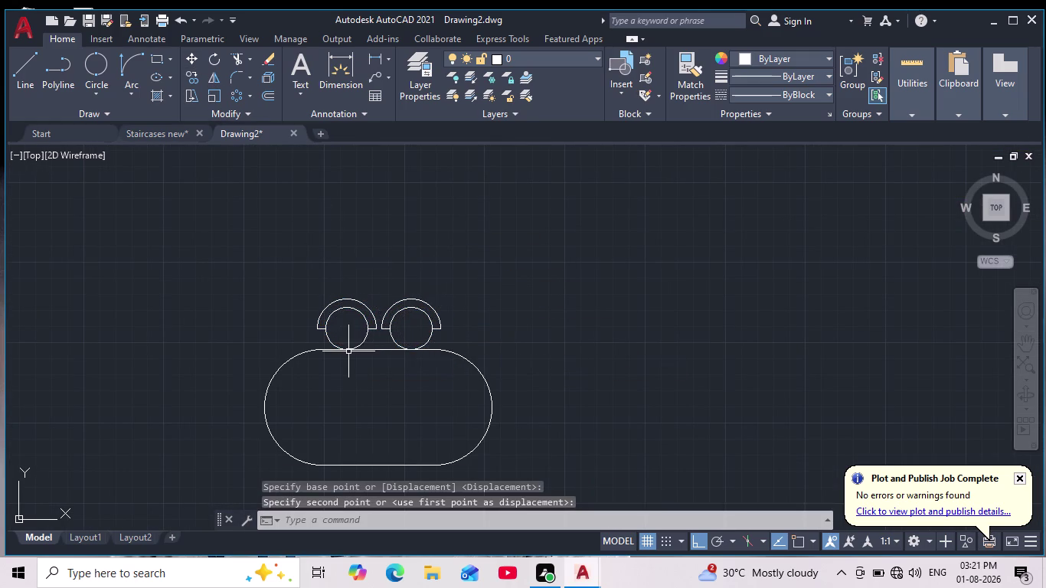
scroll(down, 3)
middle_drag(367, 378, 360, 361)
scroll(down, 3)
scroll(up, 3)
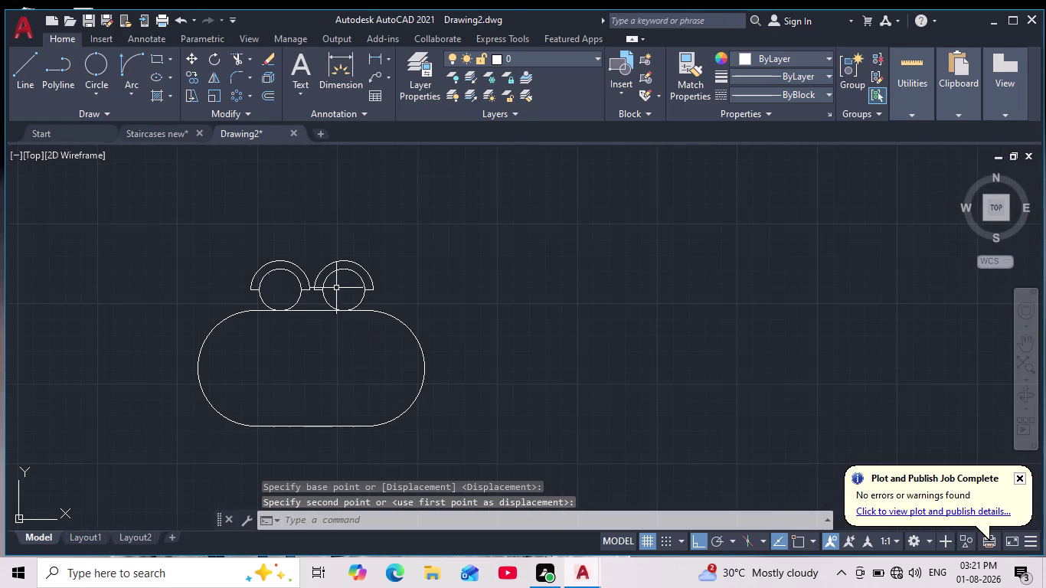
middle_drag(291, 292, 312, 299)
scroll(down, 3)
Reselect both shapes so they can be mirrored.
click(275, 253)
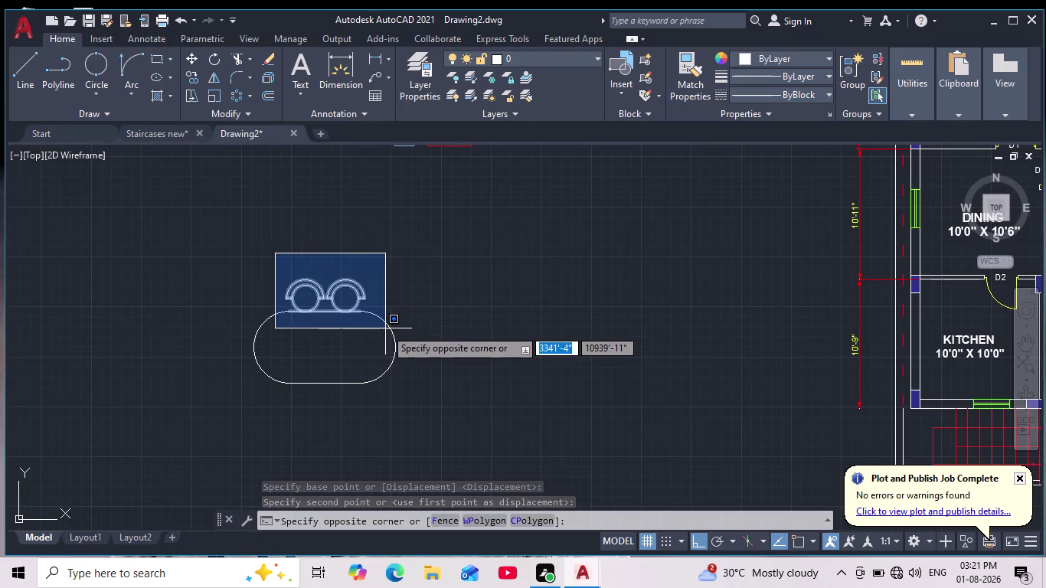
key(Escape)
scroll(up, 3)
click(192, 200)
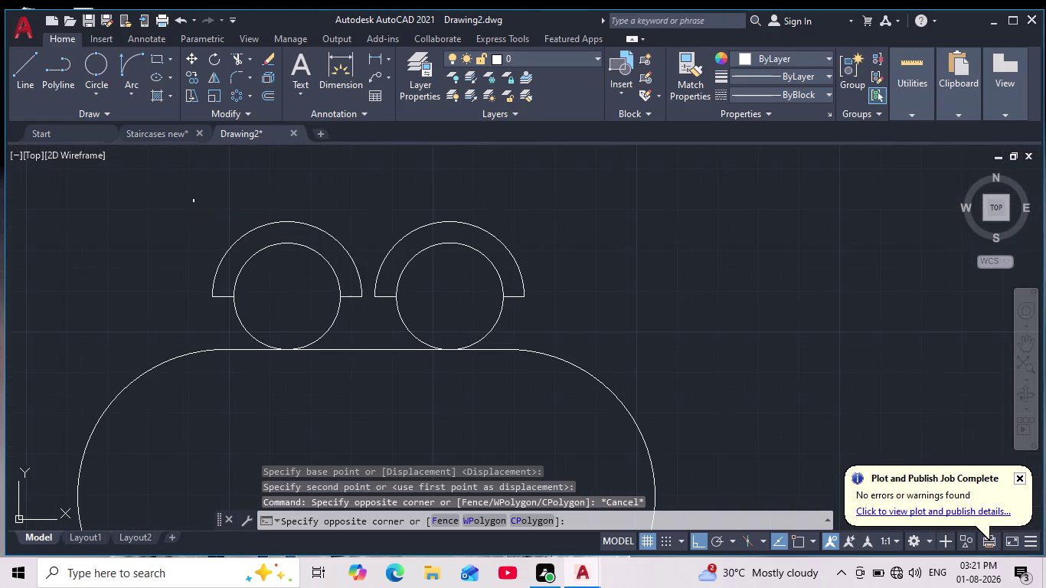
click(551, 385)
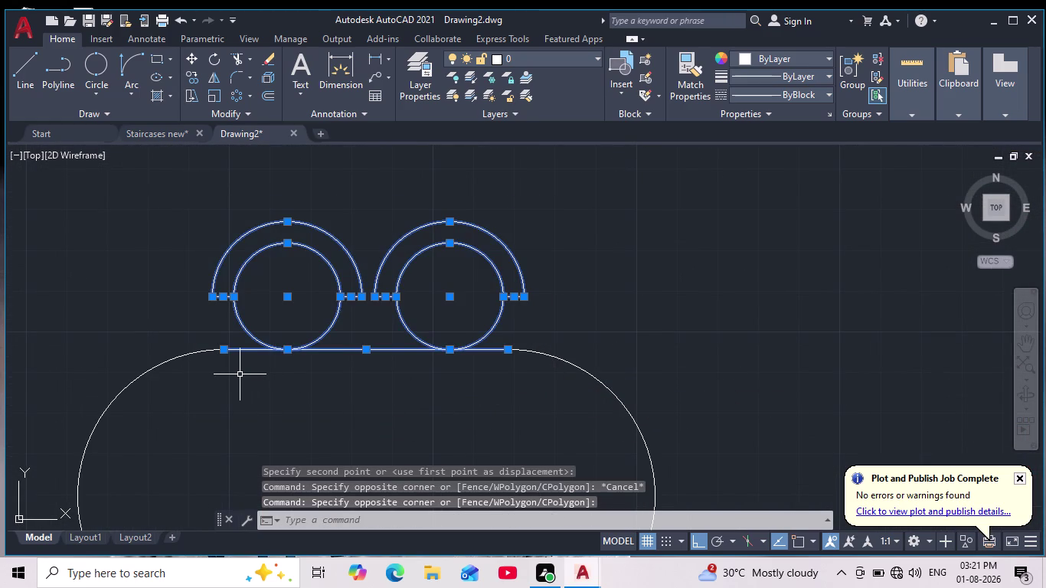
drag(239, 374, 241, 361)
click(236, 340)
scroll(down, 3)
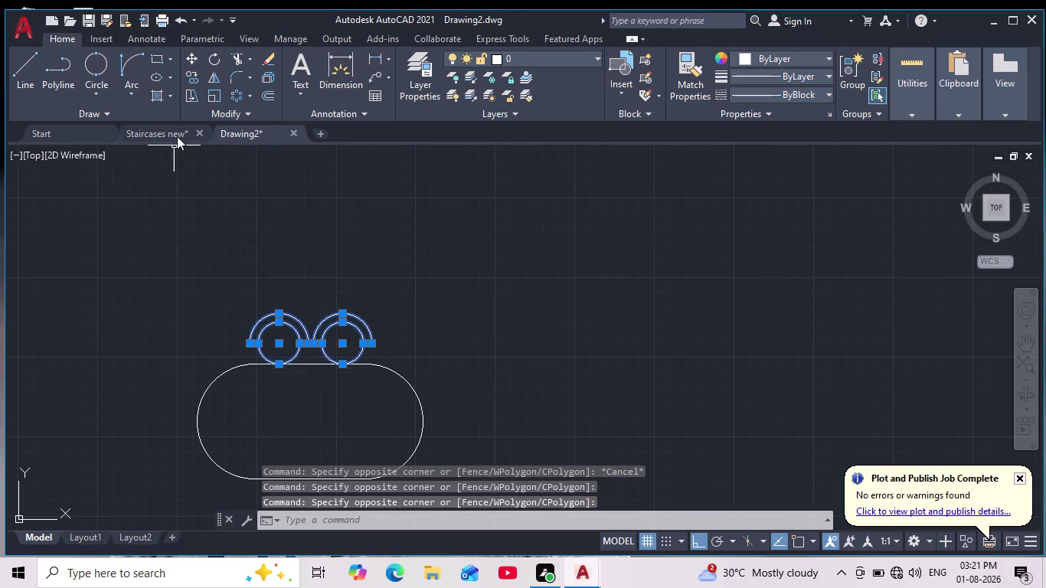
click(212, 79)
middle_drag(328, 385, 304, 275)
scroll(down, 3)
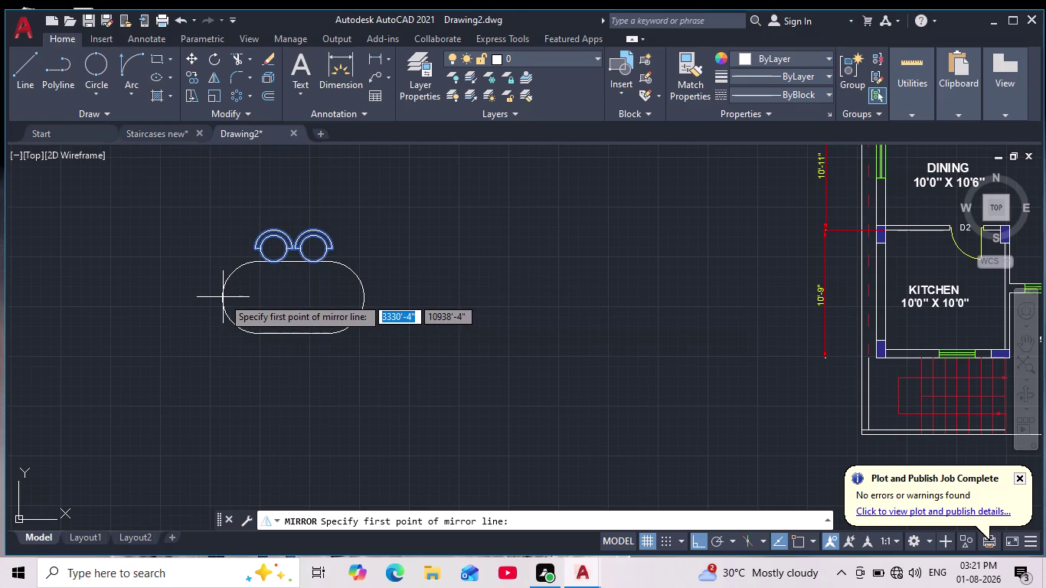
Mirror the top pair across a horizontal line through the centre, keeping the originals.
click(798, 542)
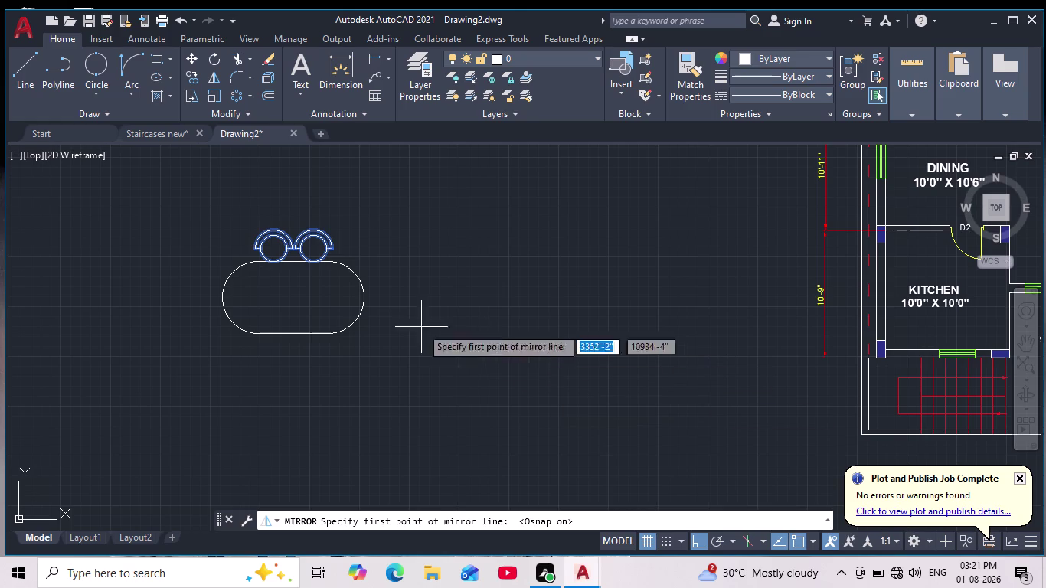
click(362, 302)
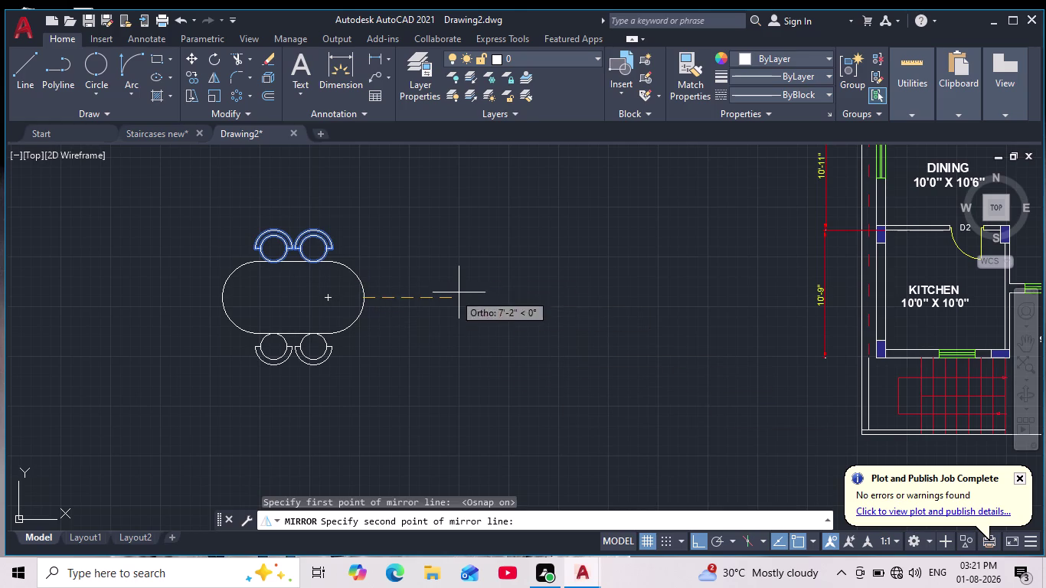
click(496, 286)
scroll(down, 3)
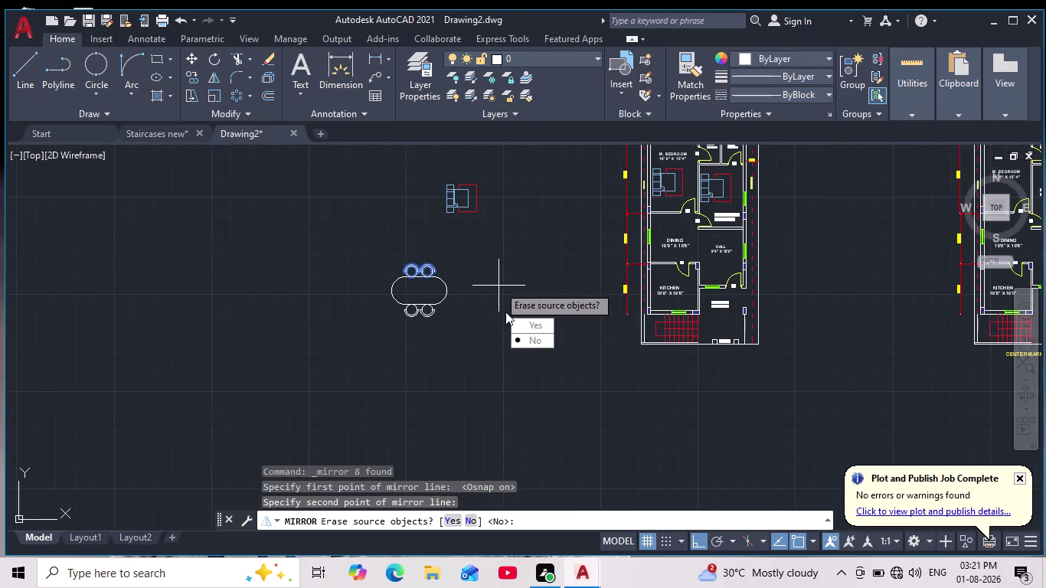
key(Return)
scroll(down, 3)
scroll(up, 3)
middle_drag(443, 276, 401, 435)
scroll(down, 3)
middle_drag(400, 436, 395, 447)
scroll(up, 3)
middle_drag(427, 425, 434, 359)
scroll(up, 3)
middle_drag(377, 375, 384, 367)
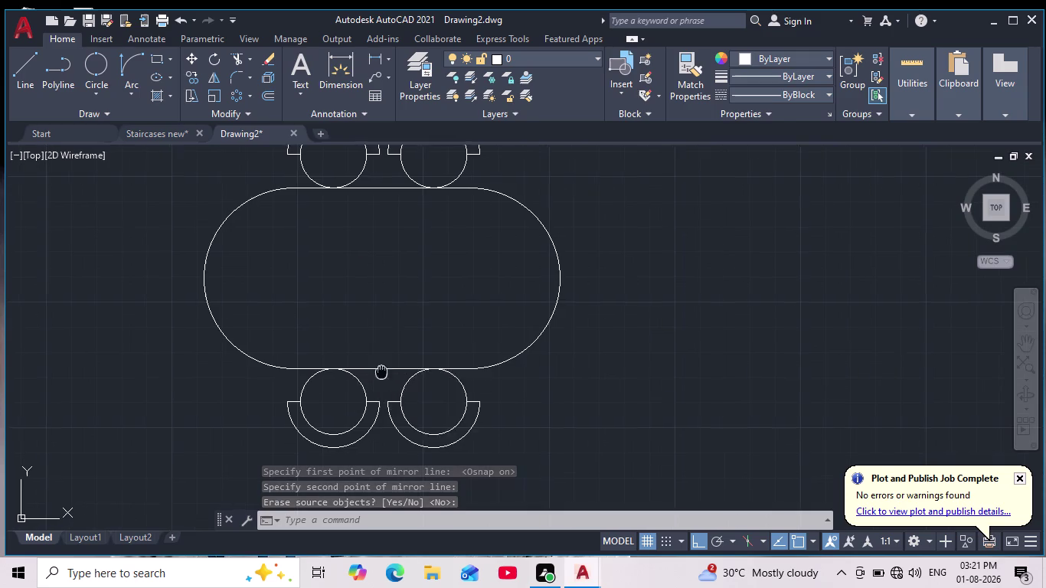
Copy the lower-left shape to a spot left of the outline.
middle_drag(384, 367, 407, 311)
drag(310, 257, 307, 267)
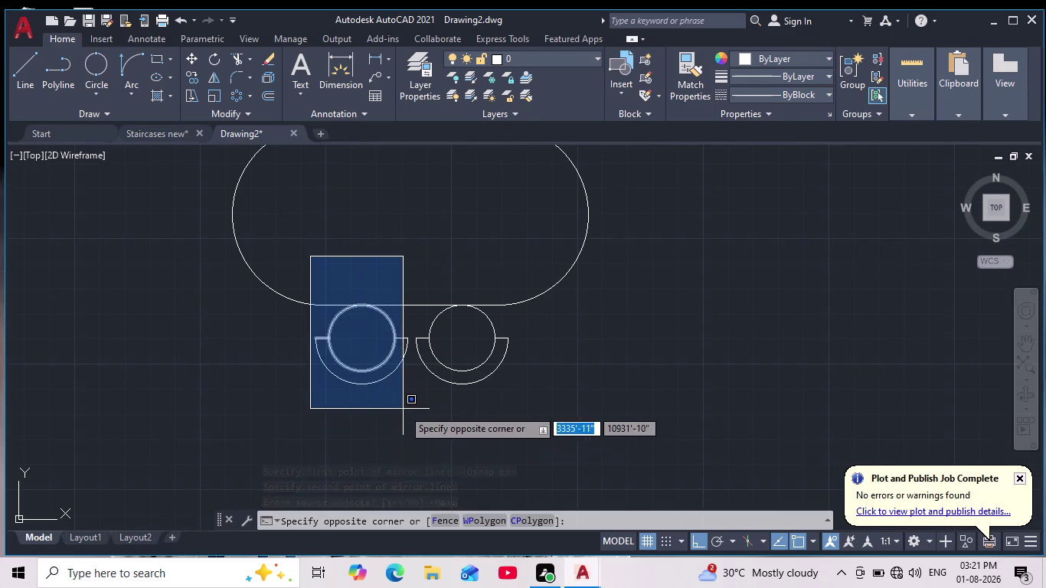
click(413, 415)
scroll(down, 3)
middle_drag(425, 419, 499, 389)
scroll(down, 3)
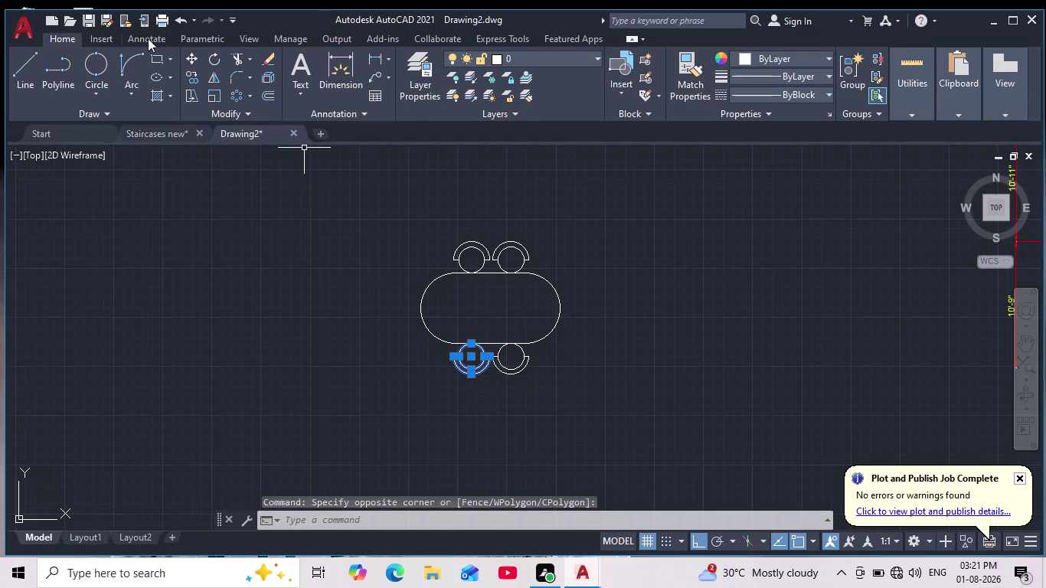
click(192, 77)
click(465, 369)
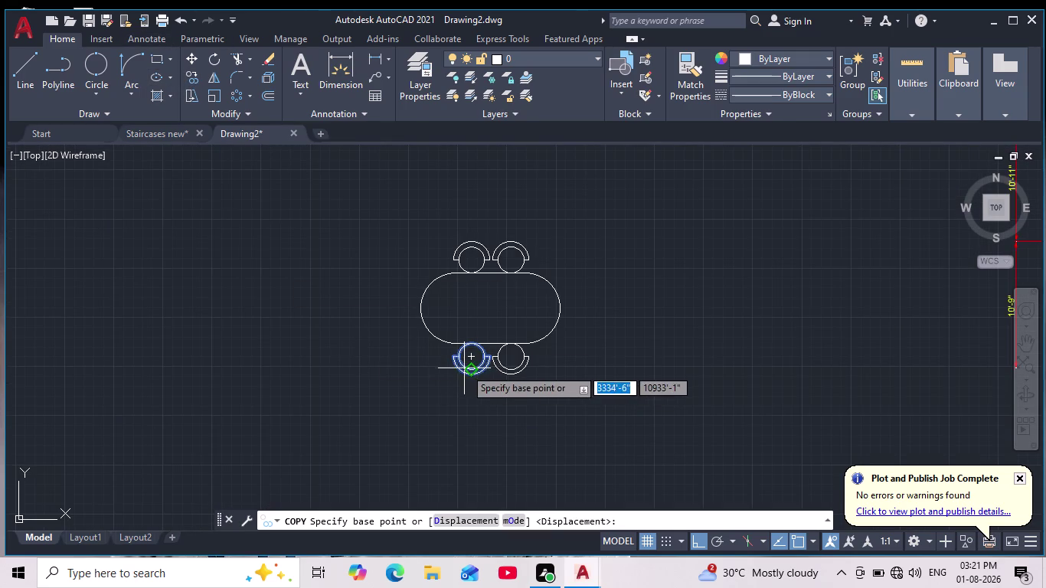
click(227, 343)
key(Escape)
Rotate the copied shape about a chosen pivot point.
middle_click(301, 329)
drag(288, 307, 291, 341)
click(171, 425)
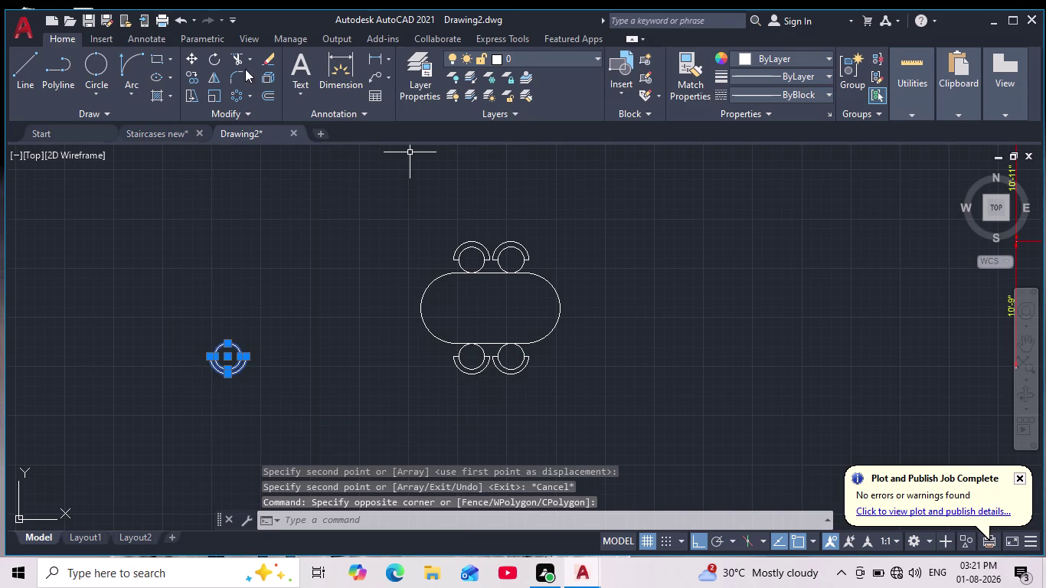
click(216, 64)
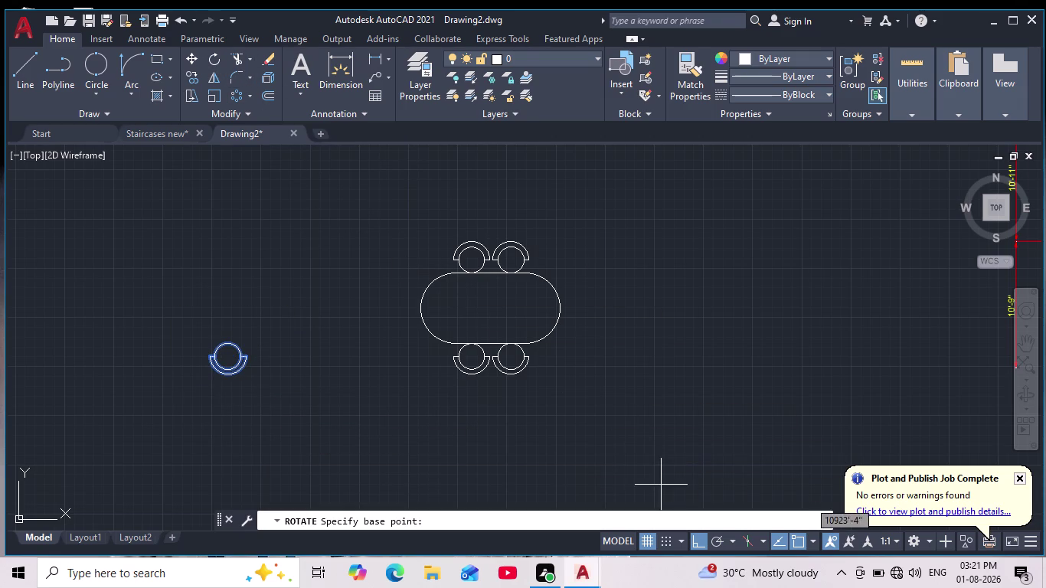
drag(287, 312, 294, 326)
click(291, 398)
key(Escape)
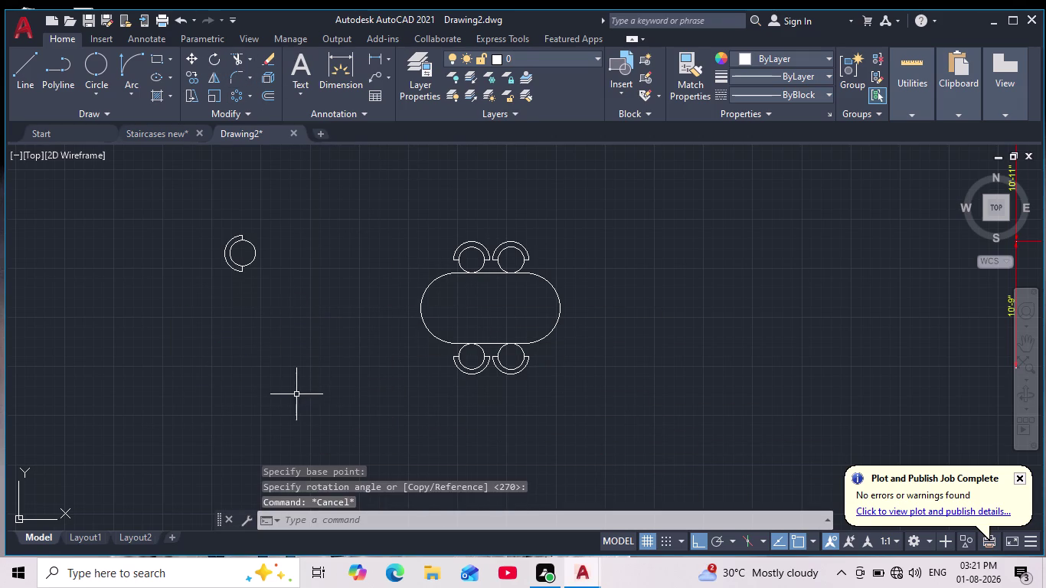
Select the rotated shape and begin a copy with Ortho off, then cancel it.
middle_drag(257, 299, 275, 362)
drag(316, 263, 324, 300)
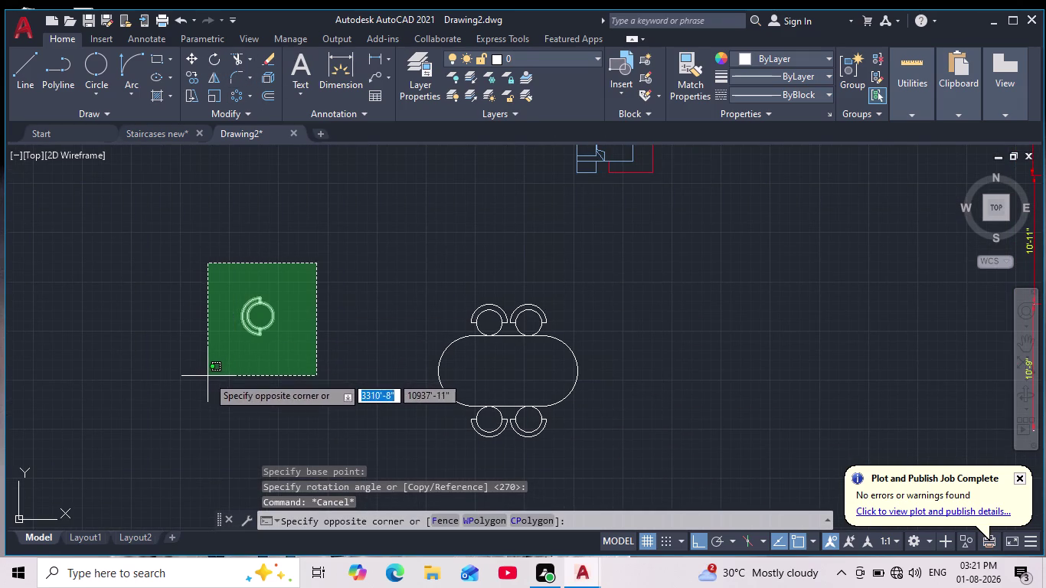
click(206, 376)
click(196, 78)
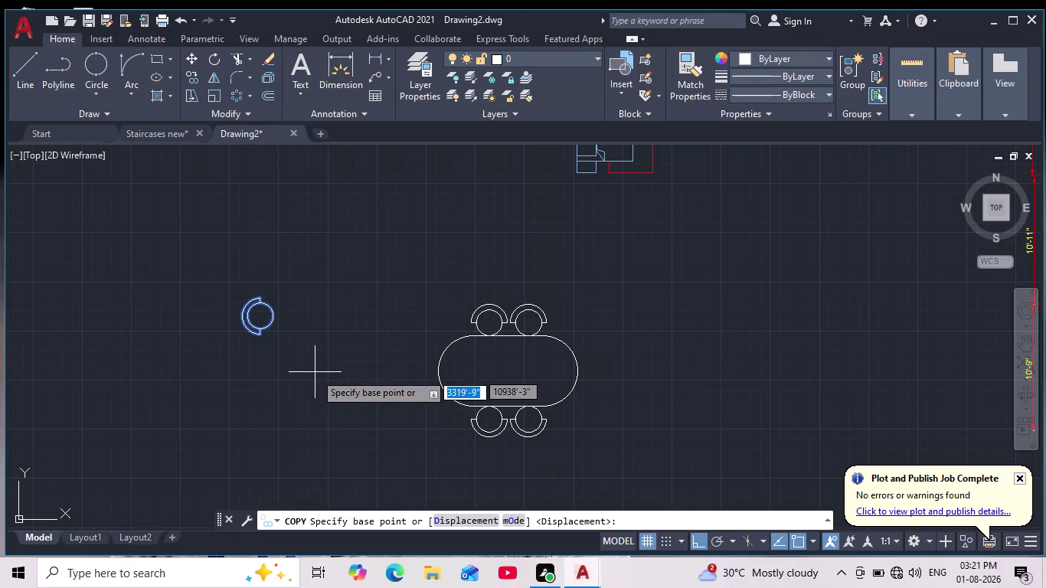
click(264, 316)
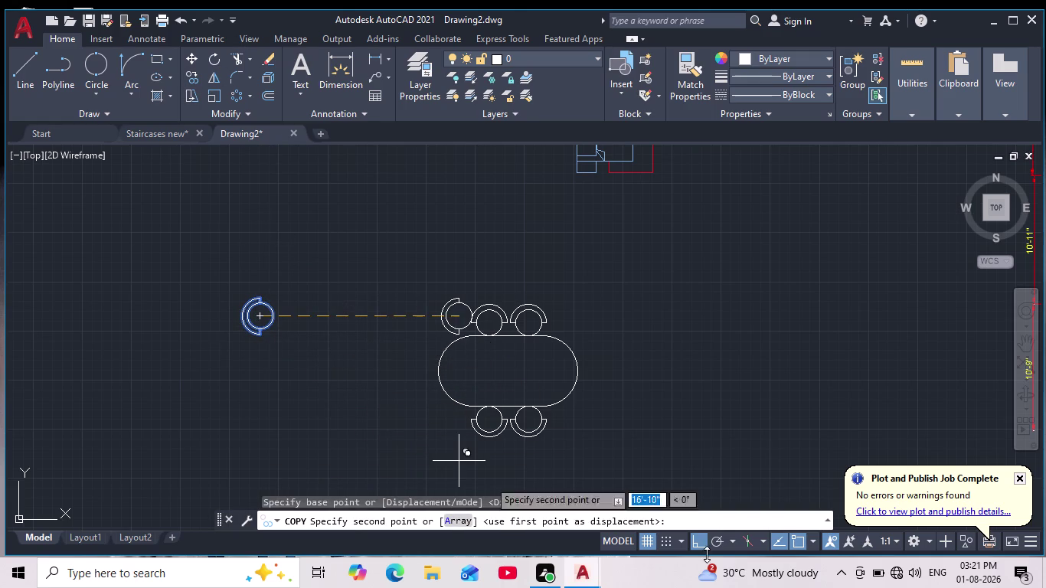
click(695, 542)
scroll(up, 3)
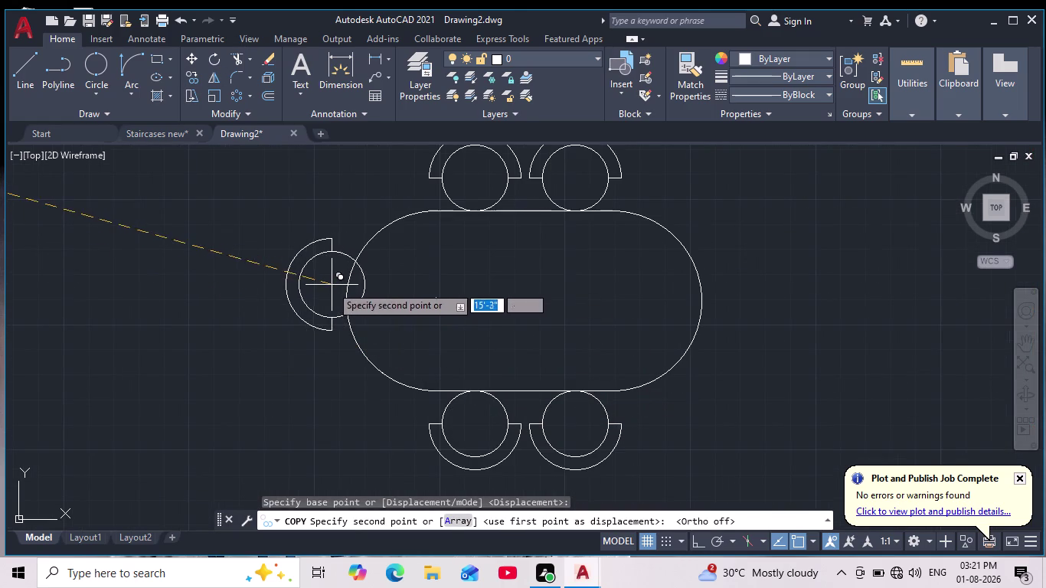
key(Escape)
scroll(down, 3)
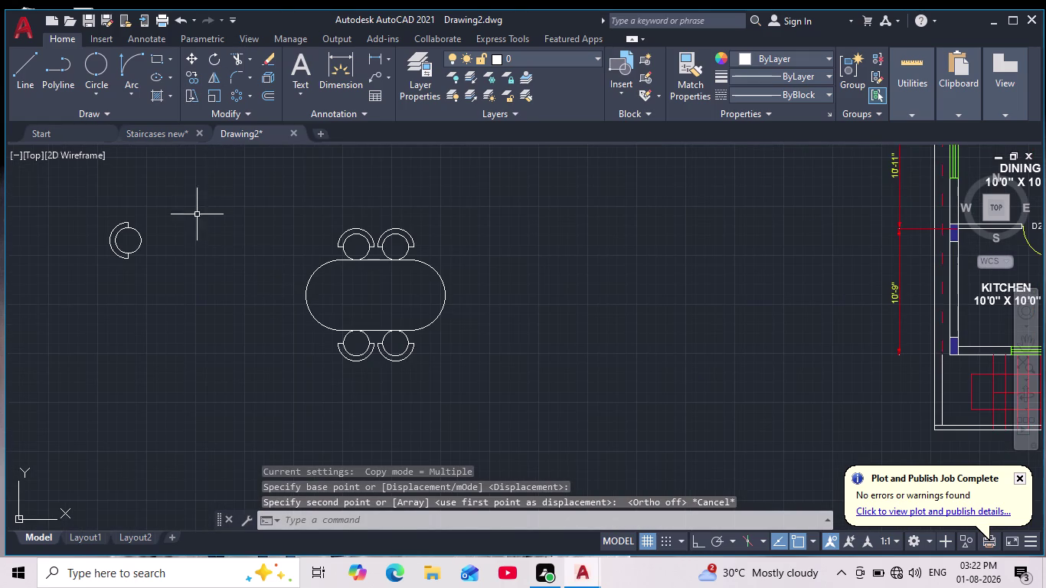
Copy the rotated shape against the outline's left end, then select the loose one.
click(202, 192)
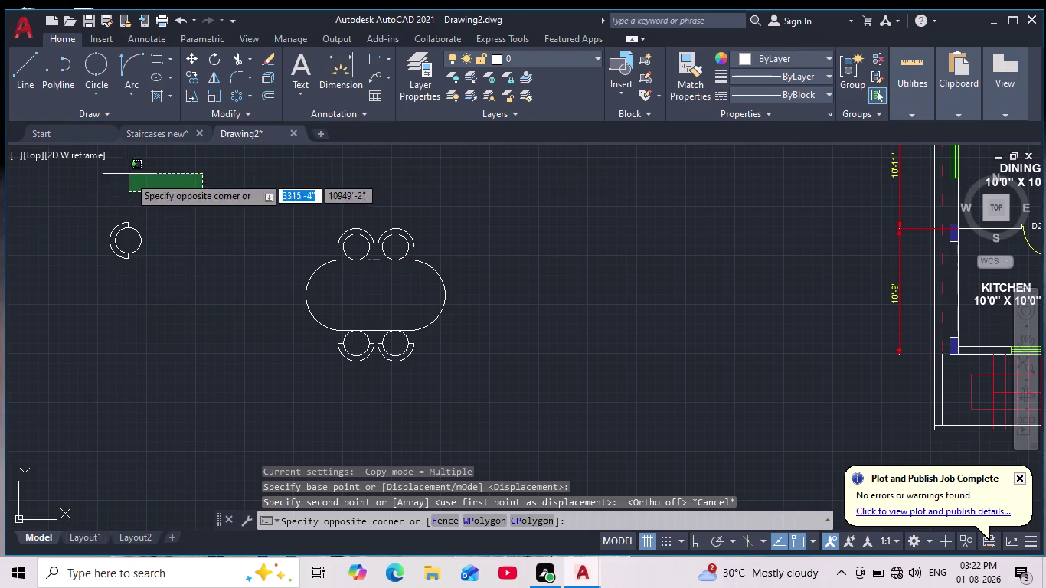
click(55, 298)
click(199, 74)
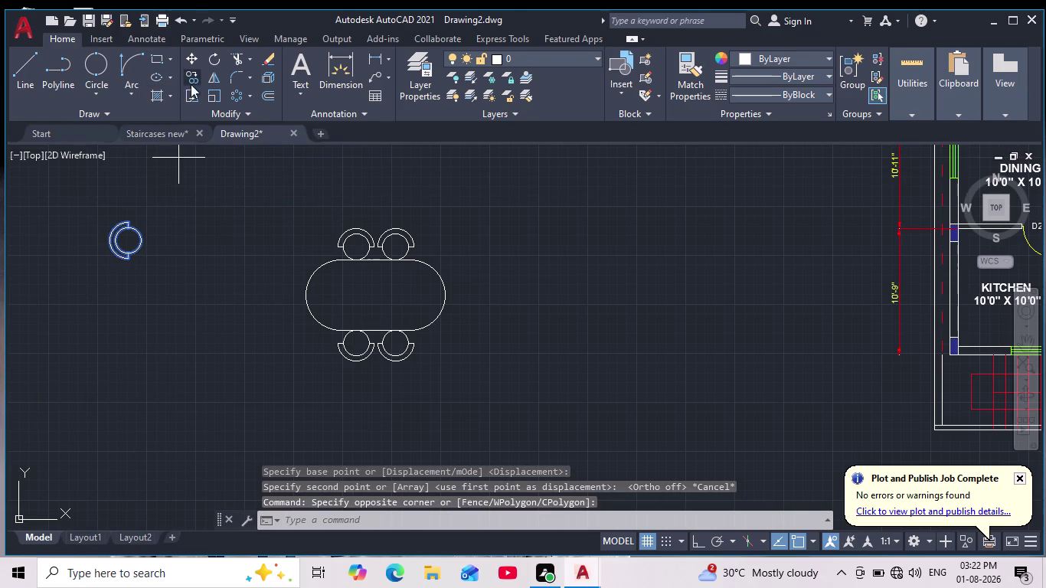
click(145, 240)
scroll(up, 3)
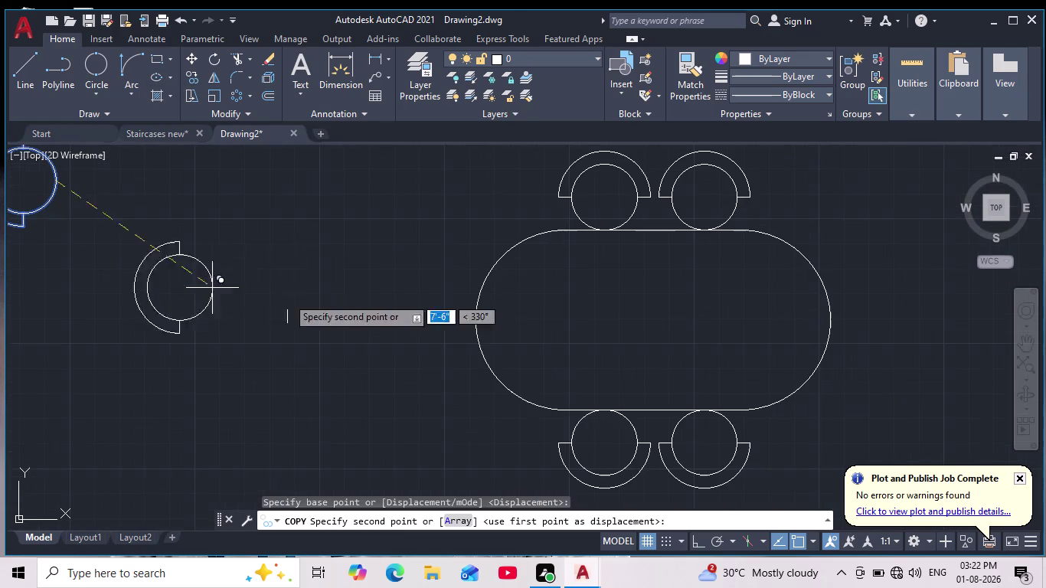
click(476, 317)
scroll(down, 3)
key(Escape)
middle_drag(312, 286, 398, 308)
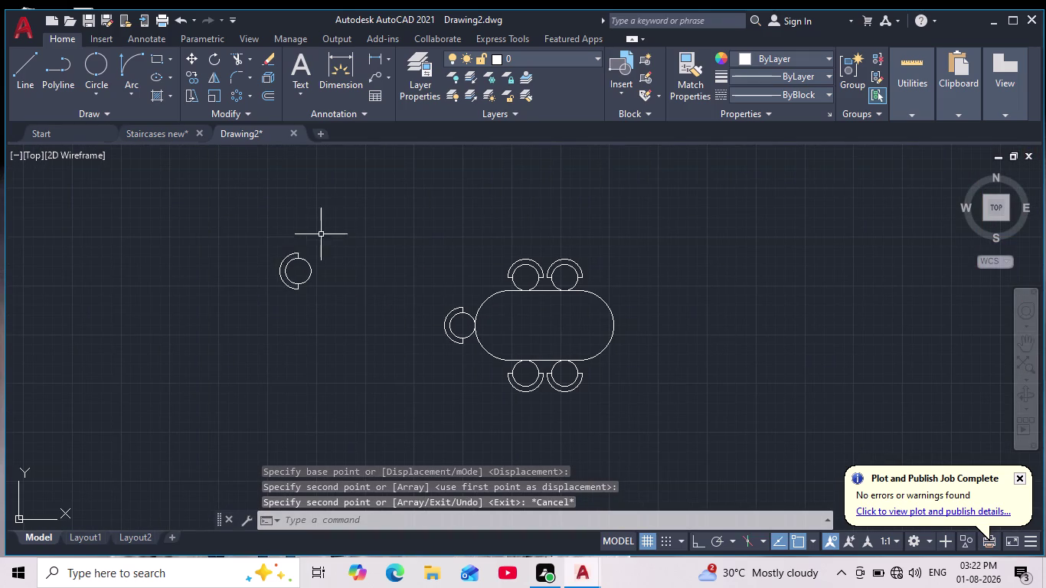
drag(339, 223, 333, 240)
Rotate the loose chair about its centre with Ortho on.
click(244, 324)
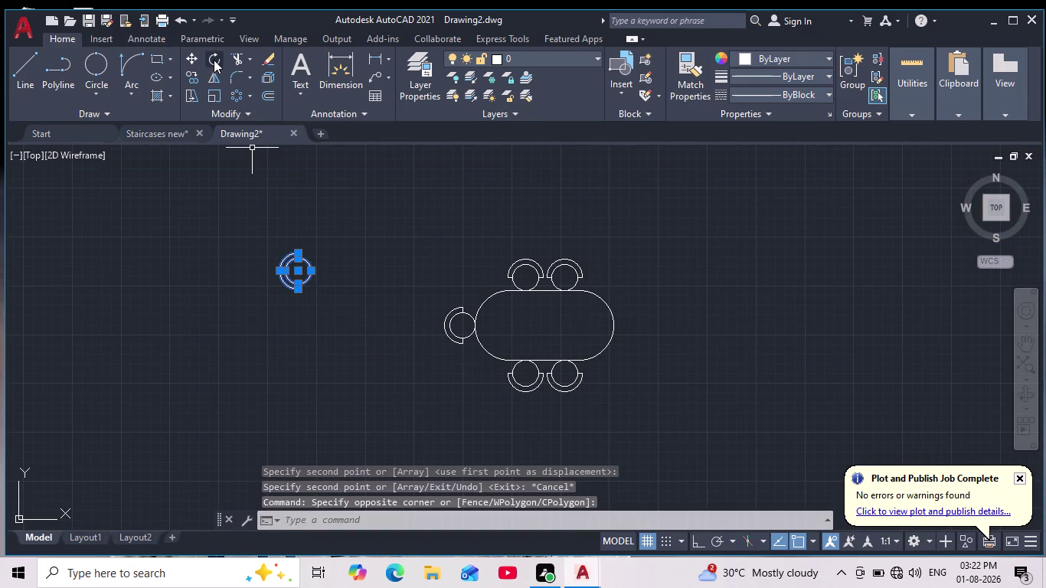
click(214, 60)
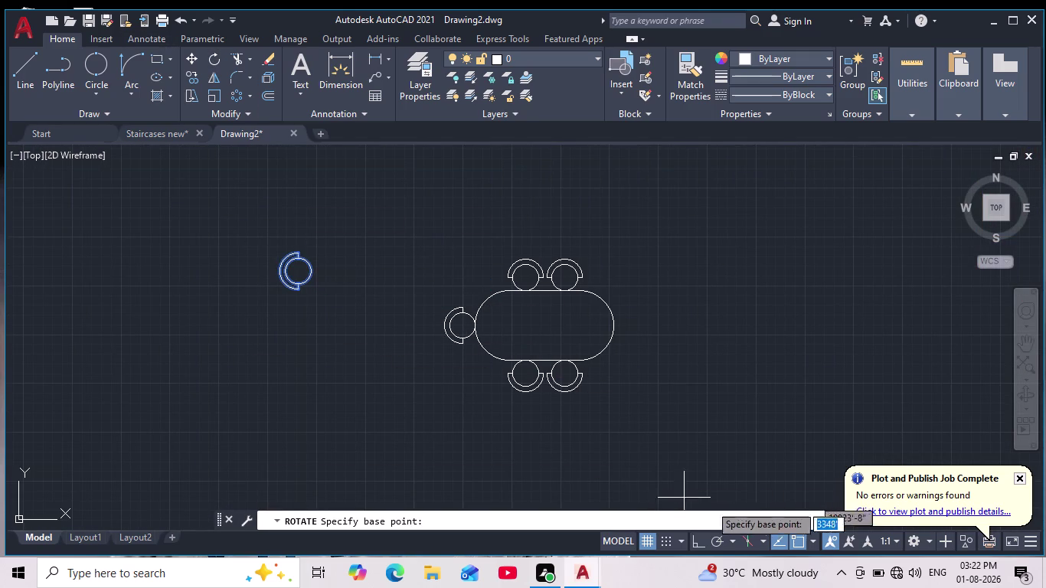
click(701, 536)
click(335, 268)
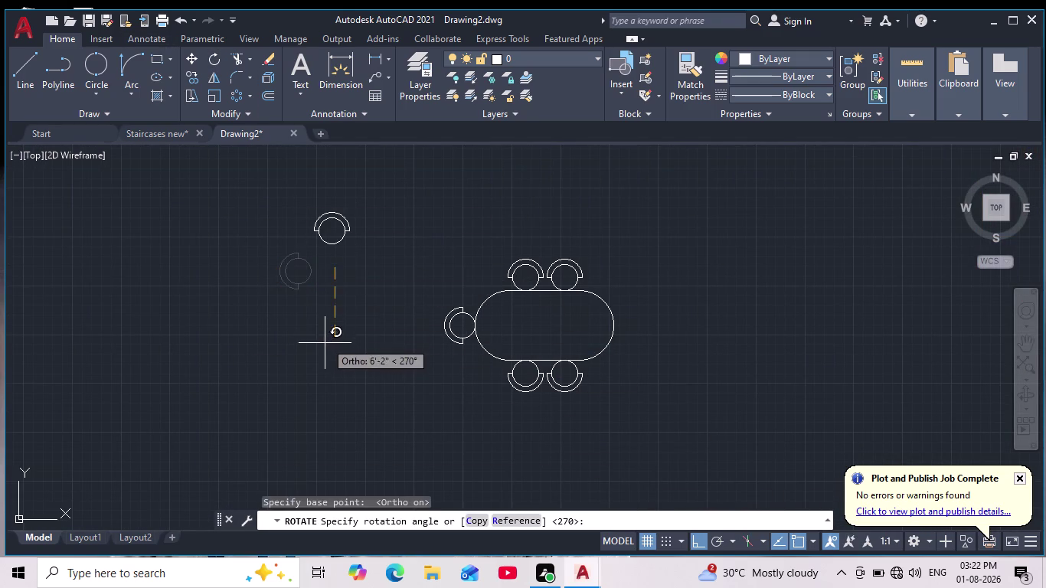
click(242, 299)
Copy the rotated chair to the right end of the oval dining table.
drag(427, 220, 425, 228)
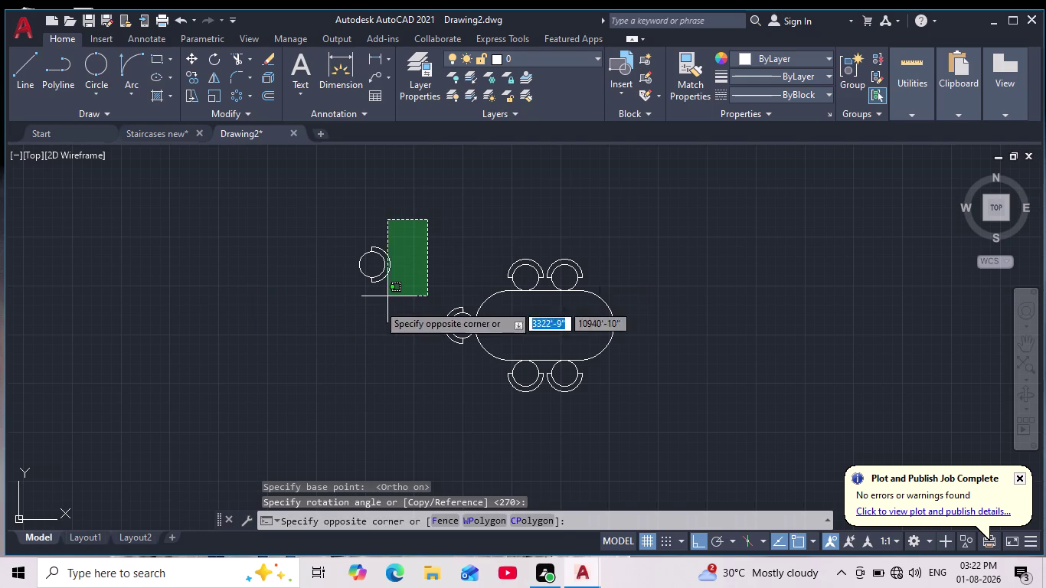
click(300, 327)
click(193, 75)
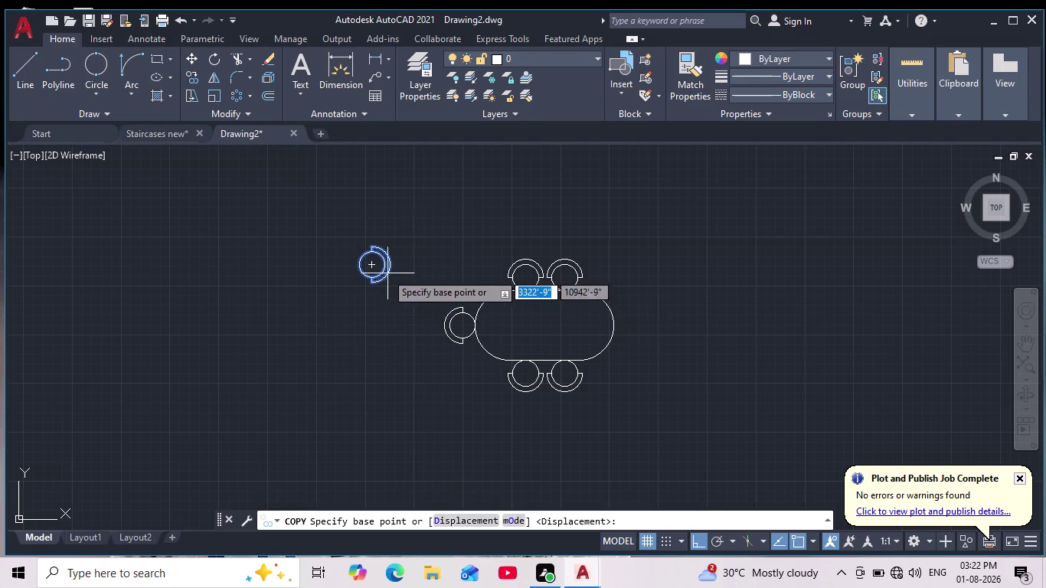
scroll(up, 3)
click(322, 255)
middle_drag(323, 255, 222, 242)
scroll(down, 3)
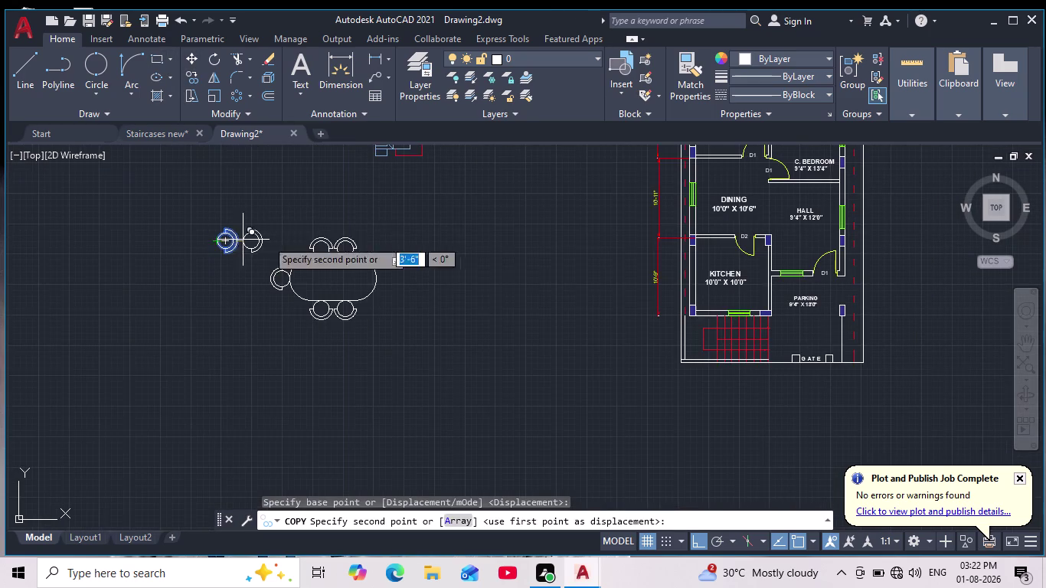
scroll(up, 3)
click(690, 538)
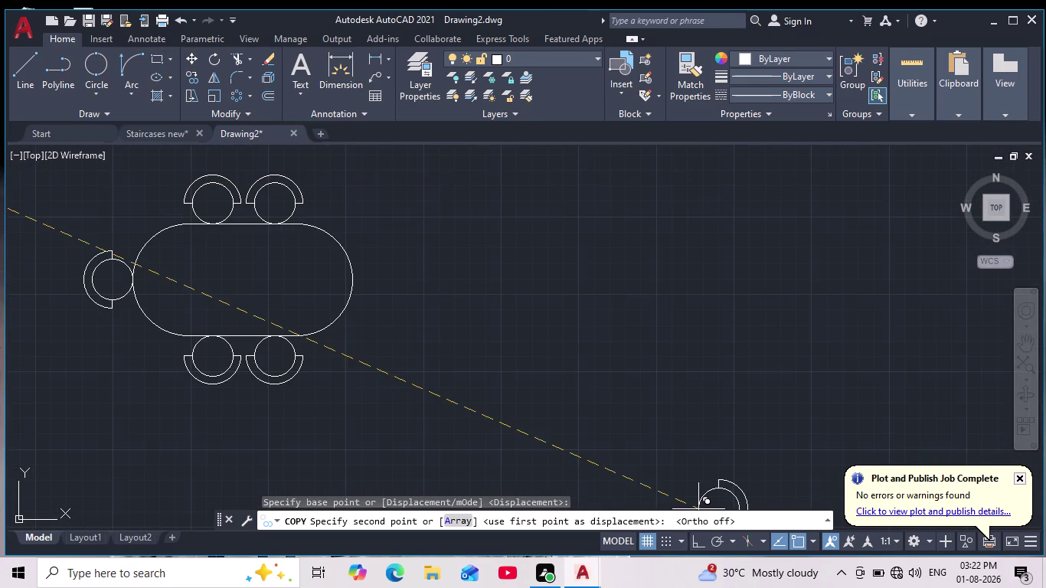
scroll(up, 3)
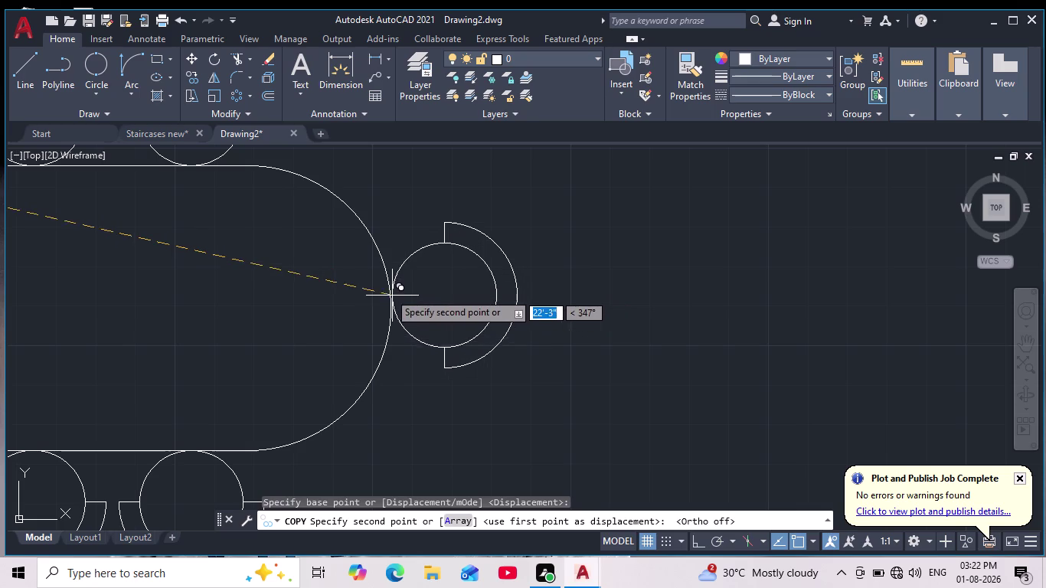
click(392, 305)
key(Escape)
Delete the leftover loose chair, leaving six chairs around the table.
scroll(down, 3)
scroll(down, 3)
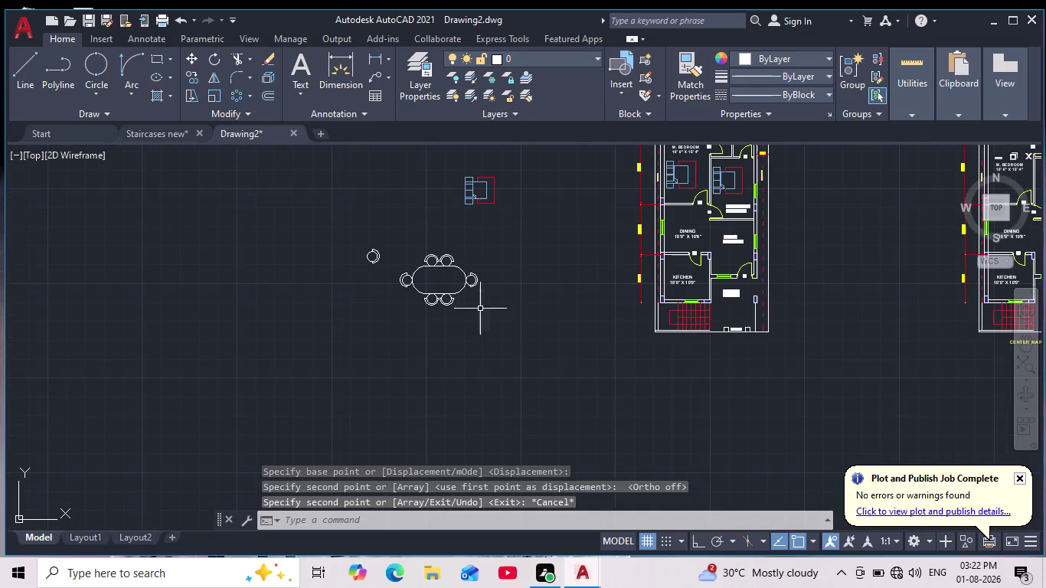
scroll(up, 3)
drag(444, 229, 443, 249)
click(341, 321)
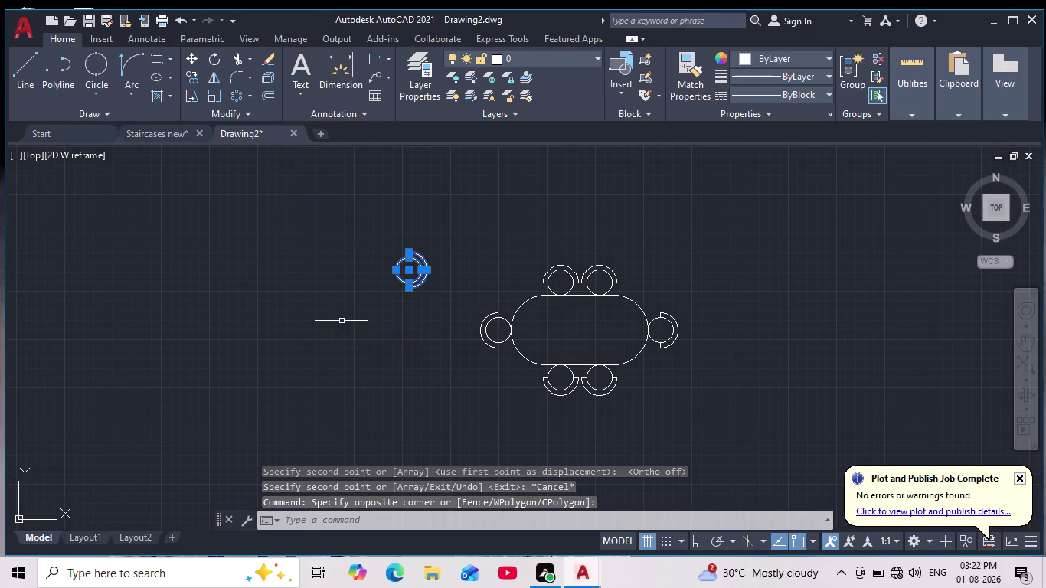
key(Delete)
scroll(down, 3)
middle_drag(369, 350, 339, 376)
scroll(up, 3)
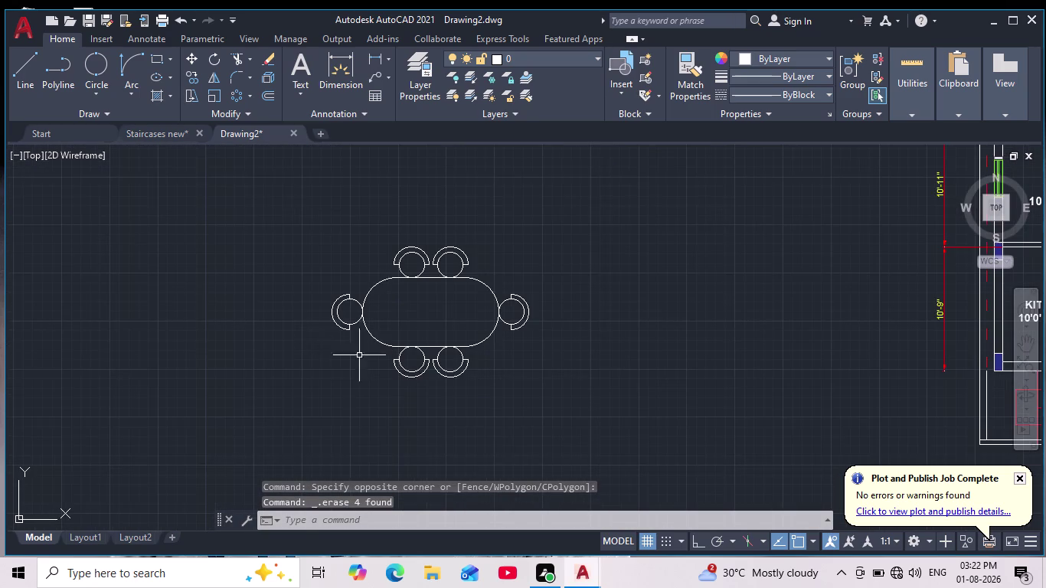
middle_drag(330, 346, 332, 355)
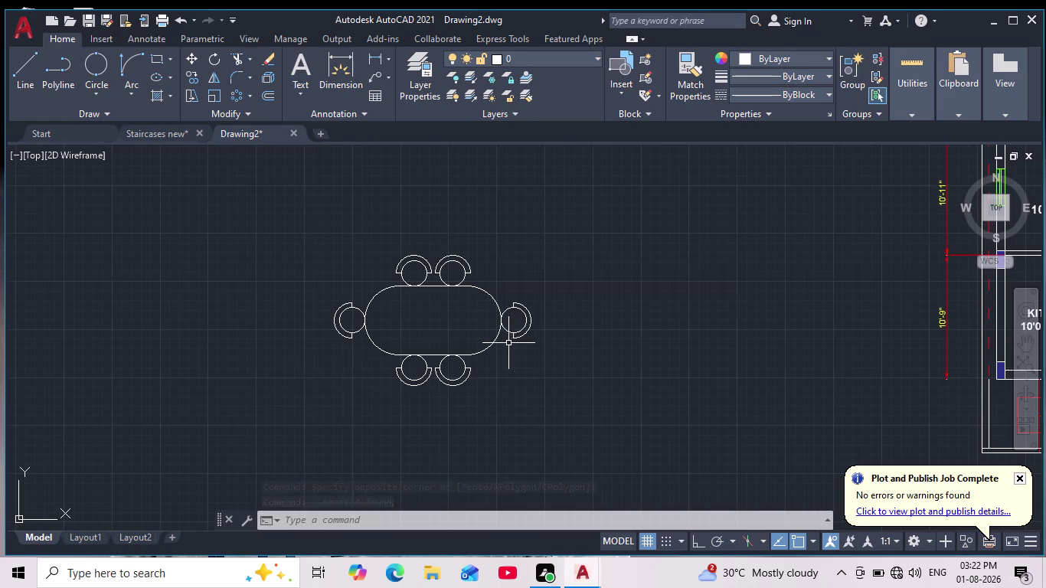
middle_drag(506, 343, 435, 355)
scroll(down, 3)
scroll(up, 3)
scroll(down, 3)
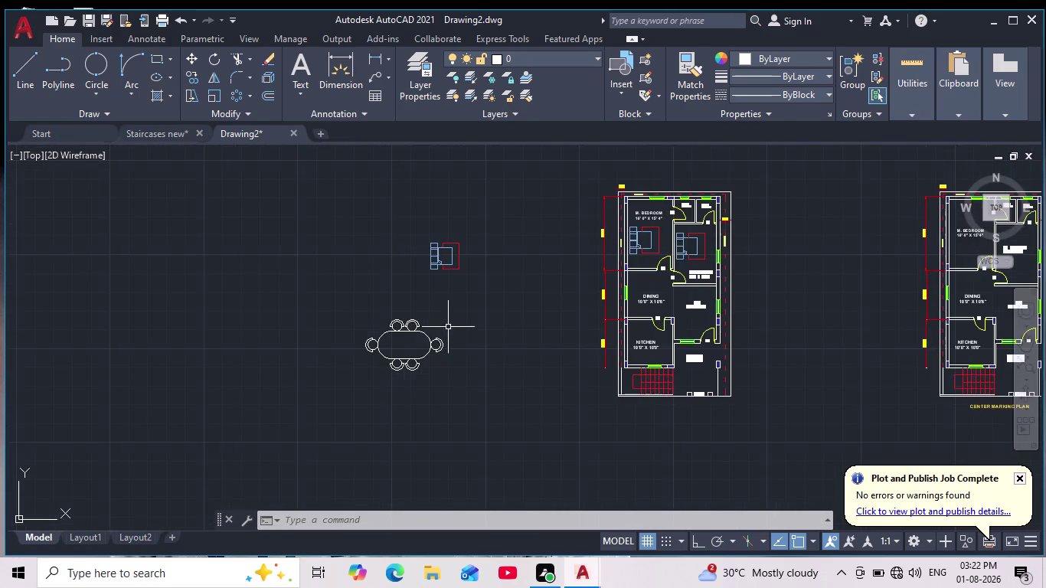
Window-select the dining table and chairs and set their colour to blue 39,118,187.
scroll(up, 3)
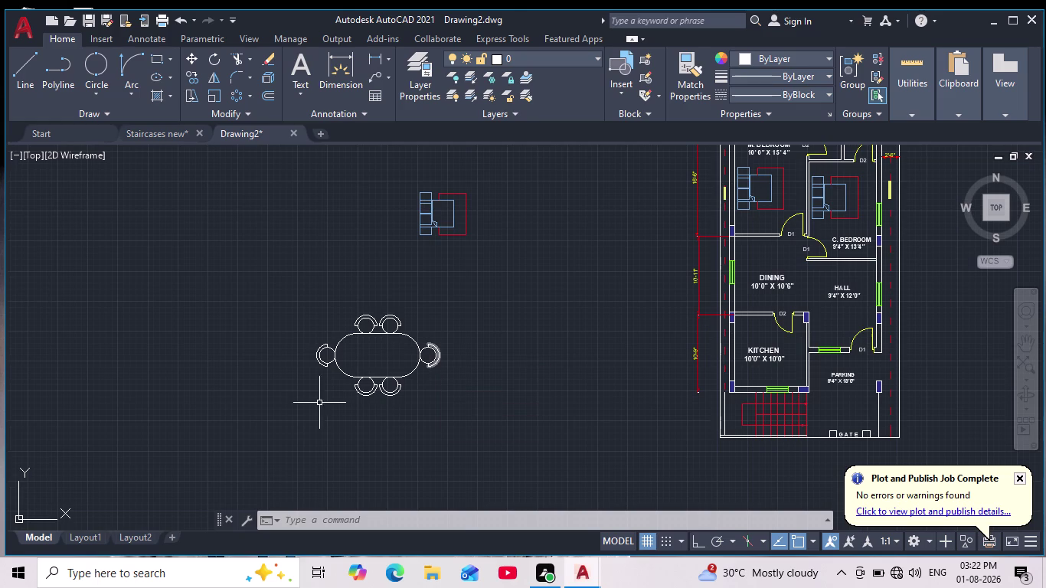
click(451, 280)
click(247, 434)
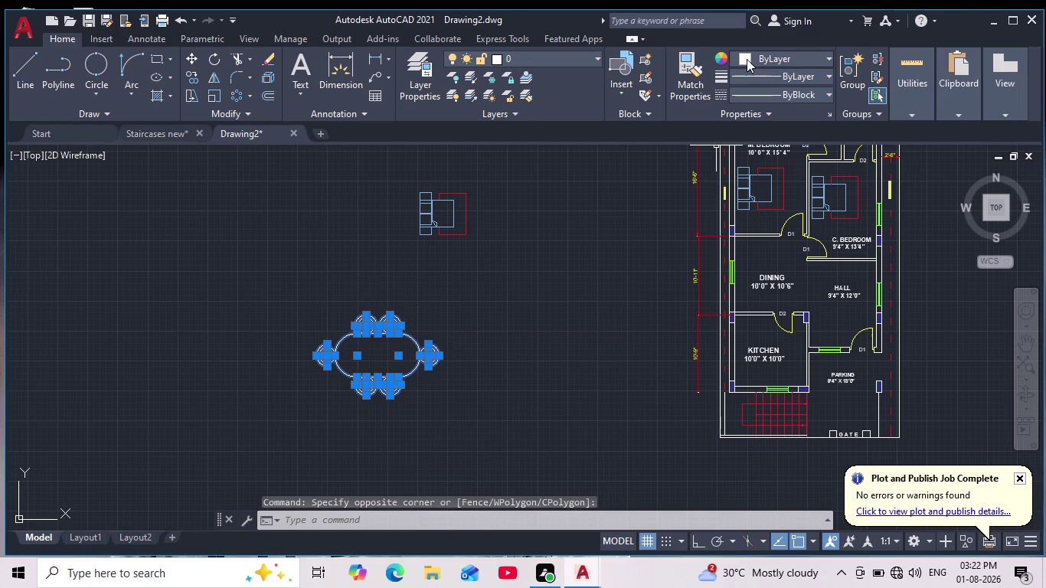
click(744, 57)
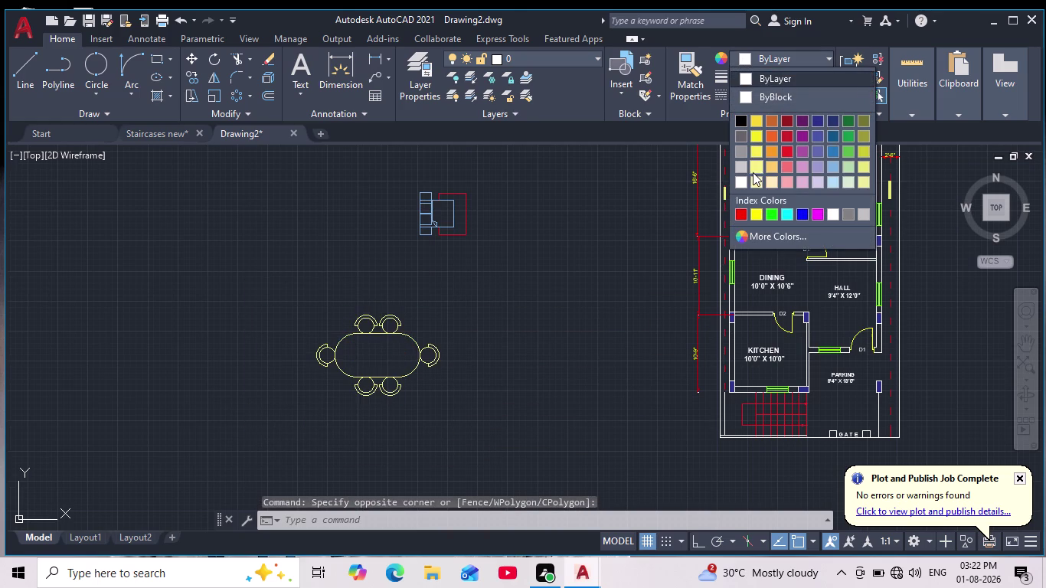
click(836, 152)
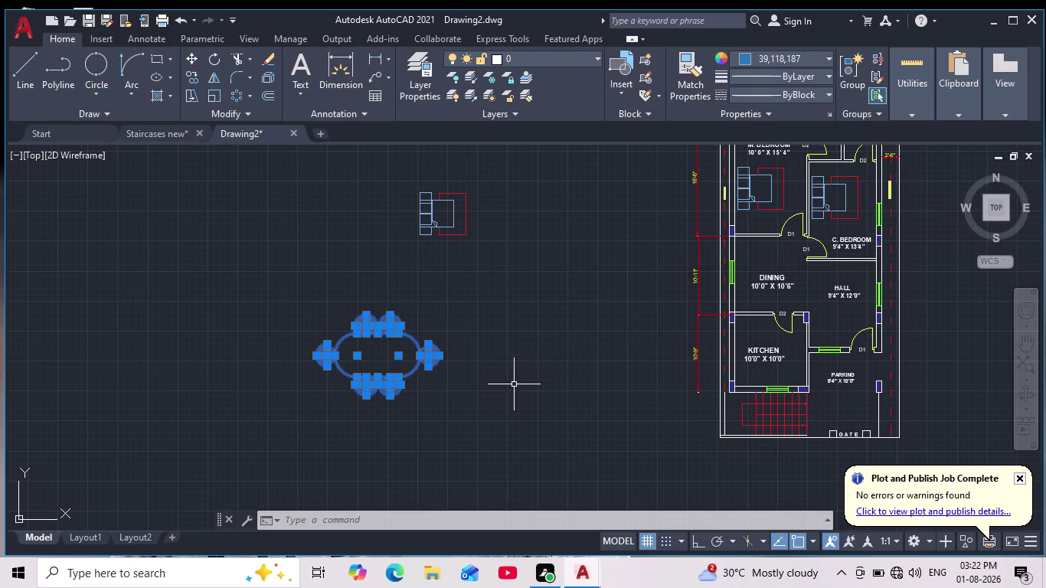
Undo the accidental erase of the blue table set.
key(Return)
key(ctrl+z)
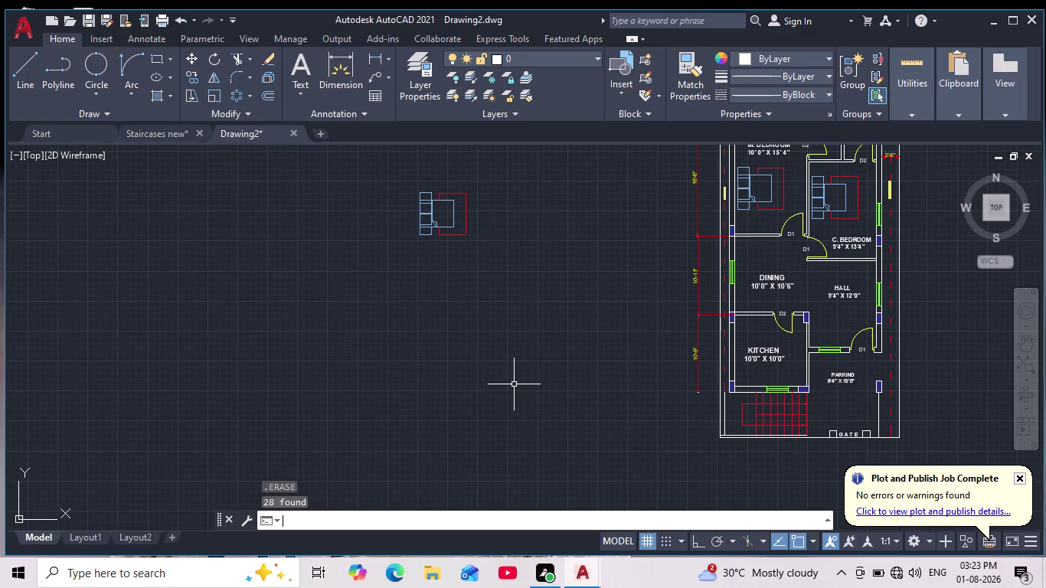
scroll(down, 3)
scroll(up, 3)
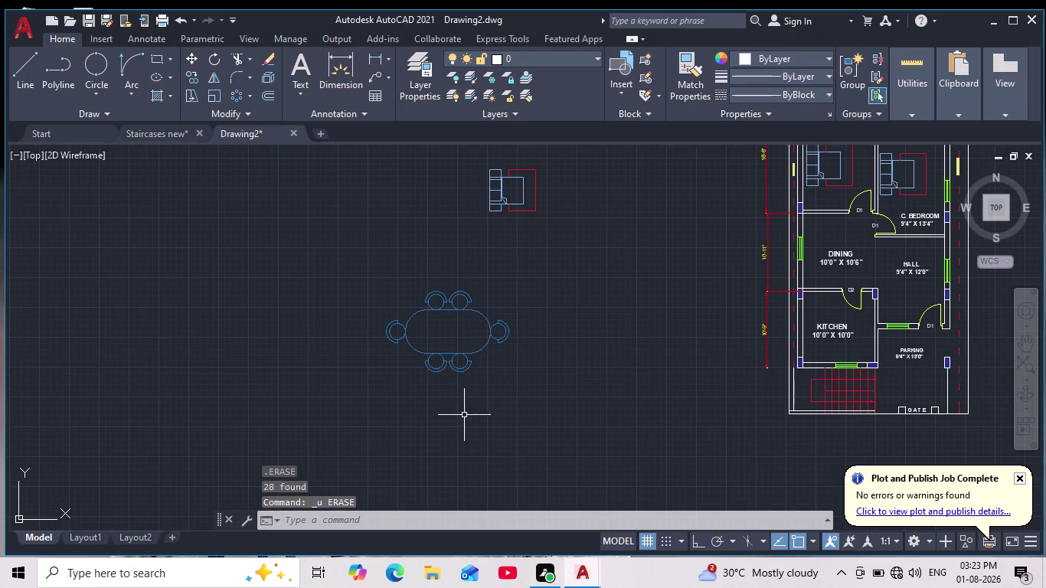
middle_click(482, 387)
Centre the blue table set in view and start the HATCH command.
scroll(up, 3)
middle_drag(484, 334, 486, 362)
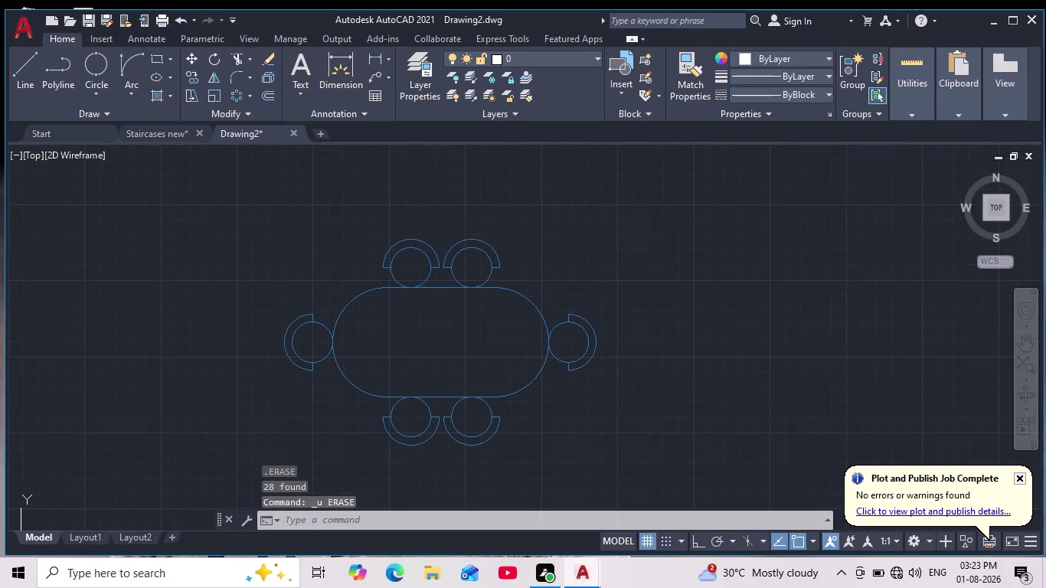
key(h)
key(Return)
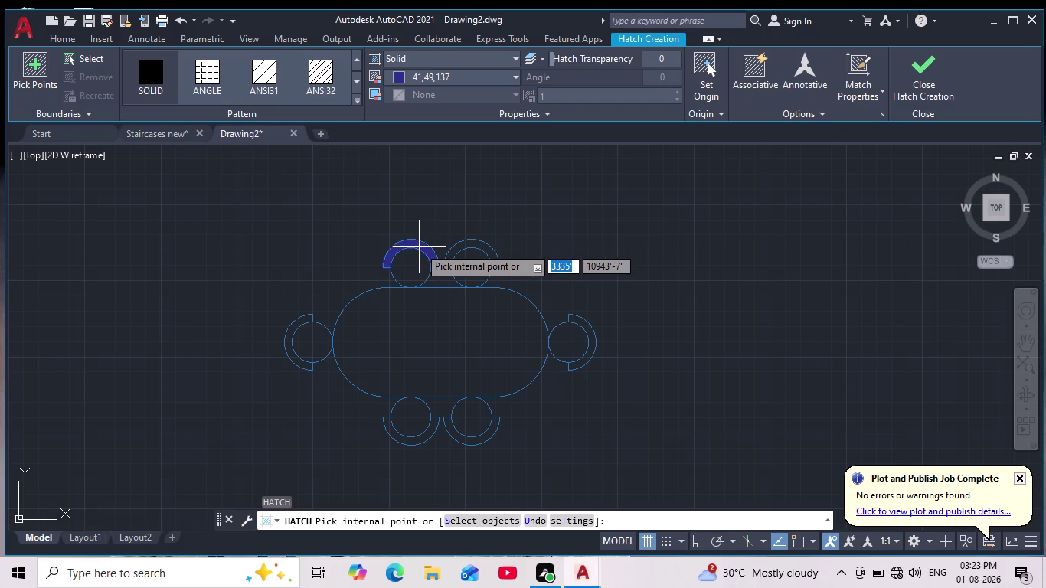
Set the hatch colour to blue and fill the two top chair backs and the left end chair.
scroll(up, 3)
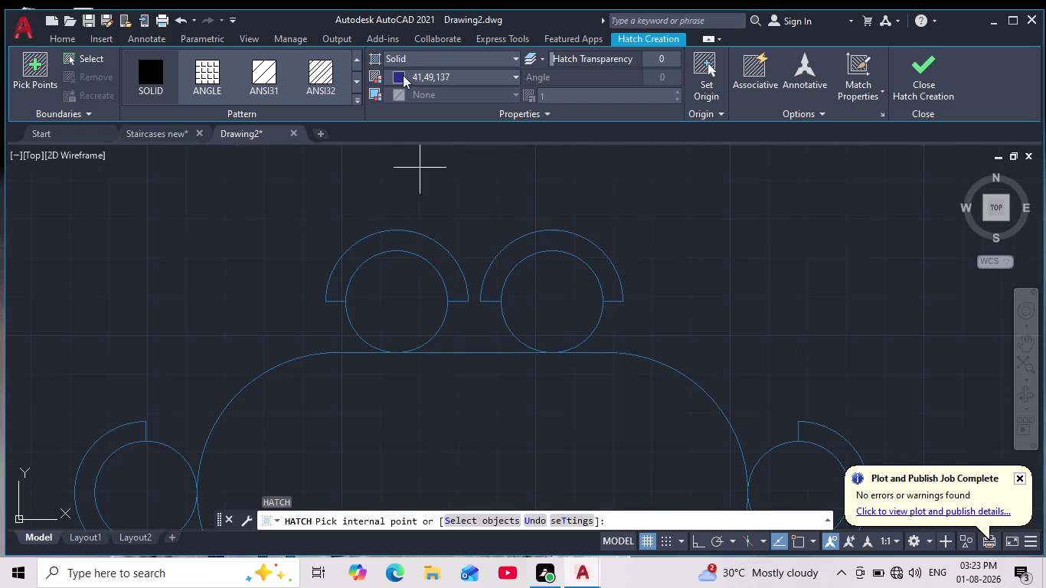
click(402, 75)
click(480, 186)
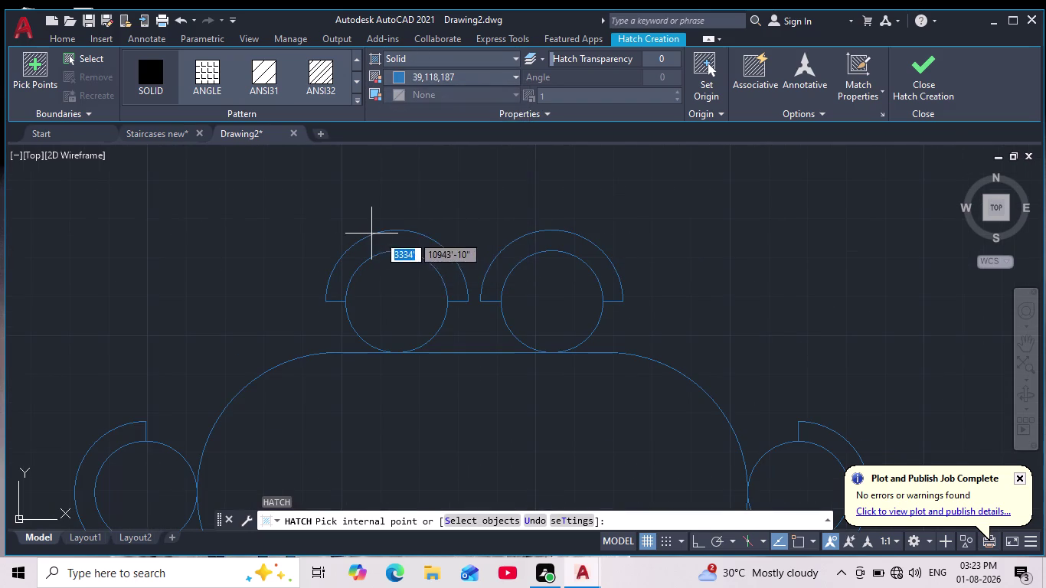
click(383, 242)
click(558, 244)
scroll(down, 3)
middle_drag(550, 248, 536, 207)
scroll(down, 3)
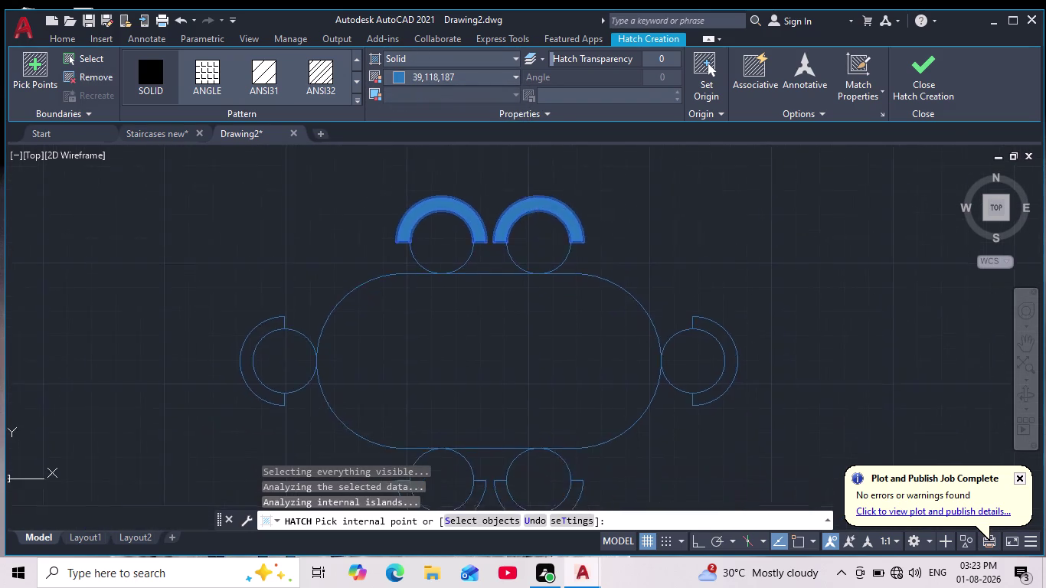
scroll(up, 3)
click(279, 319)
Fill the right end chair and the two bottom chair backs, then confirm the hatch.
scroll(down, 3)
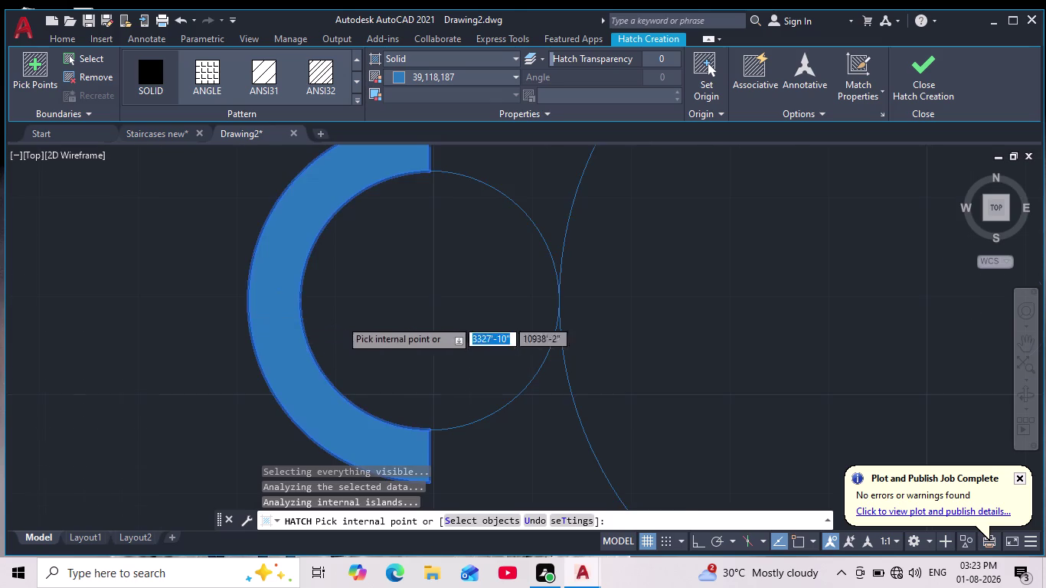
middle_drag(481, 314, 445, 288)
scroll(down, 3)
scroll(up, 3)
click(664, 285)
scroll(down, 3)
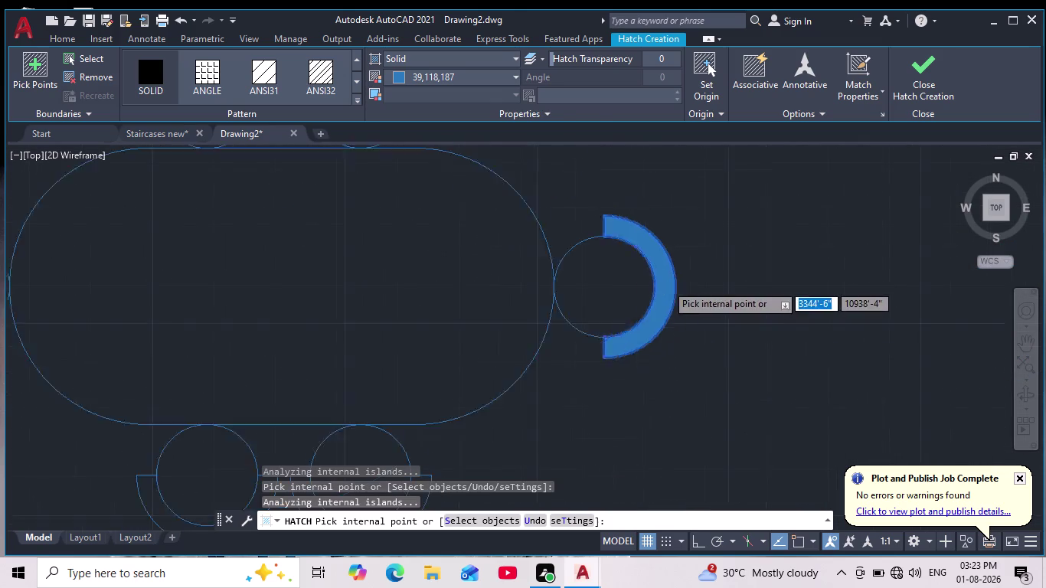
scroll(down, 3)
middle_drag(671, 324, 674, 303)
scroll(up, 3)
scroll(up, 3)
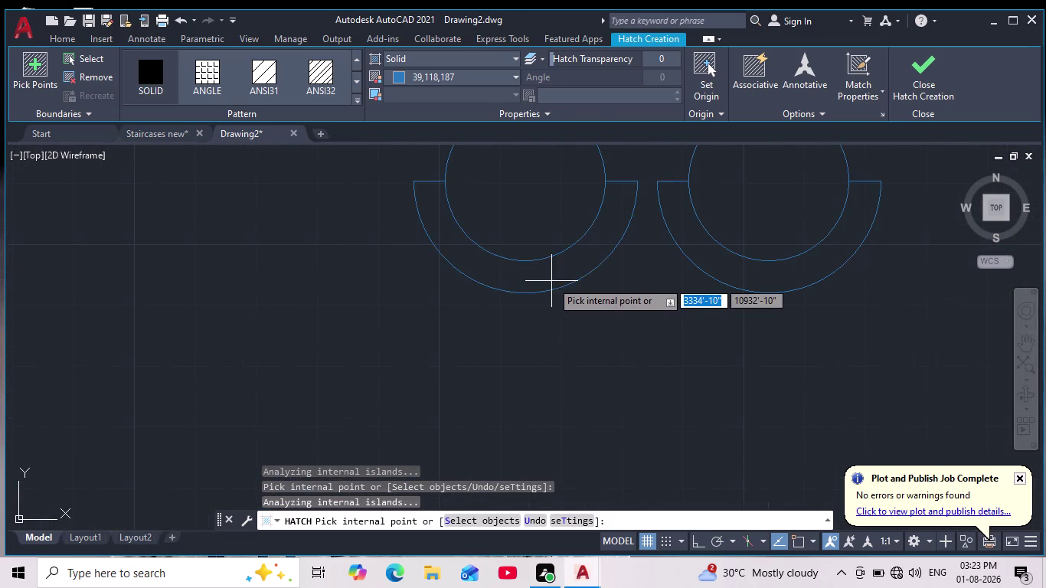
click(551, 281)
scroll(down, 3)
scroll(up, 3)
click(594, 279)
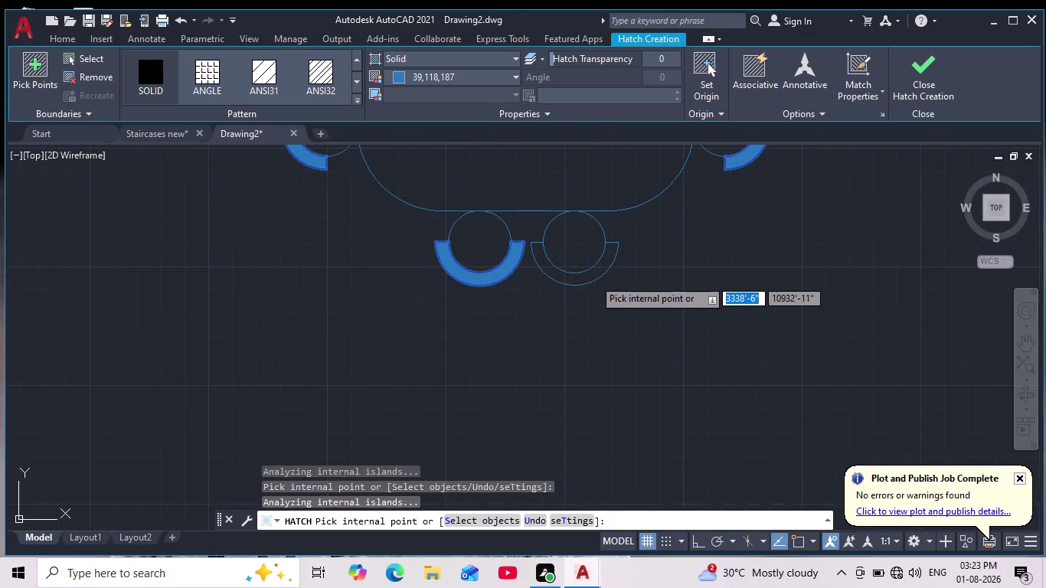
scroll(down, 3)
middle_drag(633, 292, 627, 338)
scroll(down, 3)
scroll(up, 3)
key(Return)
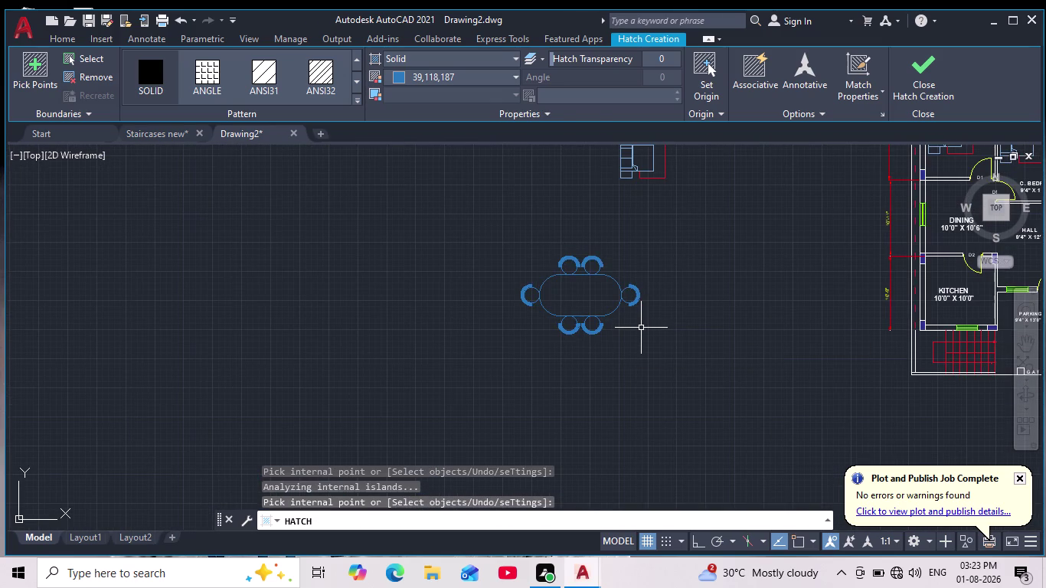
scroll(down, 3)
scroll(up, 3)
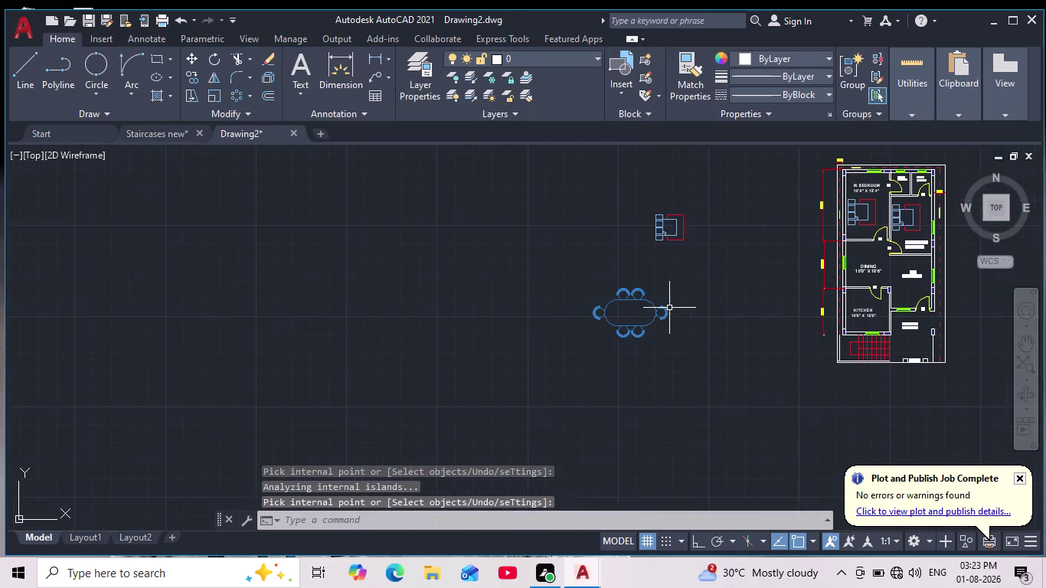
Scale the blue dining table and chairs down about the table centre.
middle_drag(661, 308, 600, 307)
scroll(up, 3)
drag(642, 252, 624, 269)
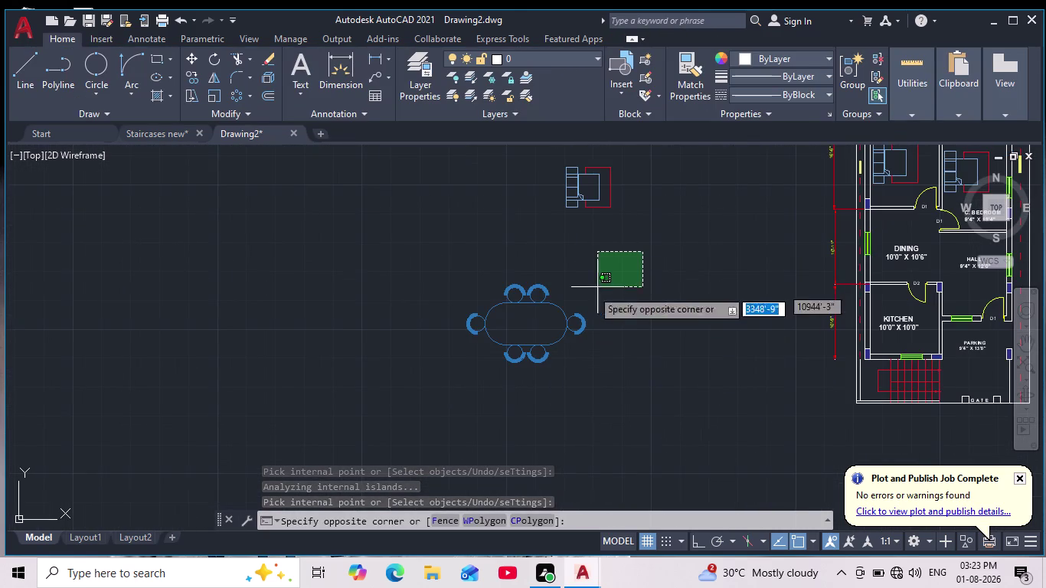
drag(436, 383, 432, 398)
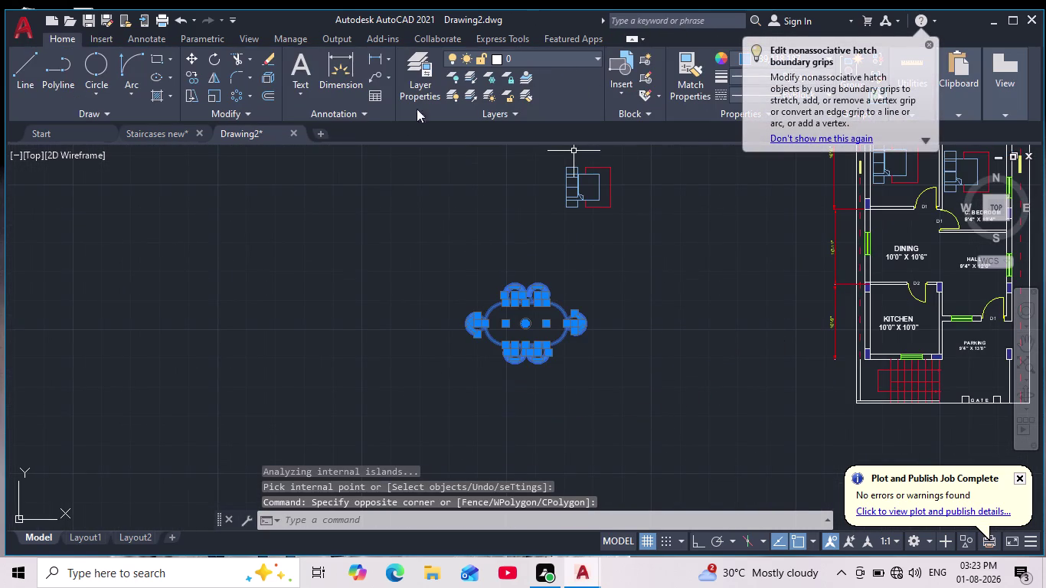
click(213, 98)
click(569, 346)
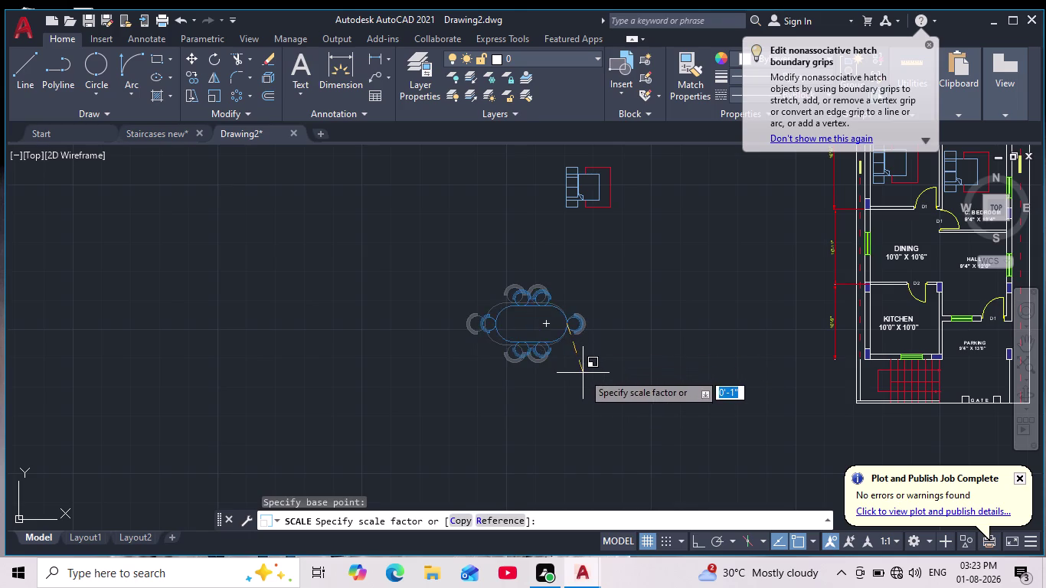
click(558, 355)
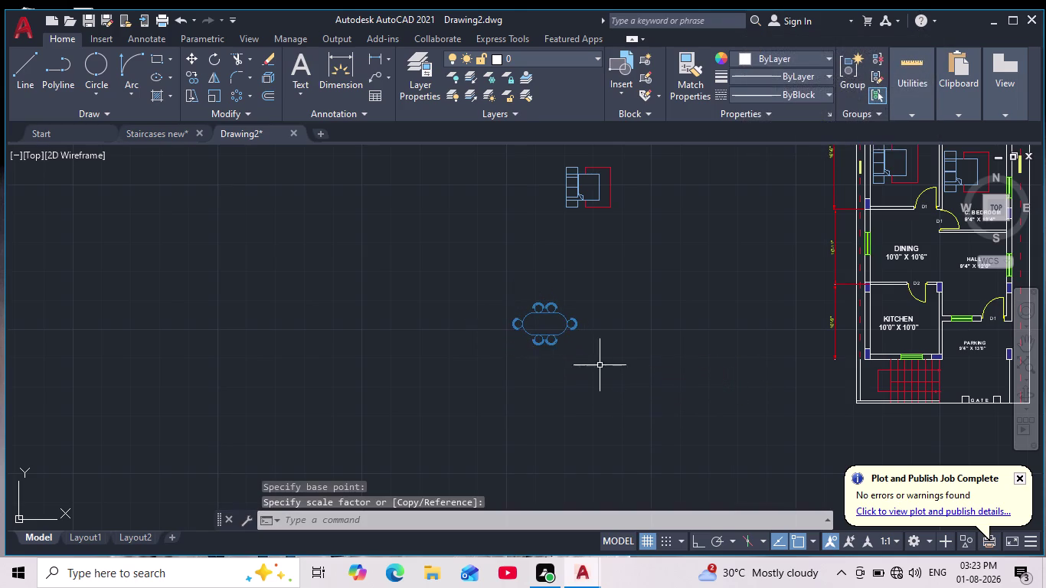
scroll(down, 3)
scroll(up, 3)
scroll(up, 3)
Move the DINING room label higher within the dining room.
middle_drag(673, 317, 514, 346)
scroll(down, 3)
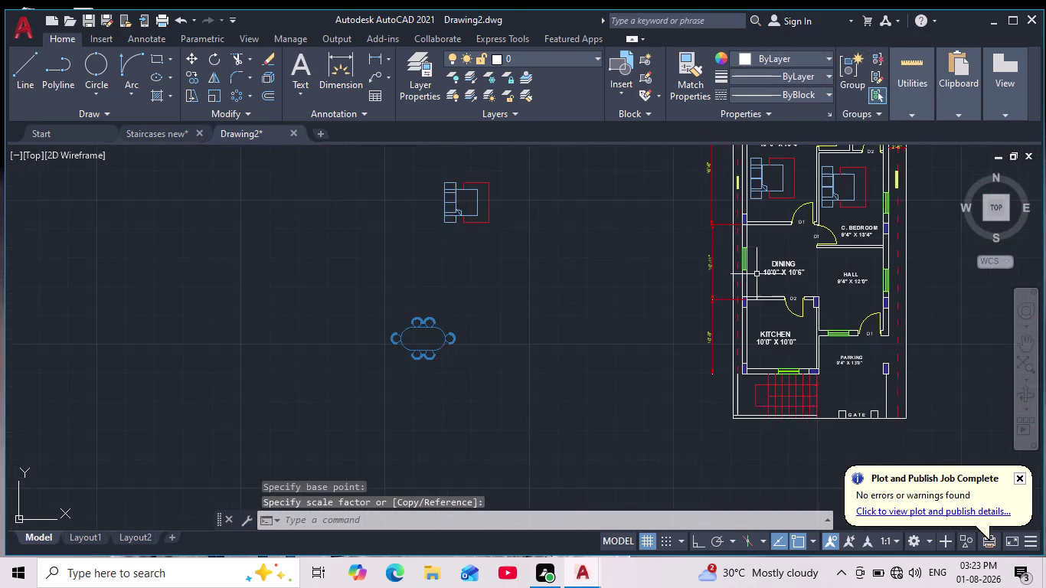
middle_drag(711, 275, 626, 305)
scroll(up, 3)
click(656, 285)
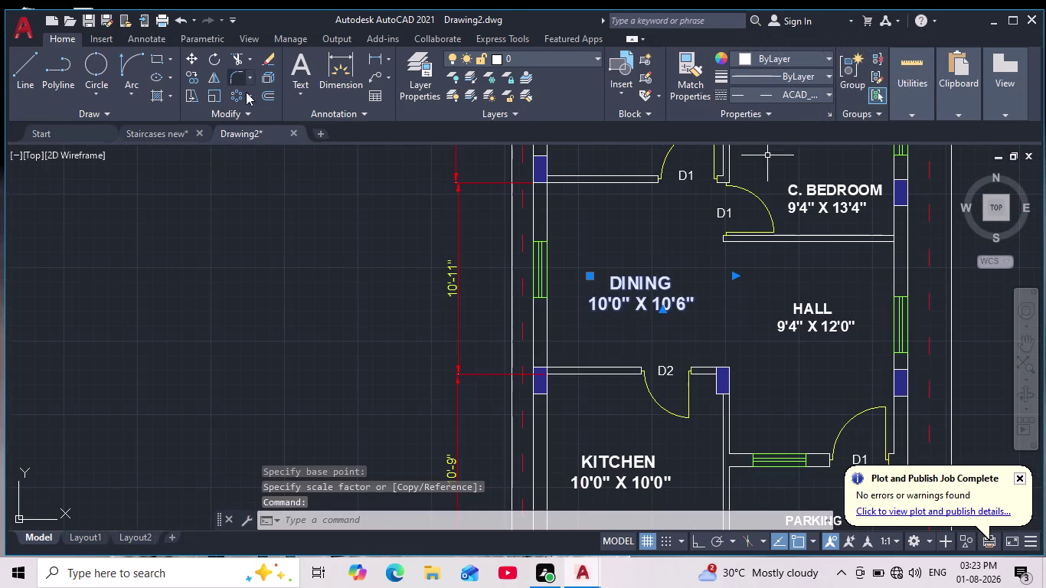
click(195, 61)
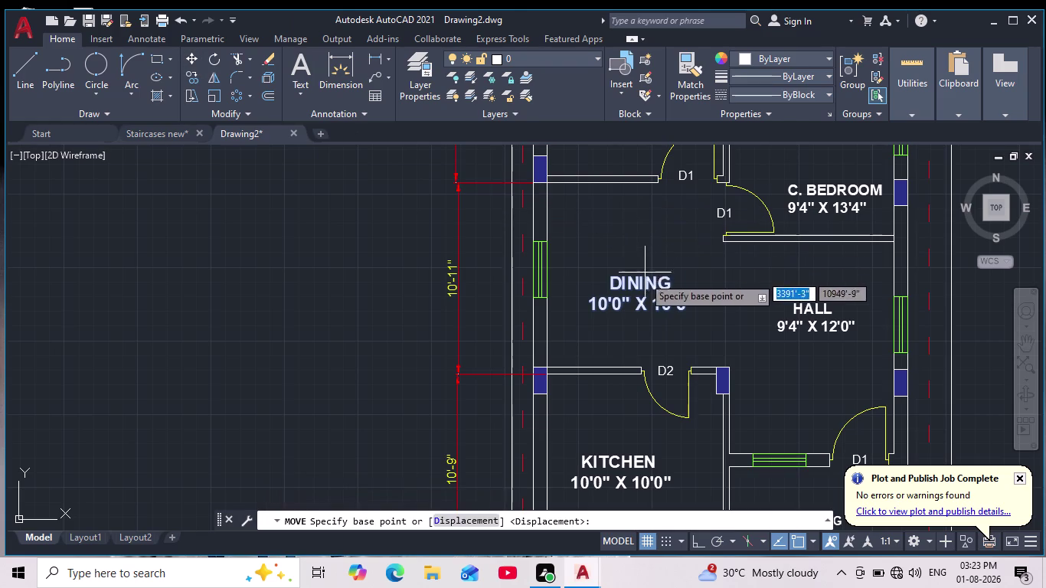
click(641, 288)
click(631, 212)
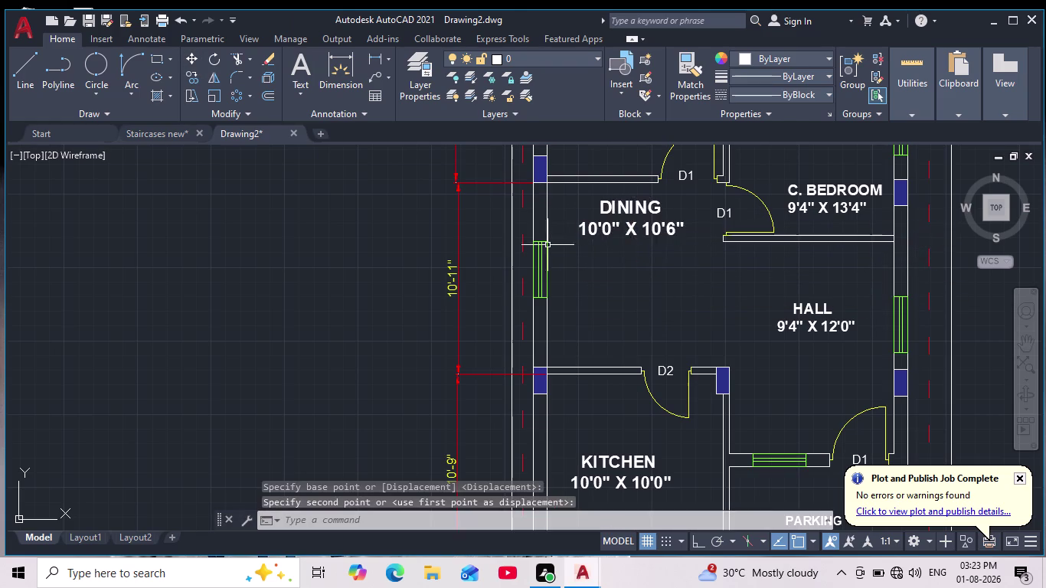
scroll(down, 3)
middle_drag(542, 251, 627, 234)
Copy the small dining table set into the middle of the DINING room.
scroll(down, 3)
drag(504, 250, 508, 259)
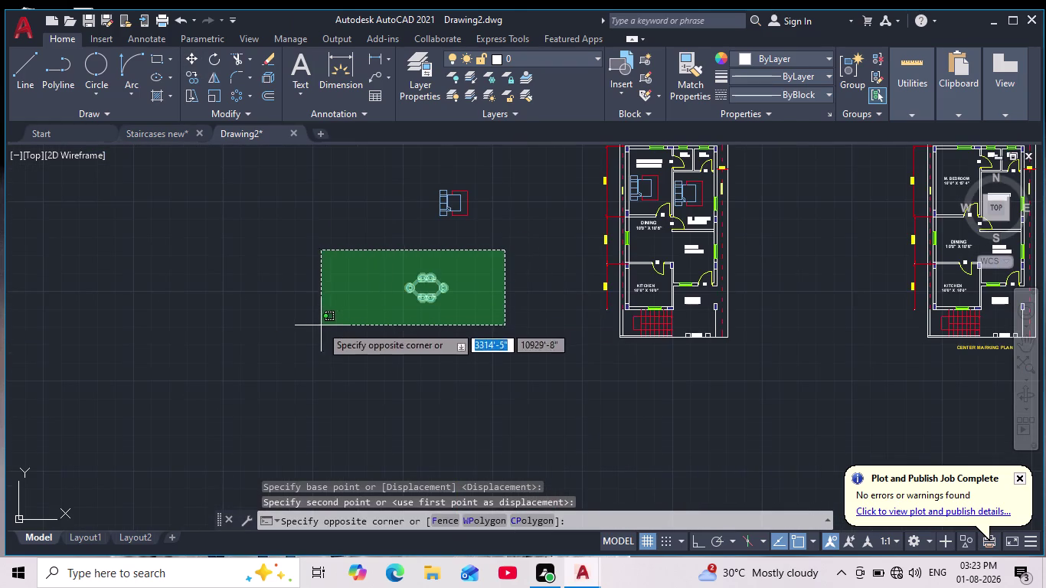
click(321, 336)
click(193, 77)
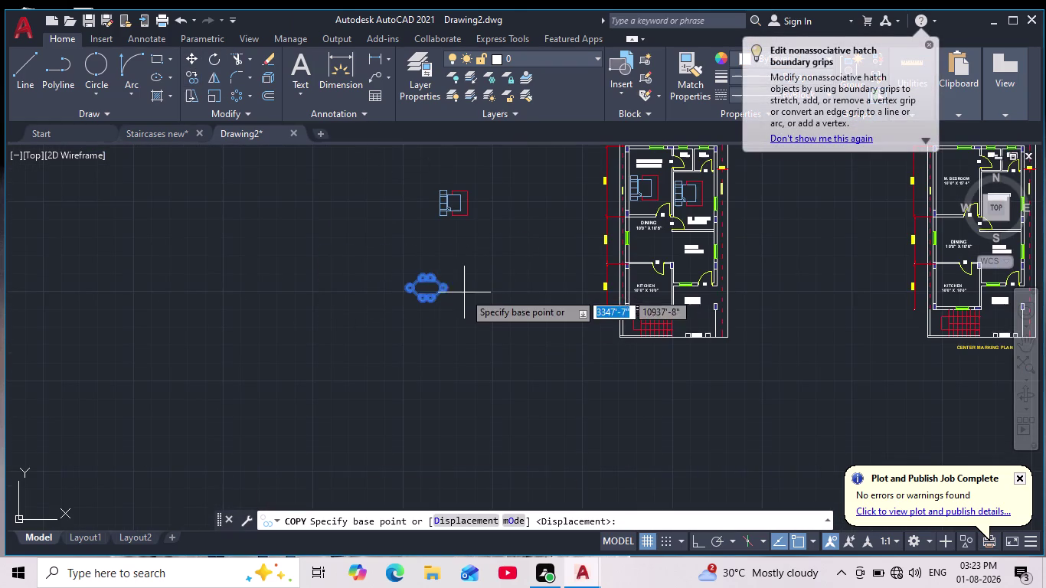
click(434, 286)
scroll(up, 3)
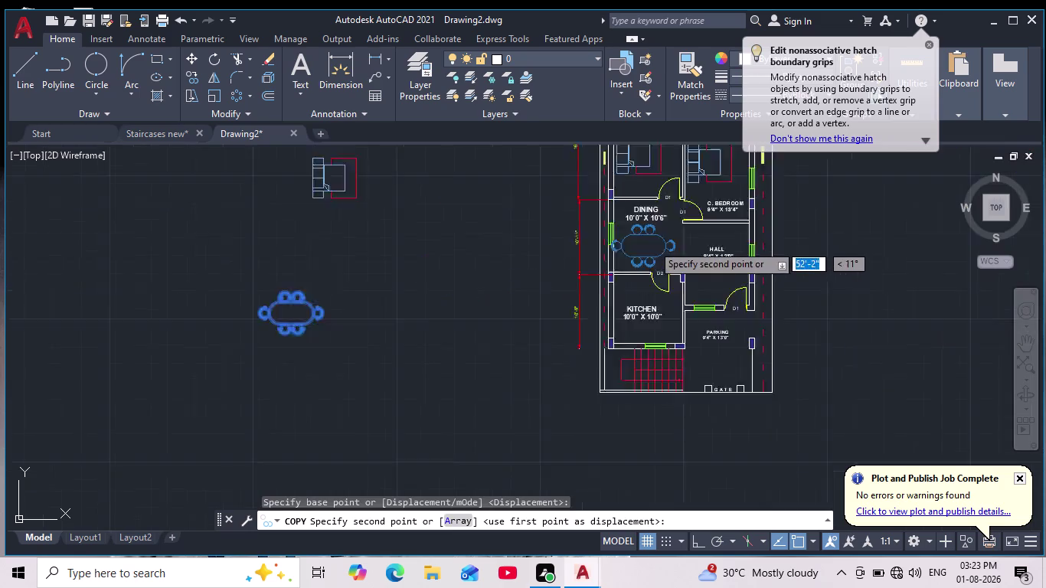
scroll(up, 3)
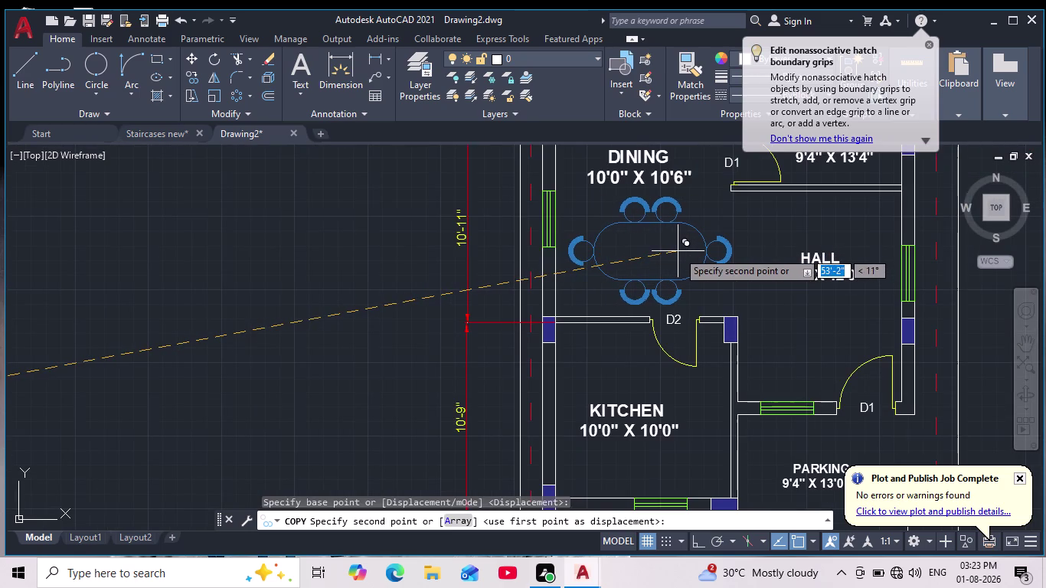
click(676, 249)
key(Escape)
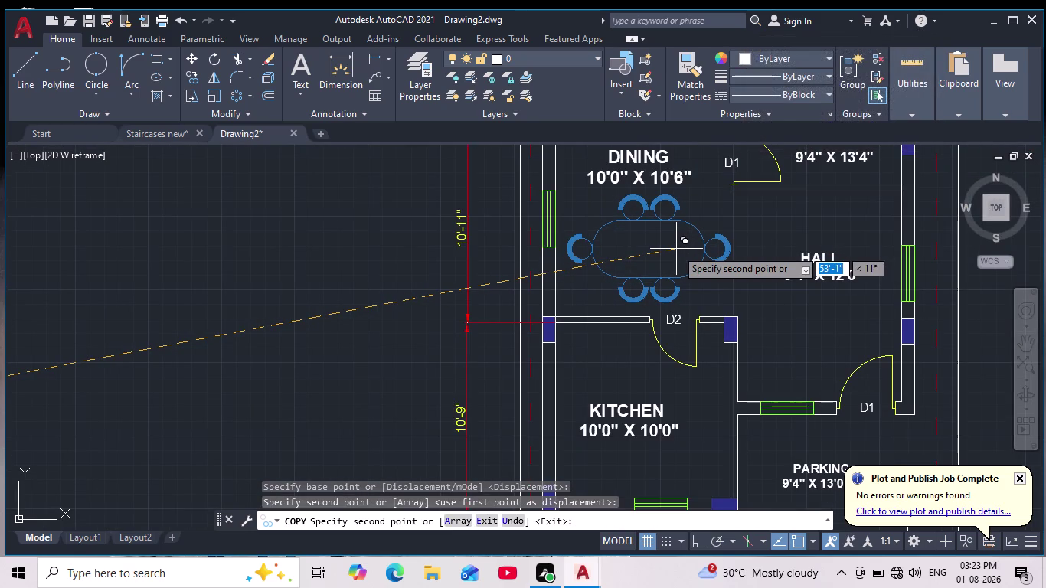
Window-select the copied table and its side chairs.
scroll(down, 3)
scroll(down, 3)
scroll(up, 3)
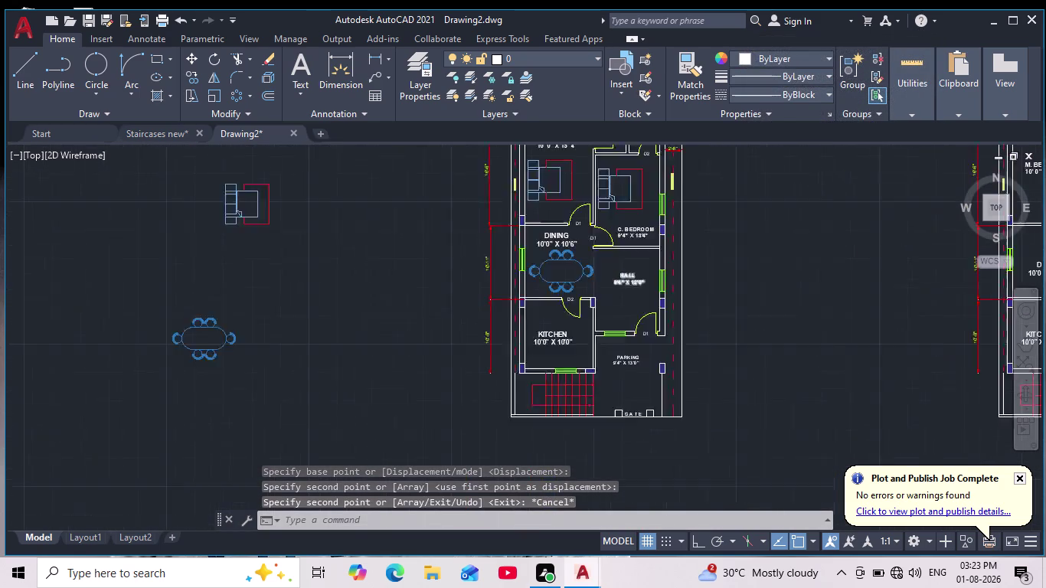
scroll(up, 3)
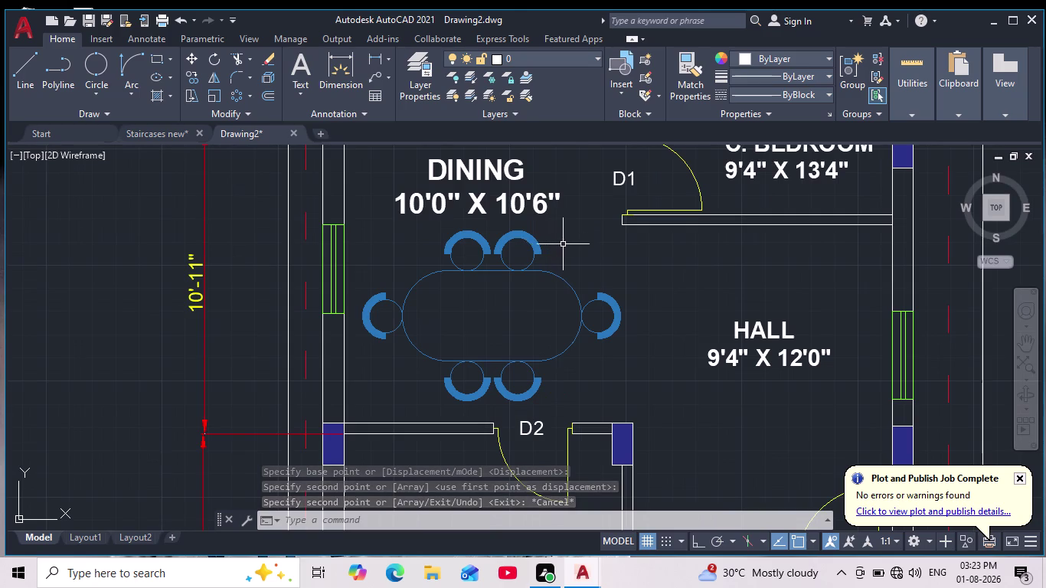
middle_drag(567, 245, 575, 234)
scroll(down, 3)
click(599, 211)
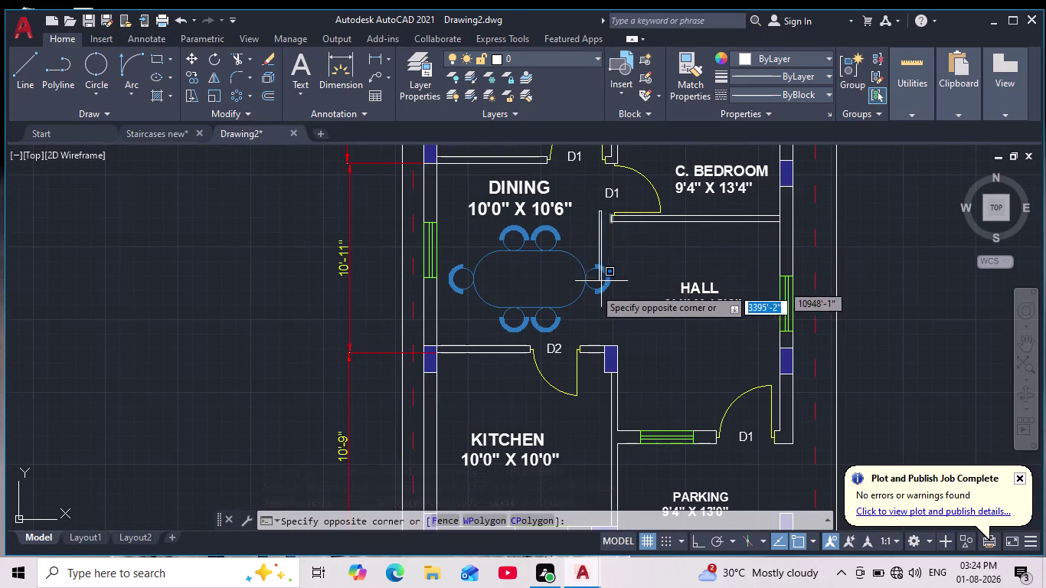
key(Escape)
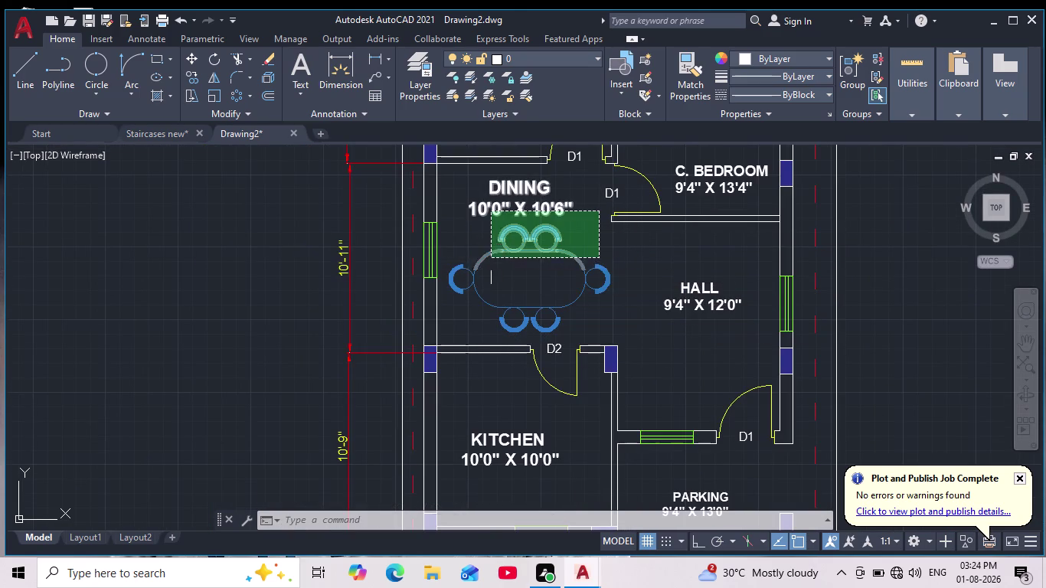
click(456, 235)
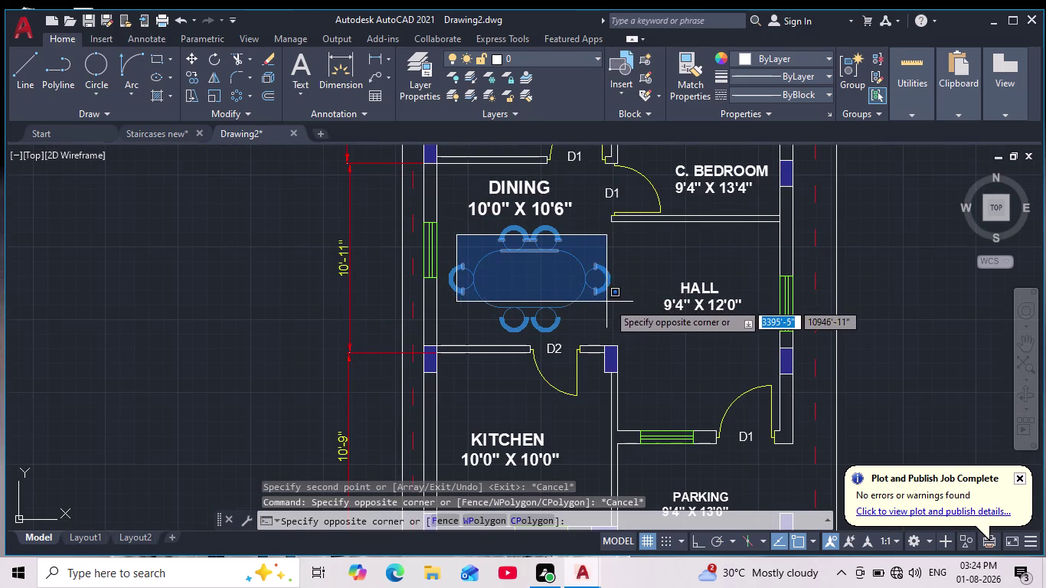
click(607, 304)
scroll(up, 3)
Add the copied set's top and remaining chairs to the selection.
click(580, 232)
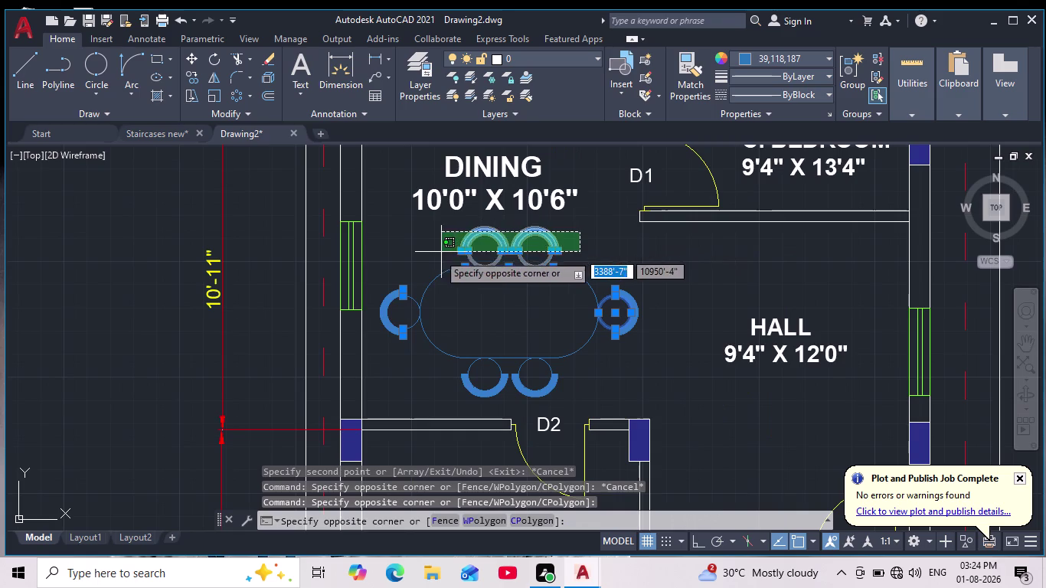
click(434, 254)
click(572, 218)
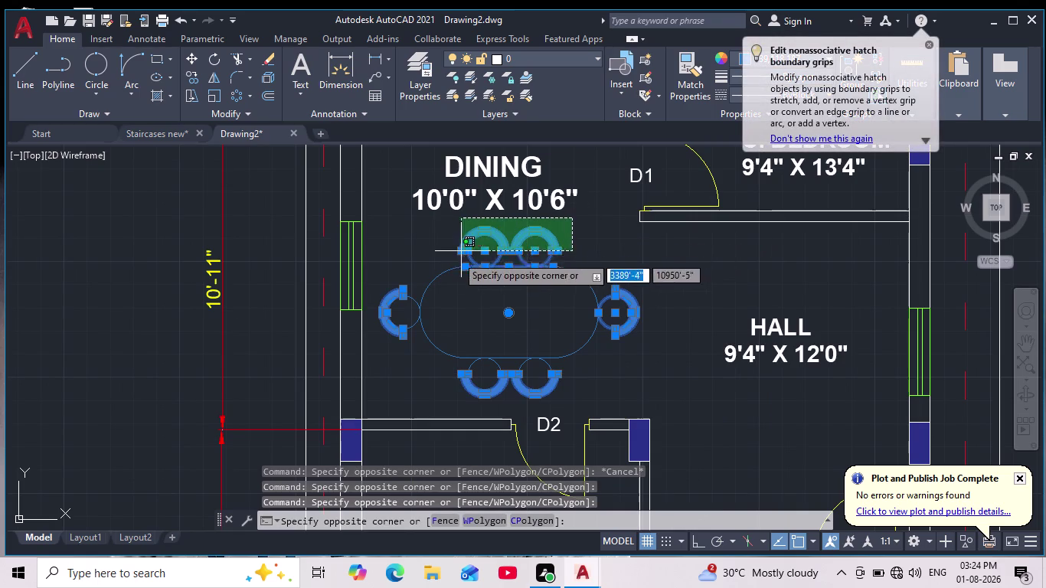
click(449, 332)
middle_drag(474, 316, 493, 287)
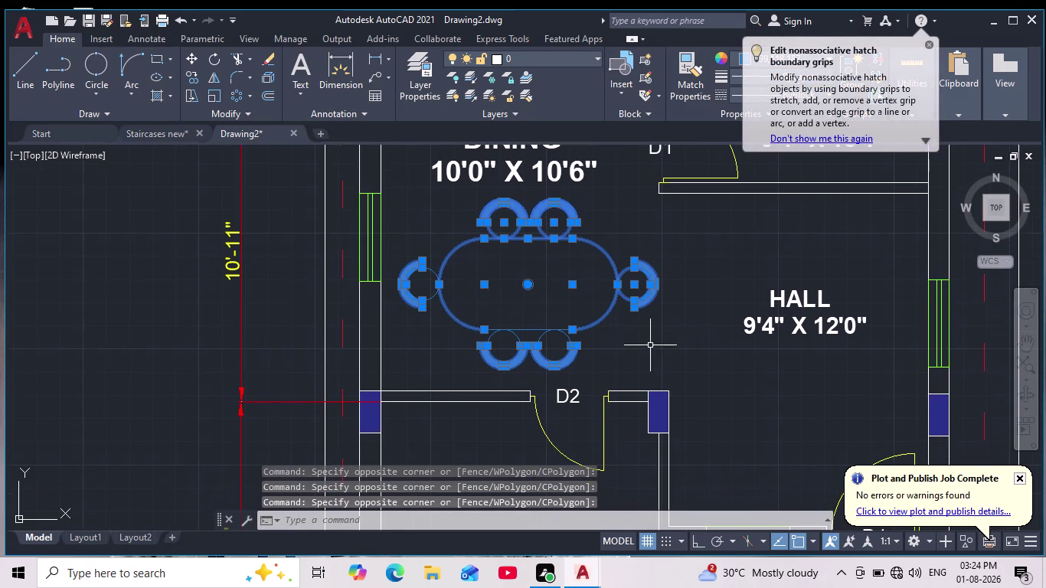
click(650, 345)
click(433, 373)
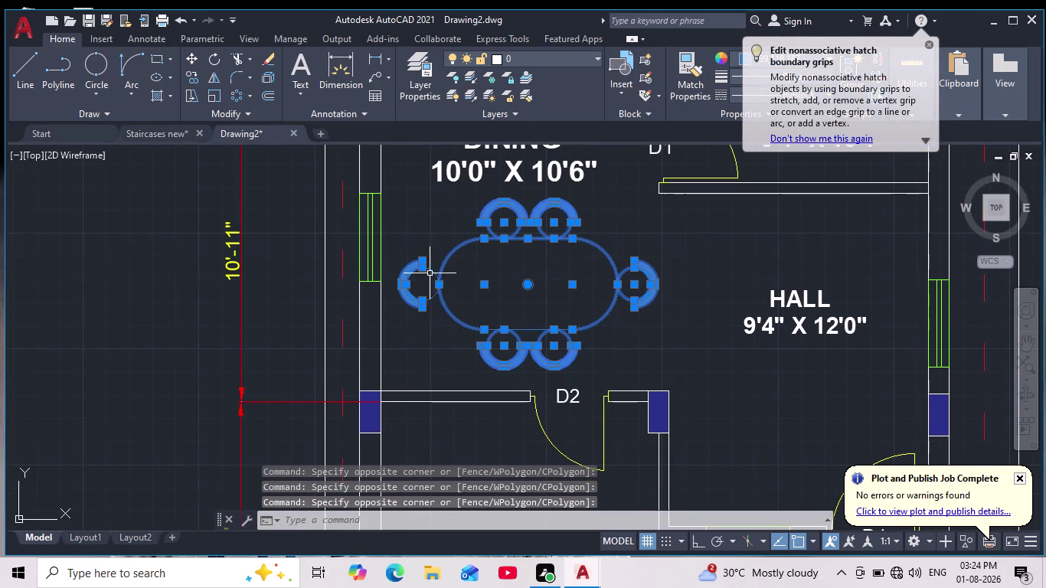
drag(443, 225, 453, 242)
click(416, 339)
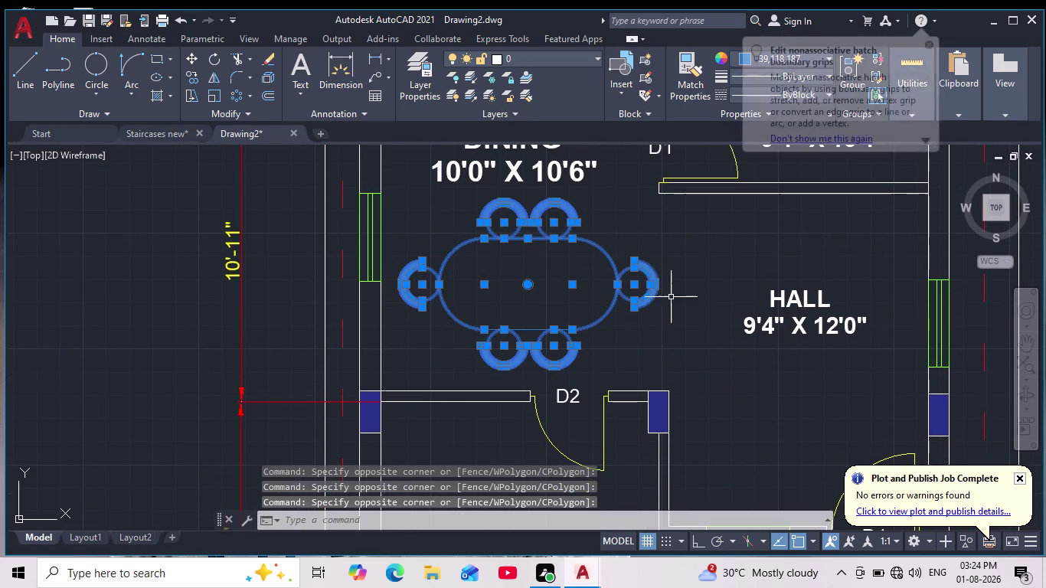
drag(670, 234, 675, 247)
click(416, 344)
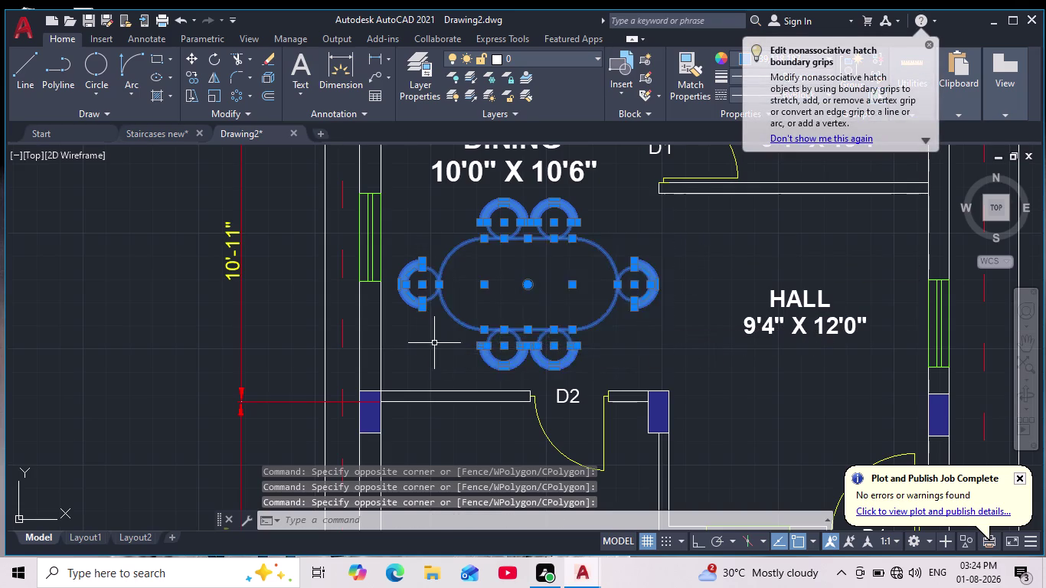
scroll(down, 3)
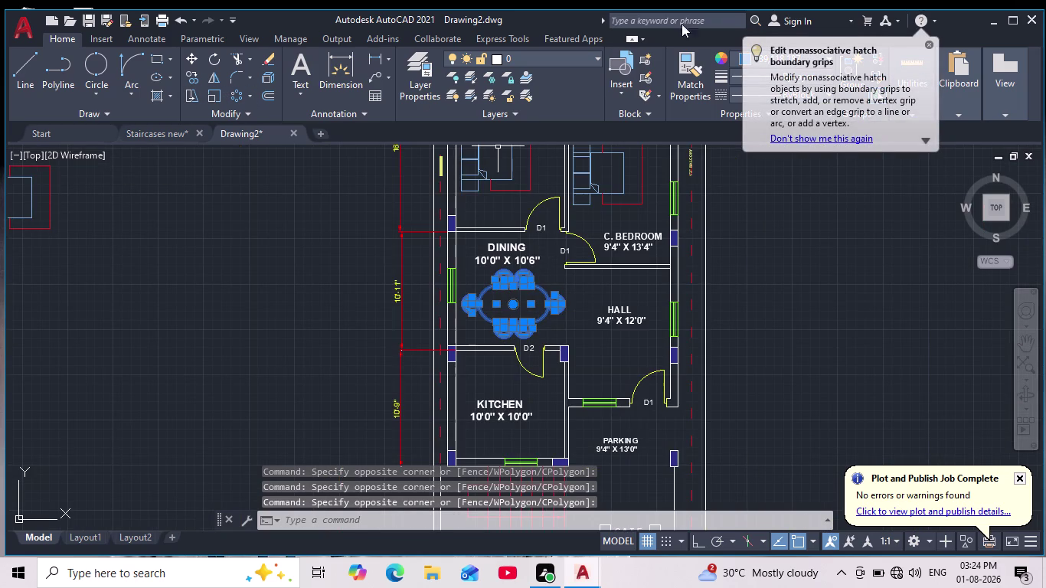
click(928, 45)
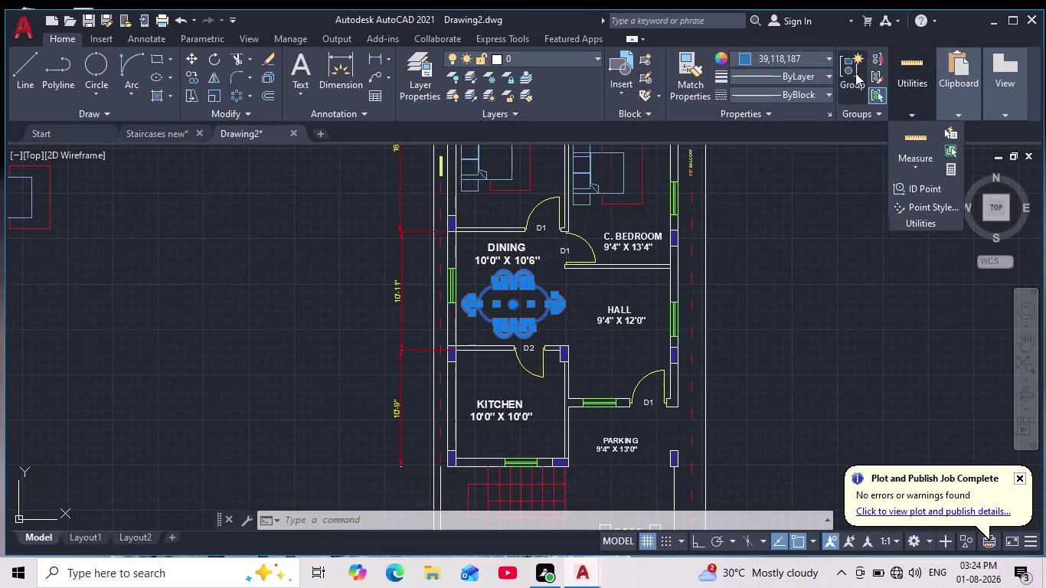
click(849, 80)
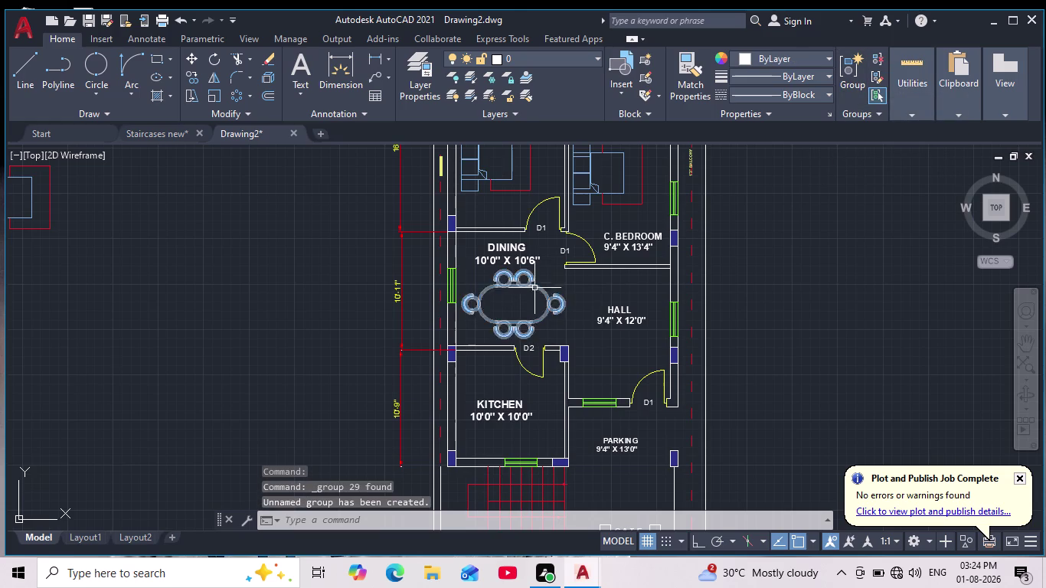
scroll(down, 3)
scroll(up, 3)
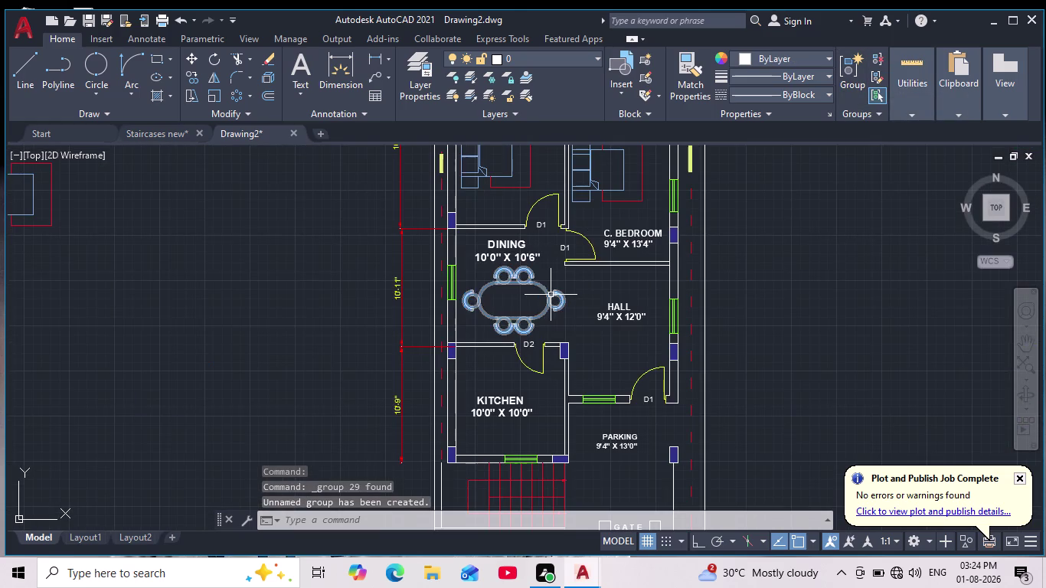
click(550, 295)
click(214, 96)
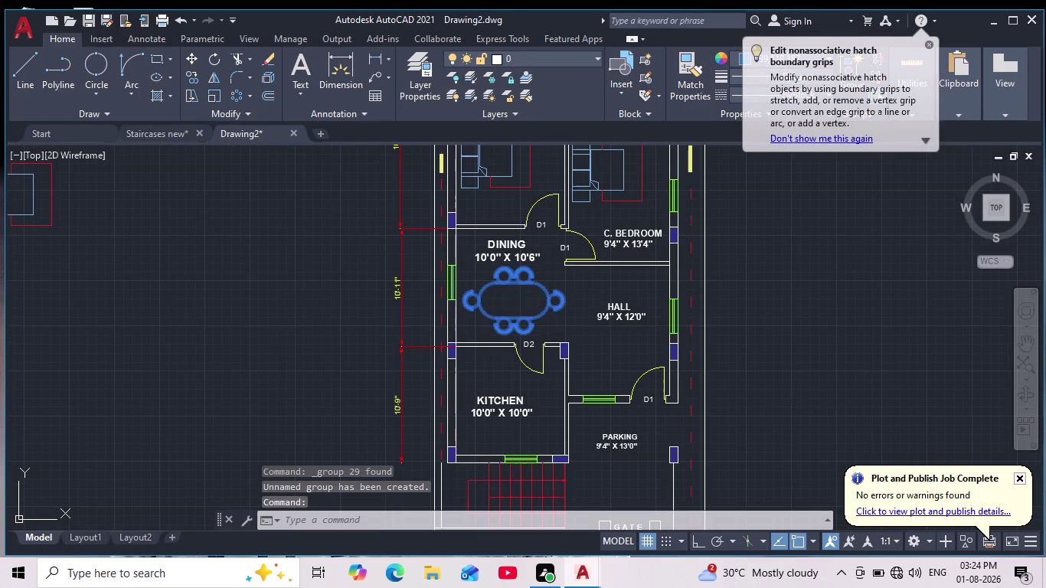
click(519, 303)
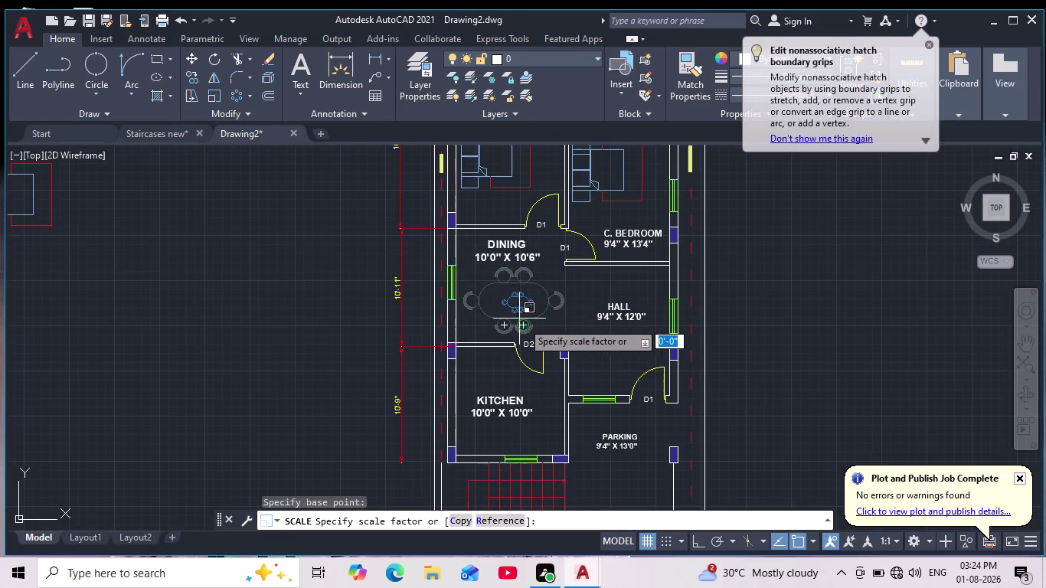
scroll(up, 3)
click(546, 326)
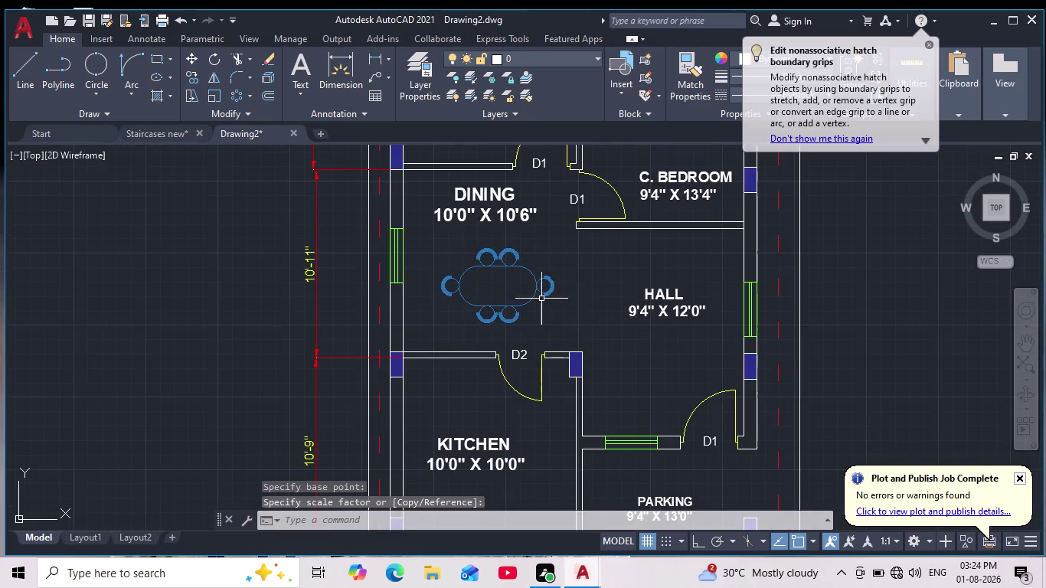
scroll(down, 3)
middle_drag(707, 301, 670, 350)
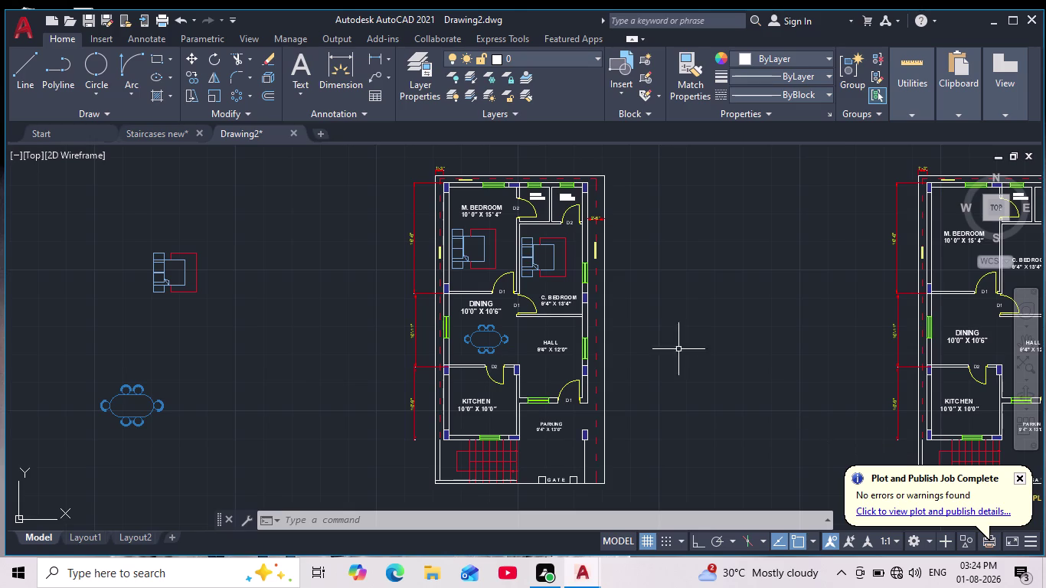
scroll(down, 3)
scroll(up, 3)
middle_drag(590, 411, 558, 319)
scroll(down, 3)
middle_drag(536, 323, 540, 418)
scroll(up, 3)
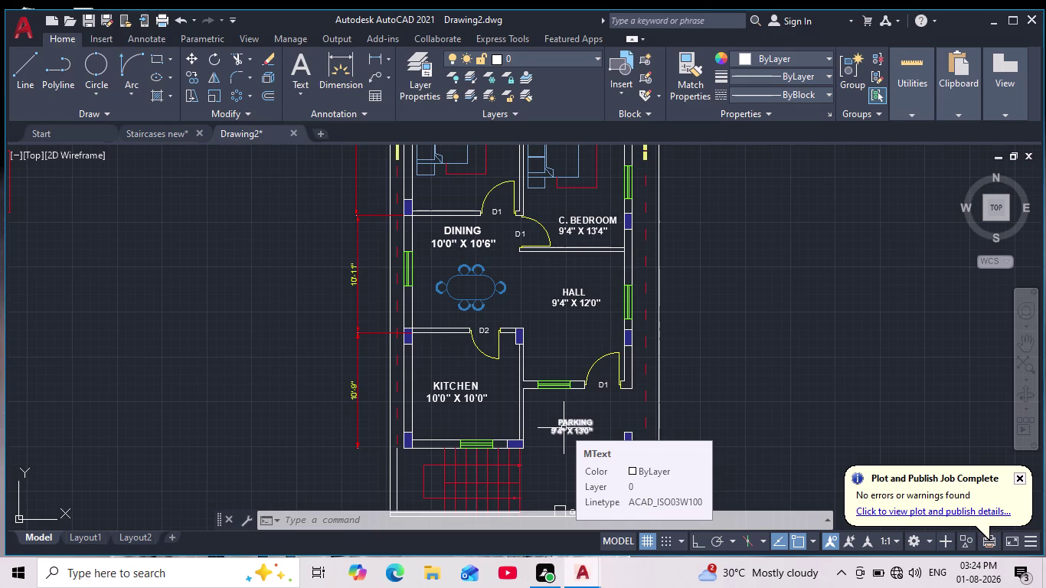
middle_drag(526, 411, 564, 373)
Move the KITCHEN label higher up in the room.
click(505, 351)
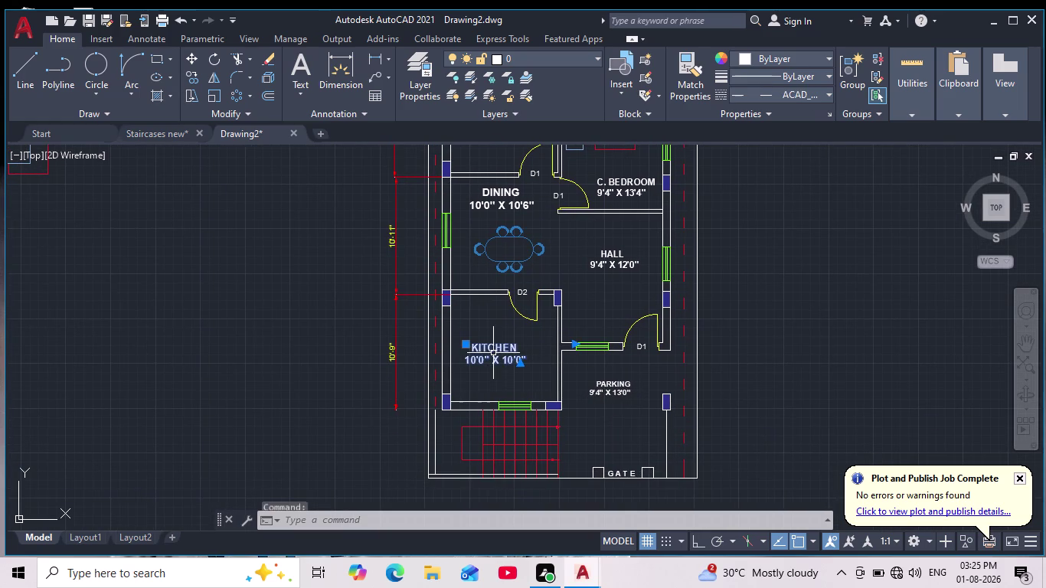
click(194, 61)
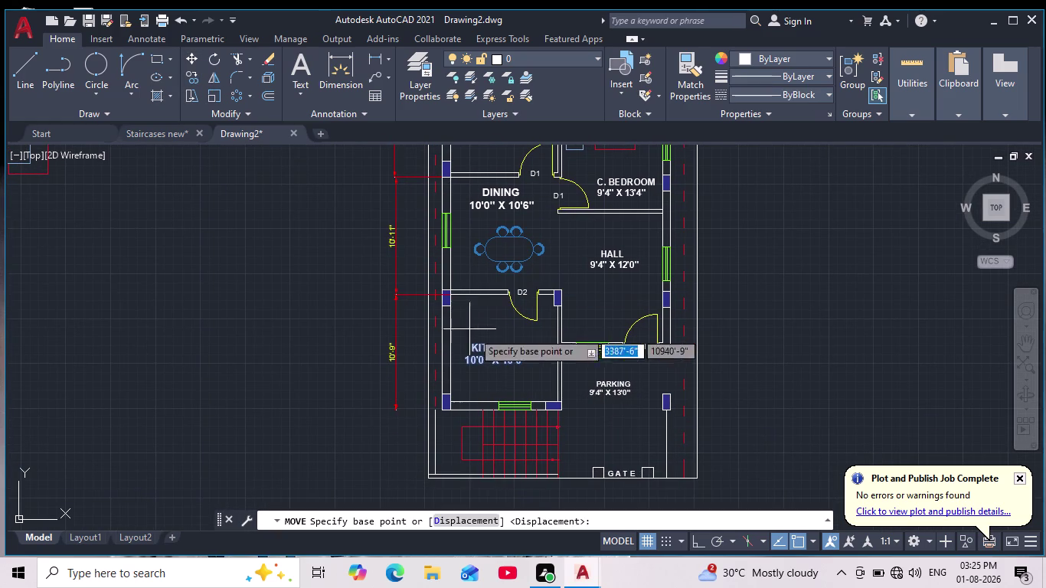
click(505, 364)
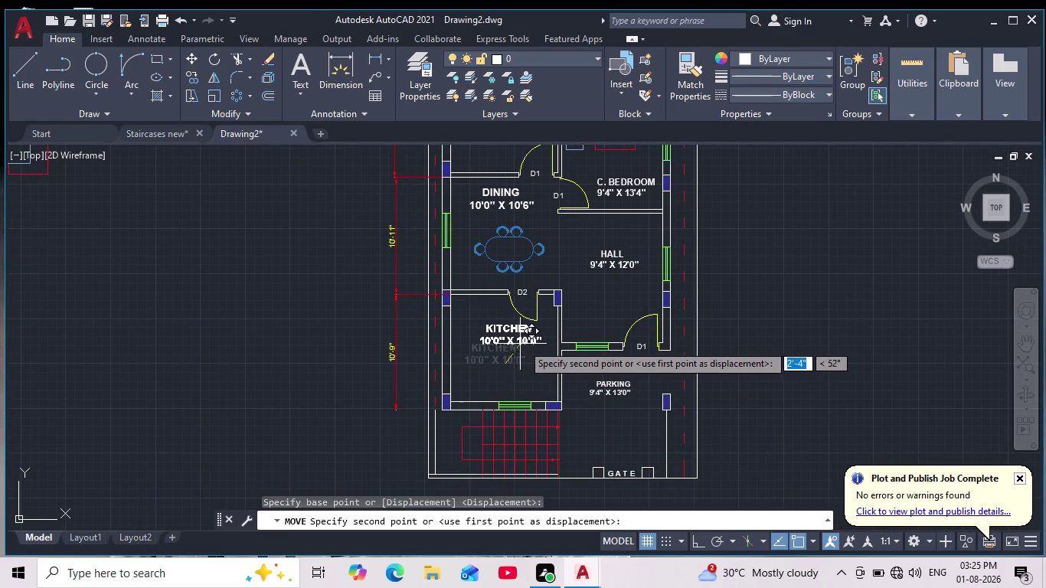
click(524, 344)
scroll(down, 3)
scroll(up, 3)
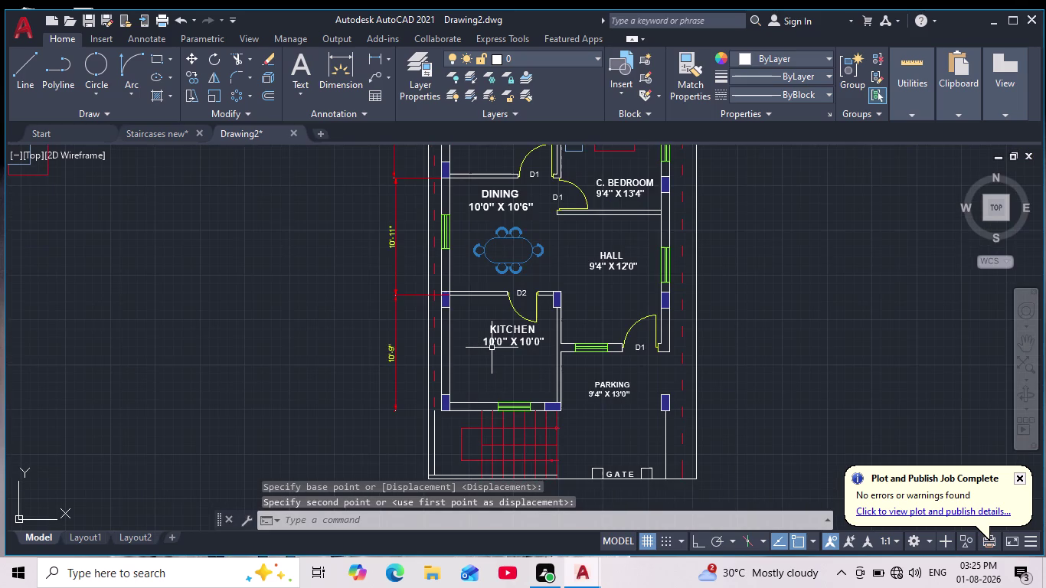
With Ortho on, draw a counter line 2' from the left wall down to the bottom wall.
click(31, 68)
scroll(up, 3)
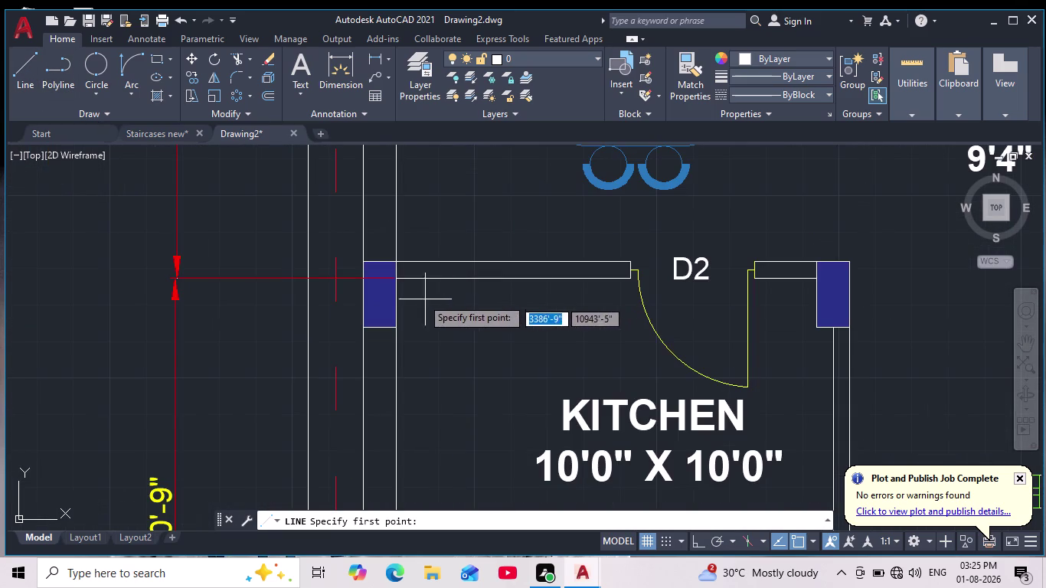
text(2')
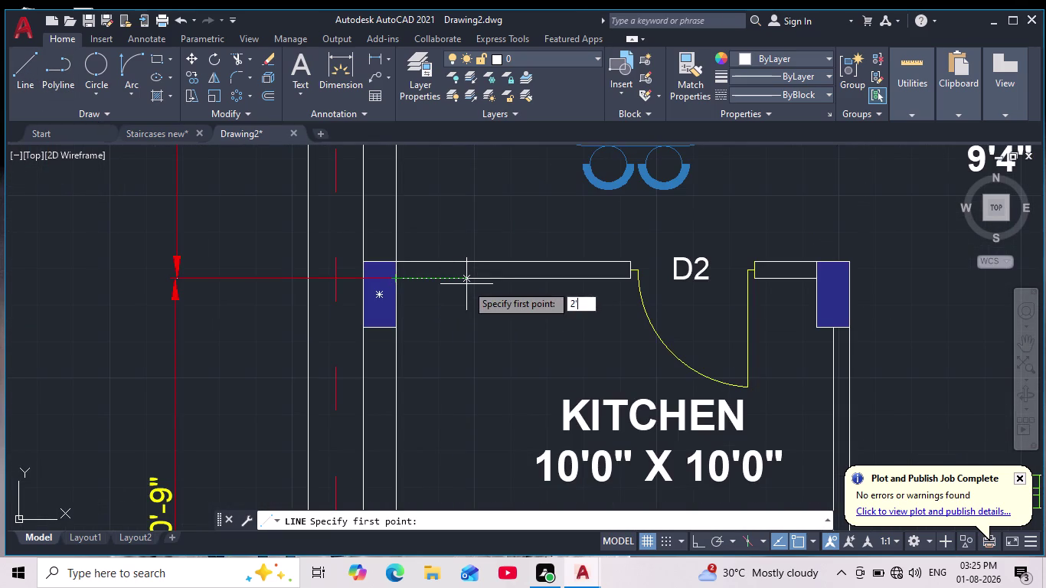
key(Return)
scroll(down, 3)
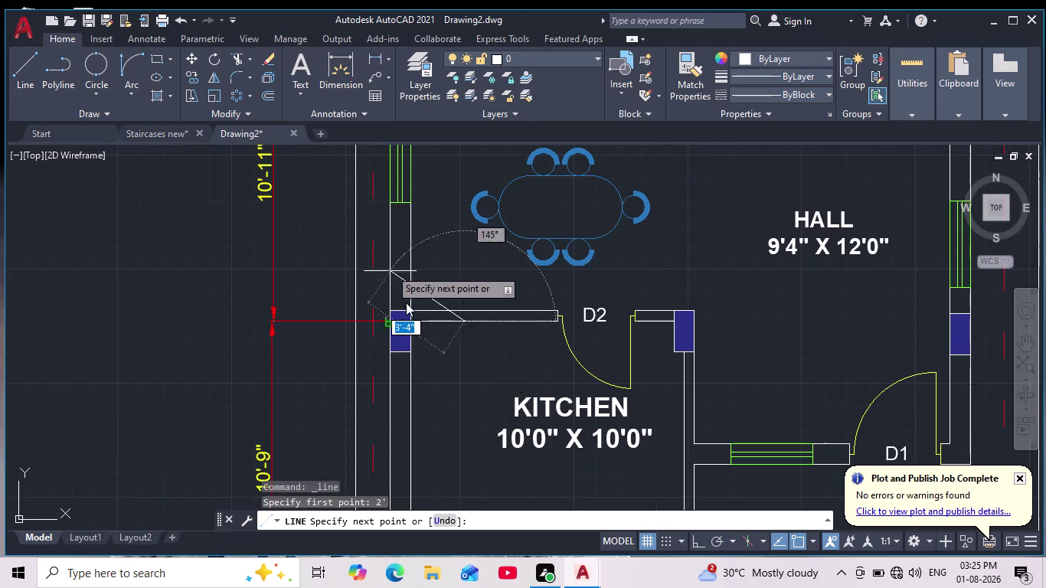
click(698, 544)
middle_drag(499, 352, 478, 232)
scroll(down, 3)
scroll(up, 3)
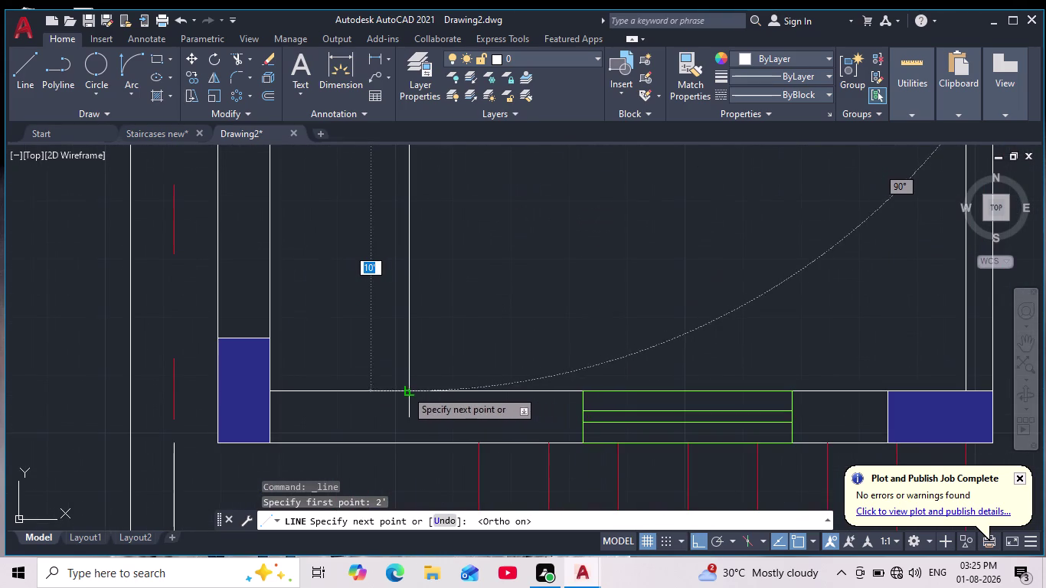
click(401, 387)
key(Escape)
scroll(down, 3)
middle_drag(486, 363, 273, 350)
Draw a second counter line 2' above the bottom wall, ending at the vertical counter line.
key(space)
scroll(up, 3)
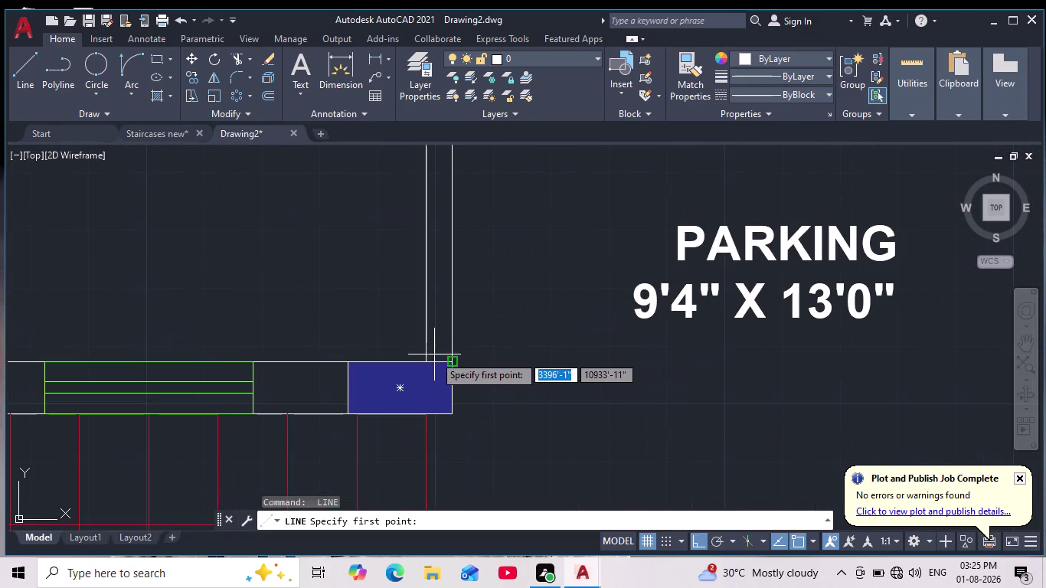
text(2')
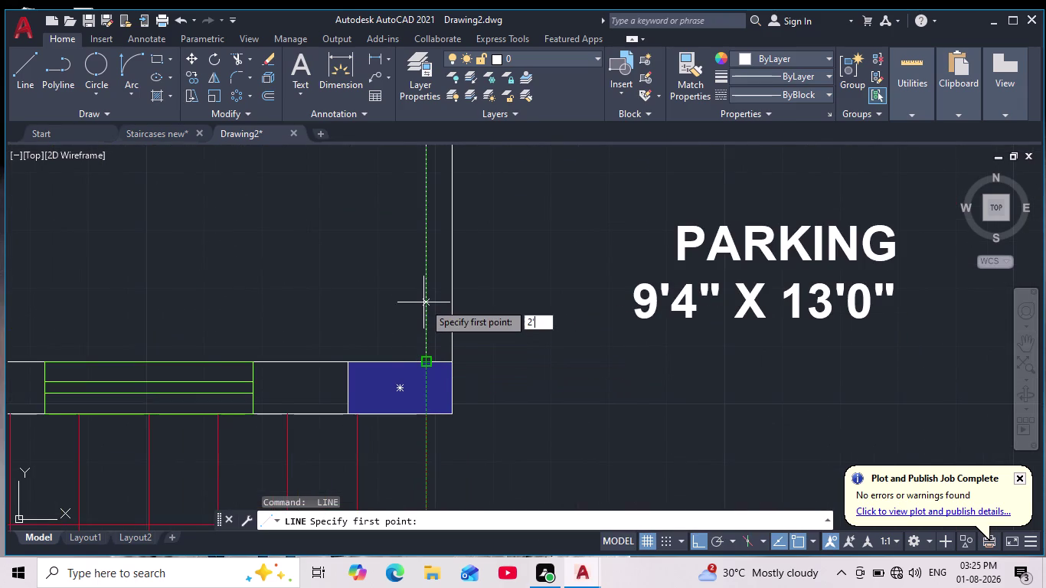
key(Return)
scroll(down, 3)
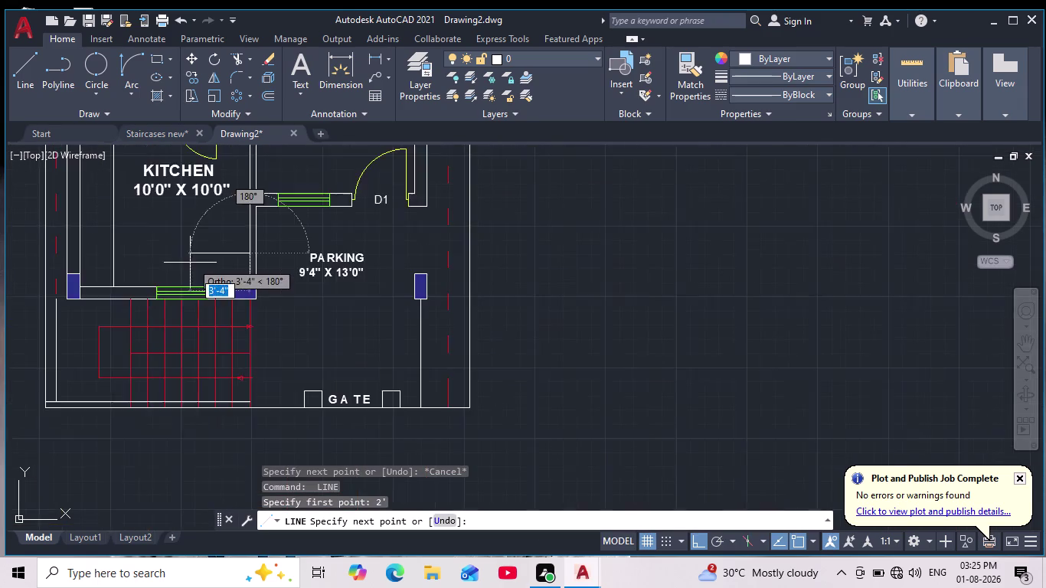
middle_drag(192, 264, 346, 282)
scroll(up, 3)
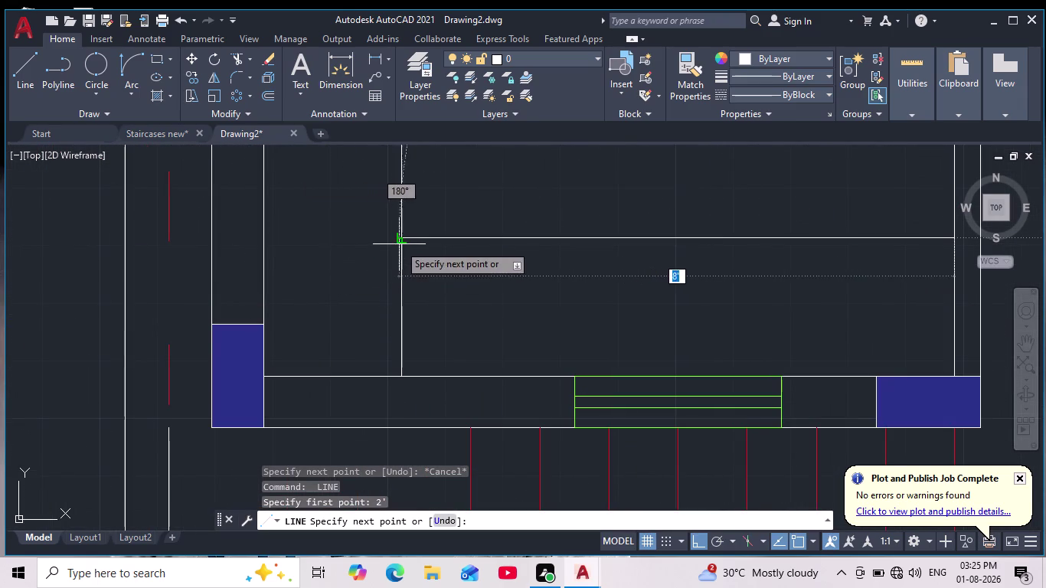
click(399, 244)
key(Escape)
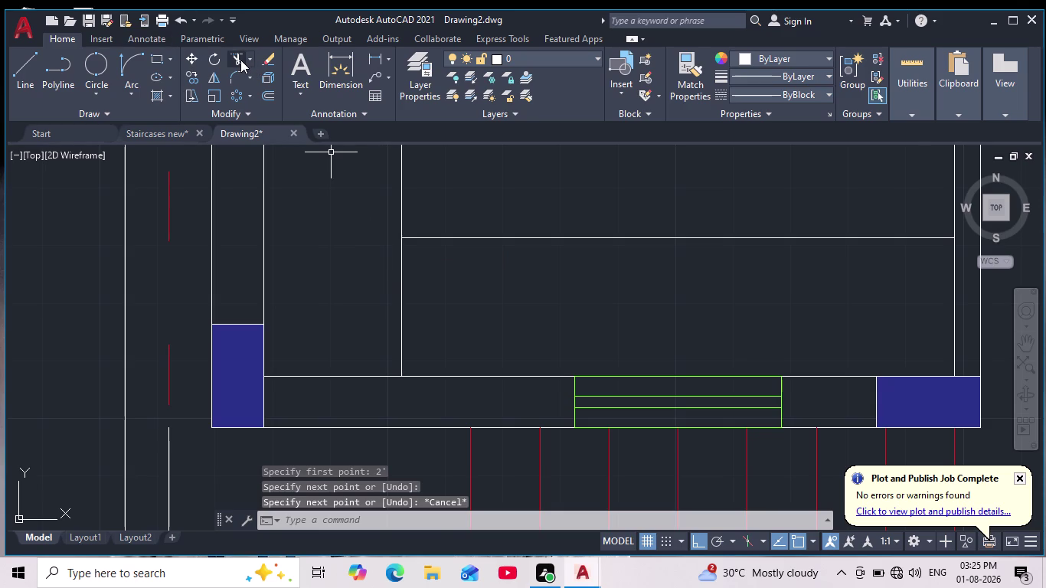
Trim away the overshooting ends of the counter lines.
click(241, 60)
drag(430, 287, 372, 297)
key(Escape)
scroll(down, 3)
key(Escape)
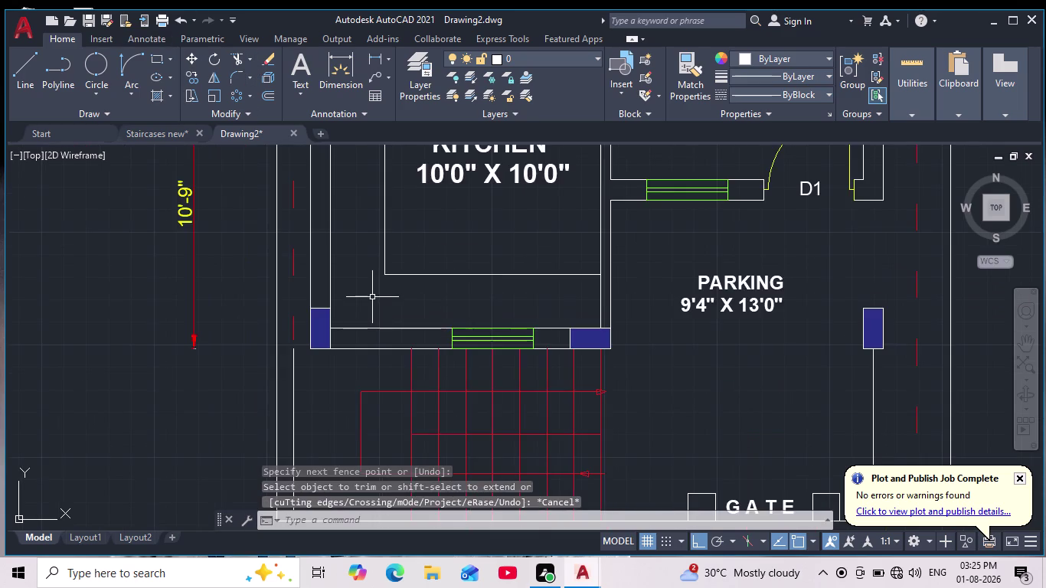
key(Escape)
scroll(down, 3)
middle_drag(372, 297, 367, 340)
scroll(up, 3)
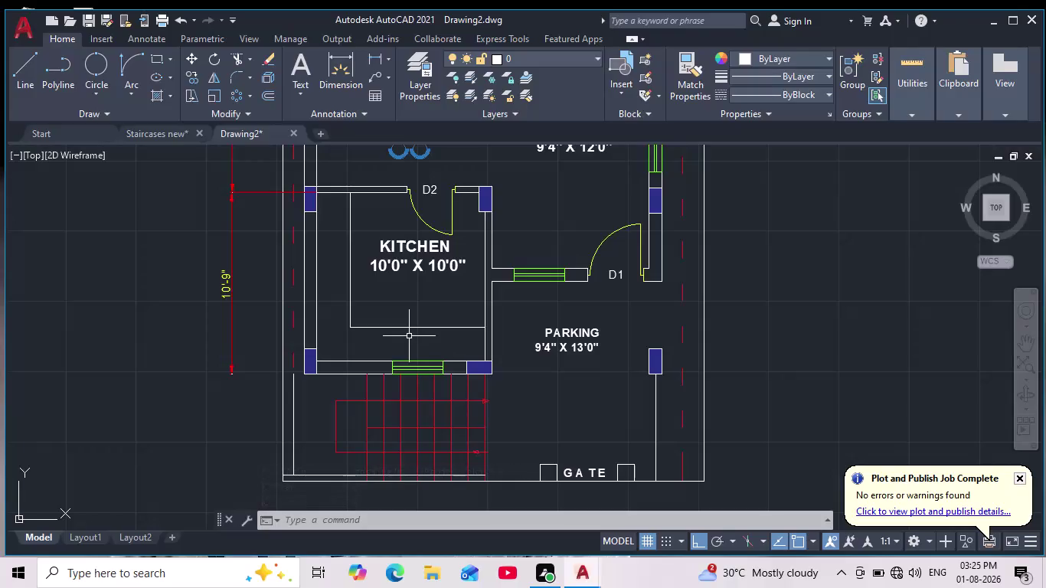
scroll(down, 3)
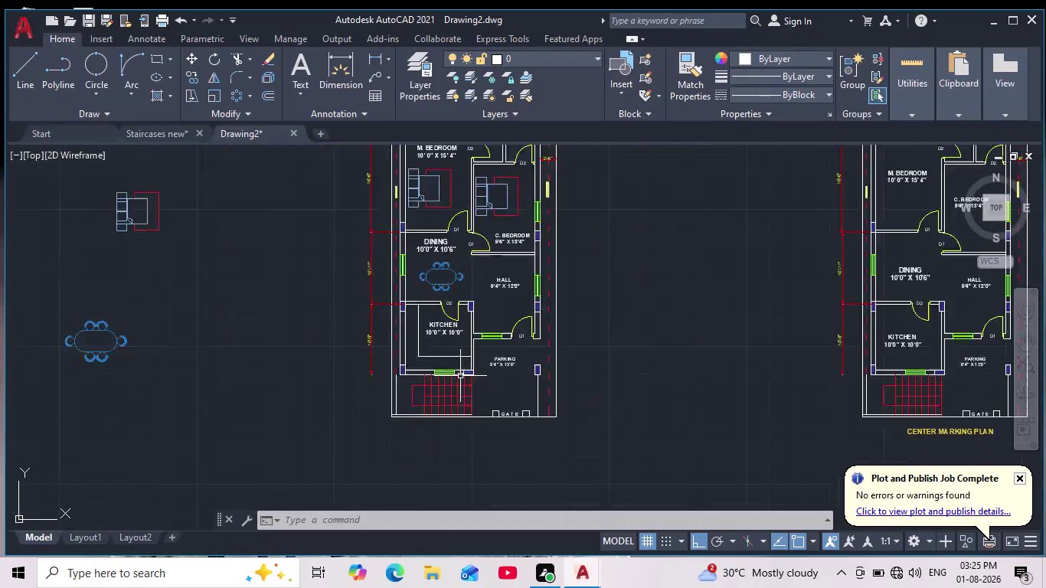
Draw a small rectangle by two corners in the blank area left of the plan.
scroll(up, 3)
middle_drag(437, 370, 547, 348)
scroll(up, 3)
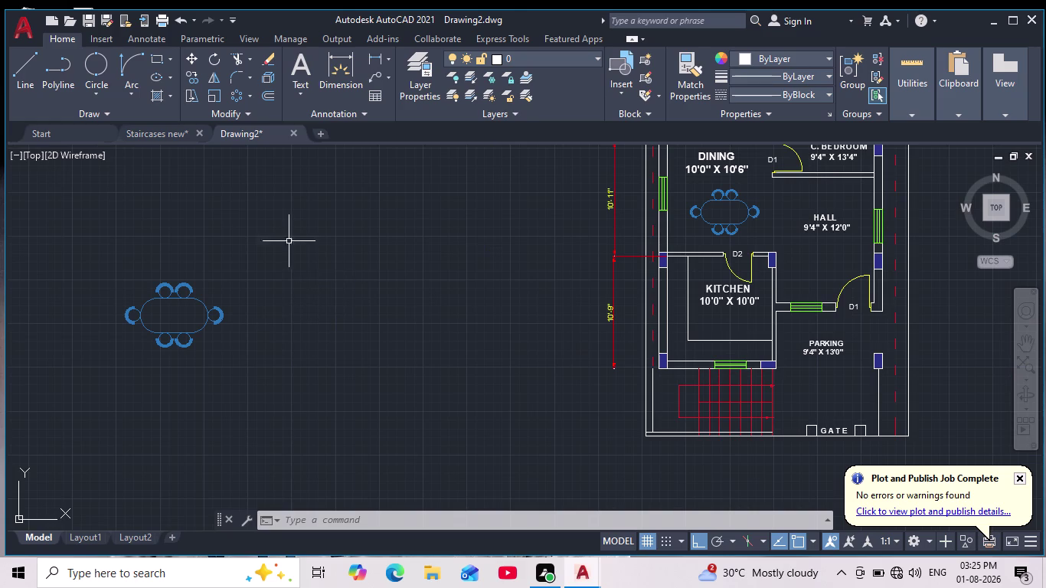
click(159, 59)
click(392, 314)
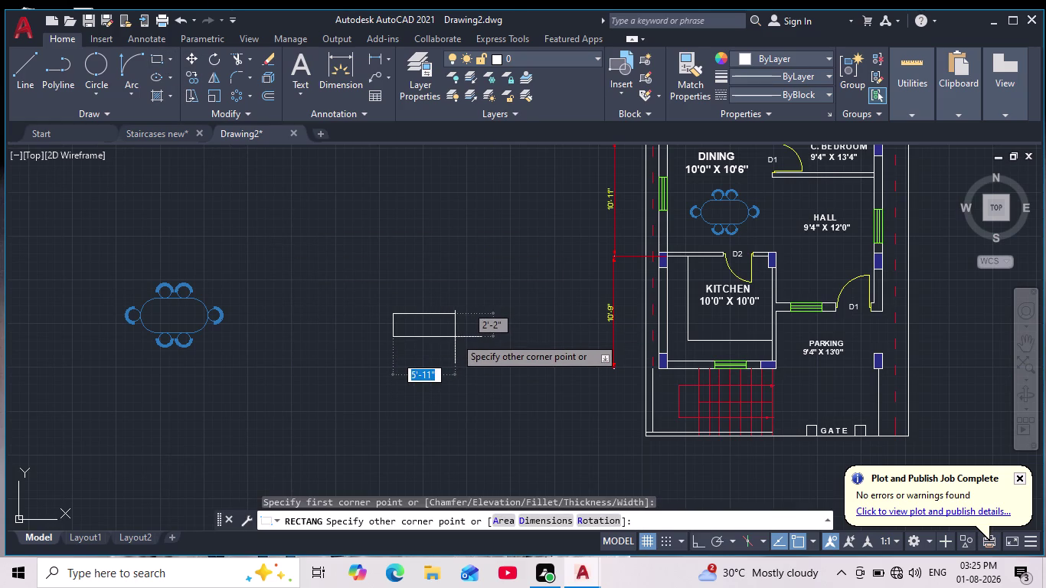
scroll(up, 3)
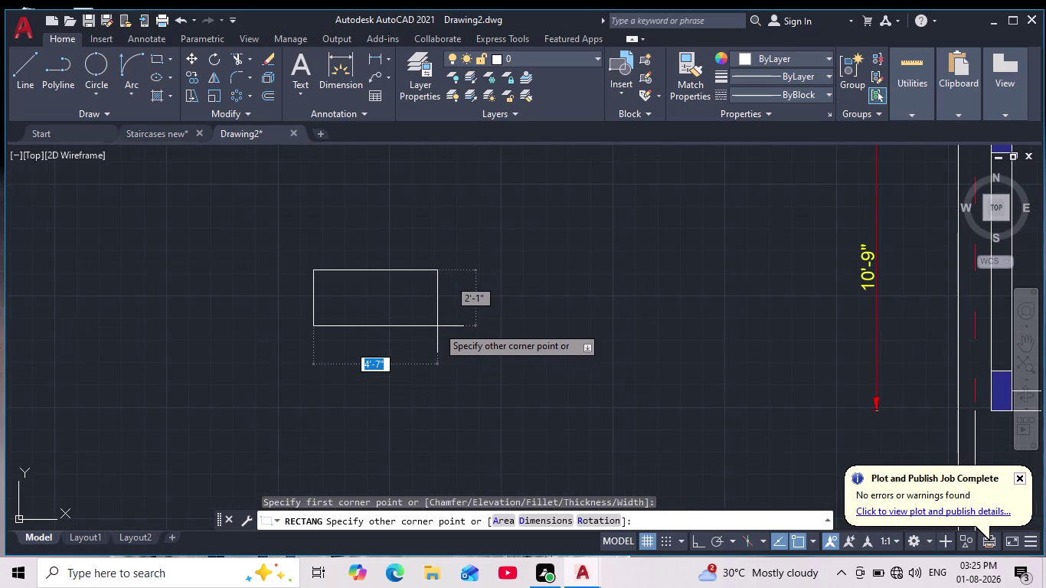
click(415, 325)
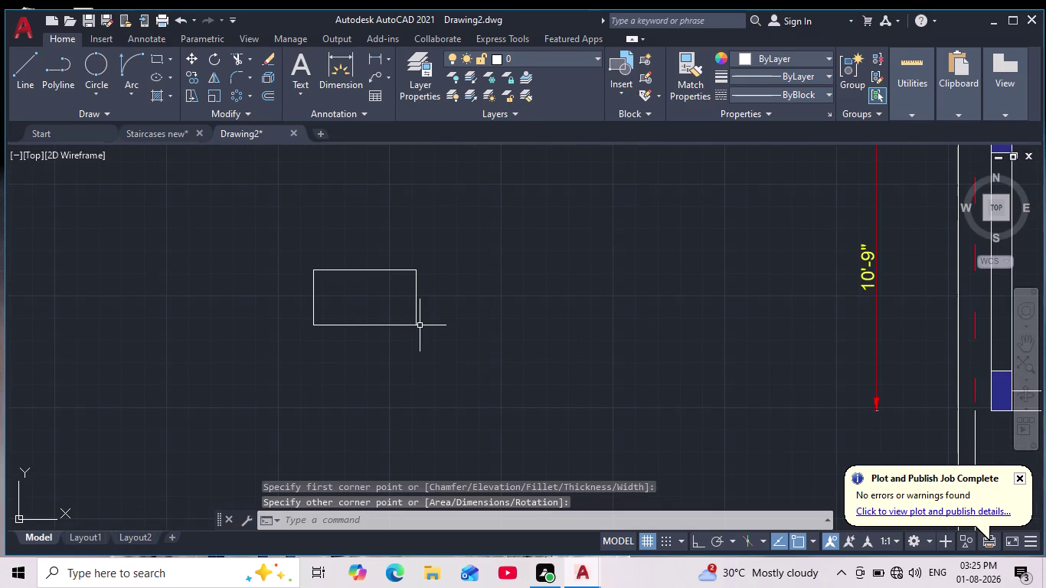
scroll(down, 3)
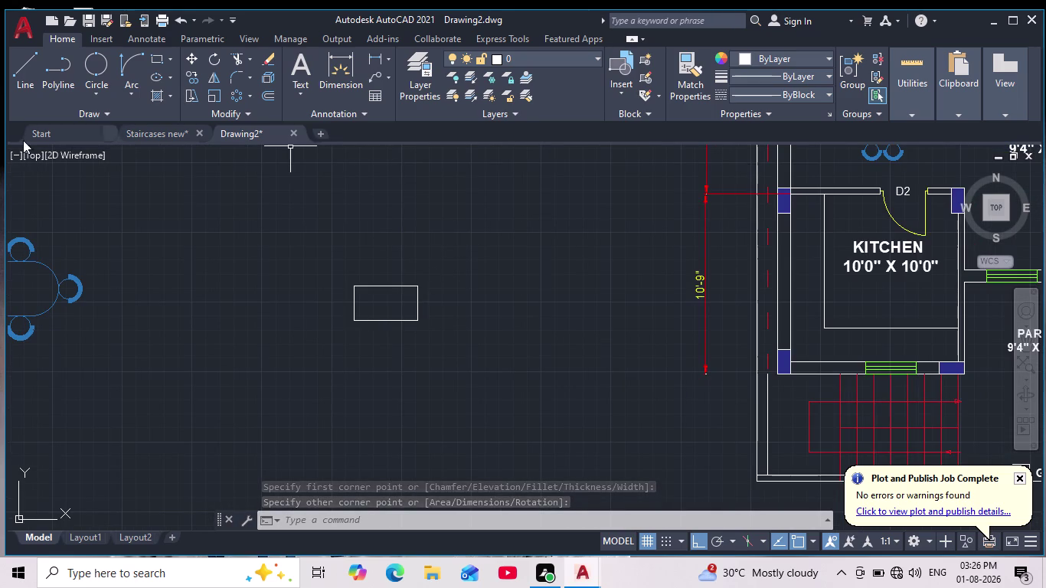
click(19, 78)
scroll(down, 3)
scroll(up, 3)
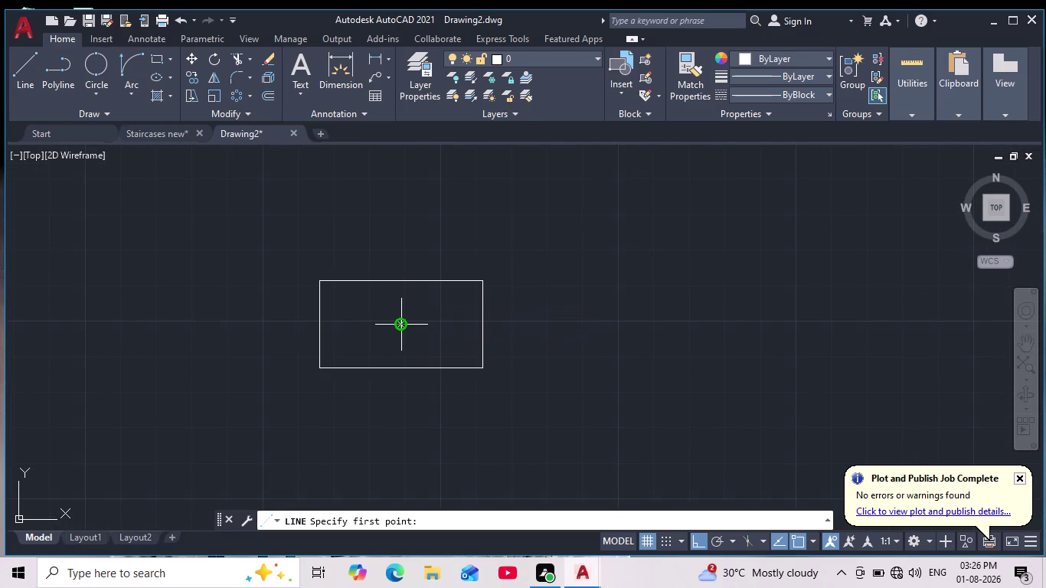
Draw a vertical dividing line through the small rectangle's centre.
click(405, 323)
click(403, 280)
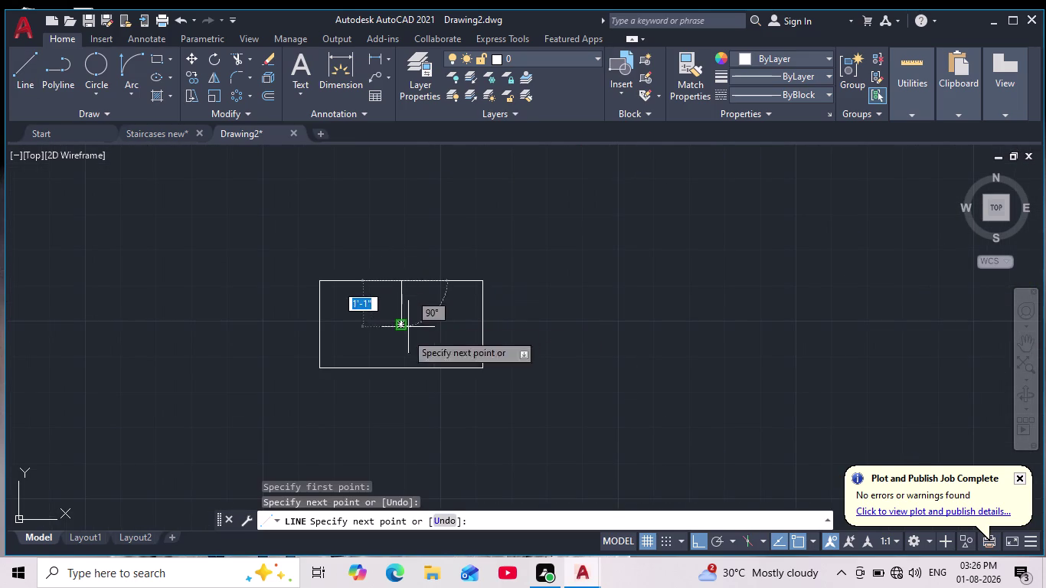
click(398, 363)
key(Escape)
drag(416, 350, 406, 357)
click(353, 373)
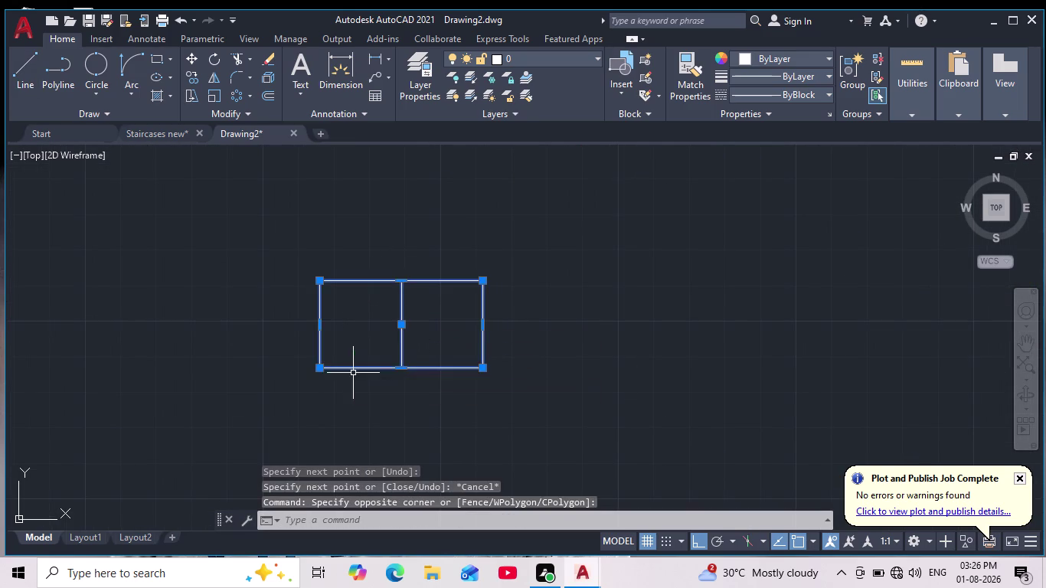
key(Escape)
Move the dividing line so it sits at the top edge's midpoint.
drag(435, 316, 417, 323)
click(381, 331)
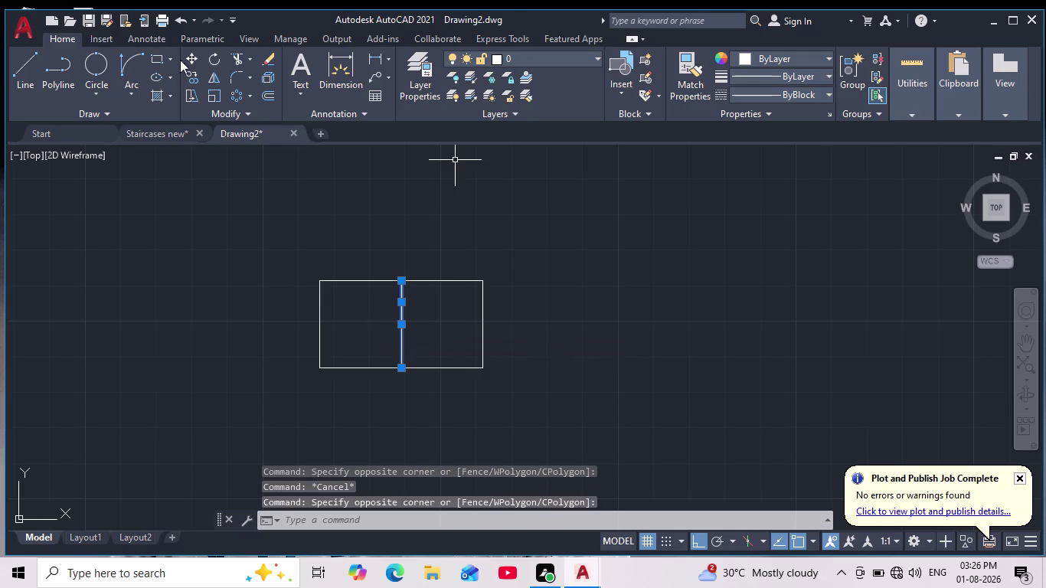
click(190, 59)
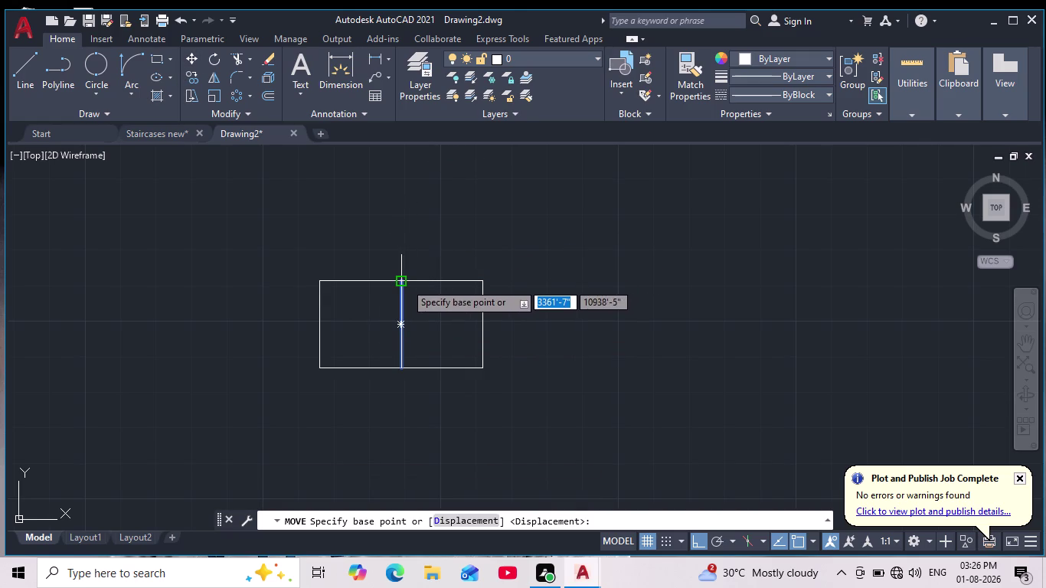
click(399, 282)
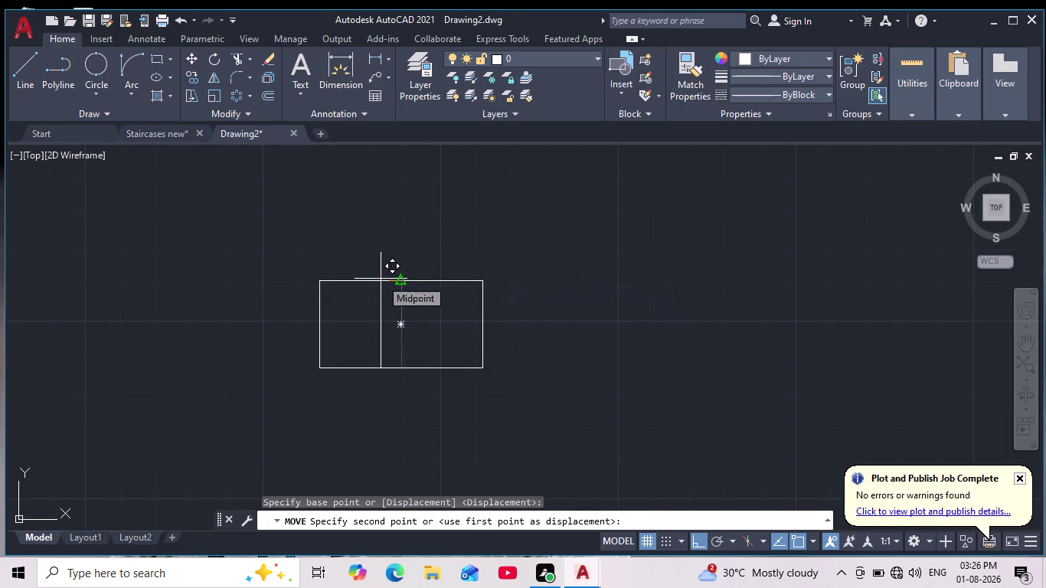
click(381, 279)
Move the middle dividing line 8" to the left.
click(413, 301)
click(384, 308)
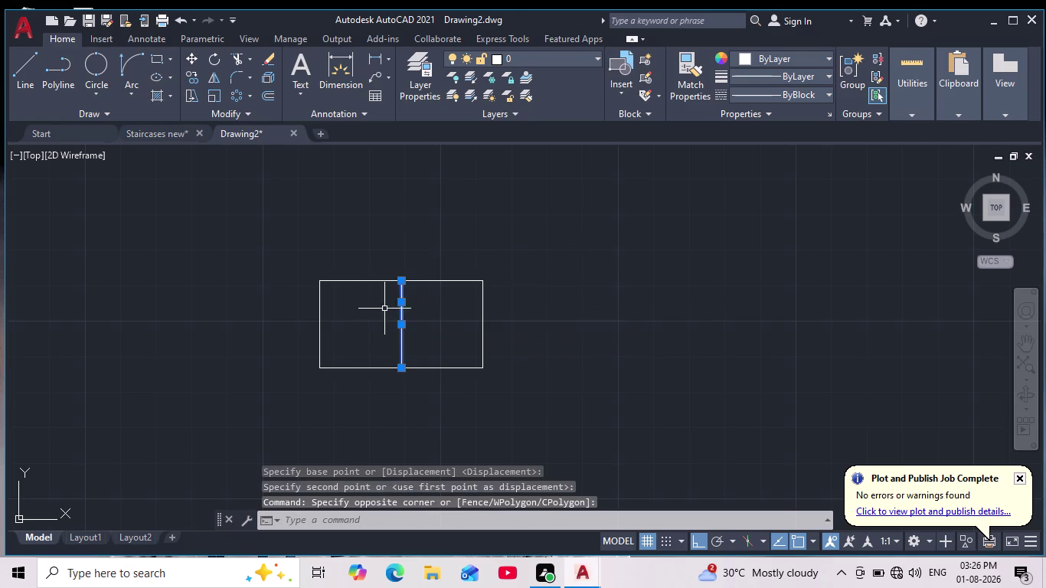
click(793, 544)
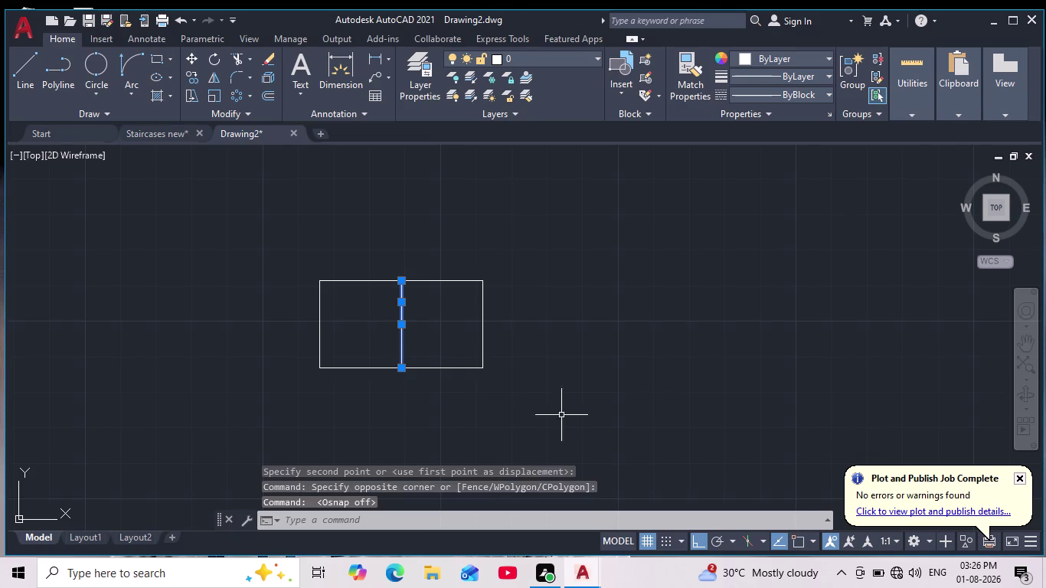
click(189, 56)
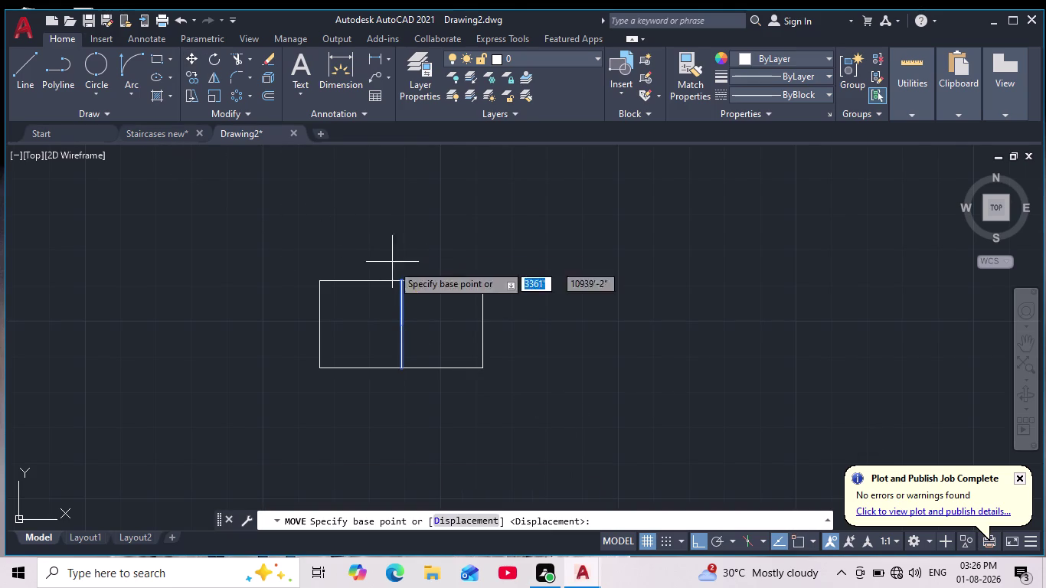
click(403, 280)
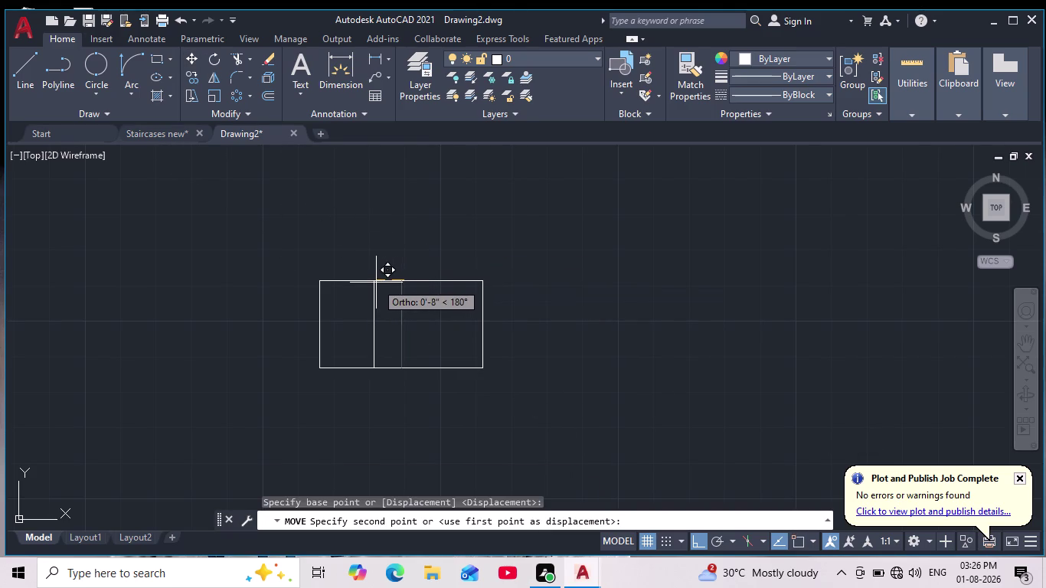
click(377, 283)
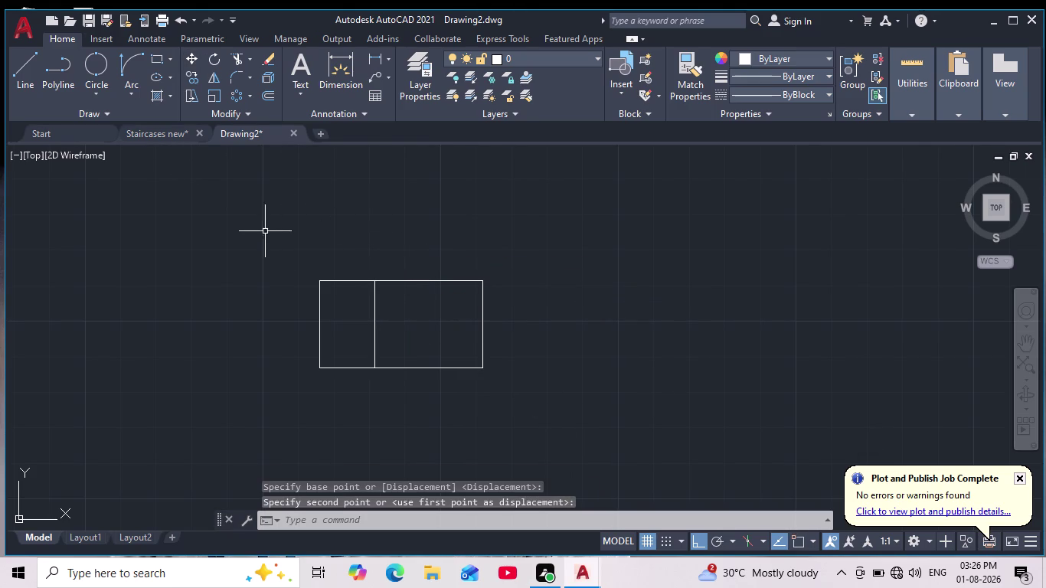
key(Escape)
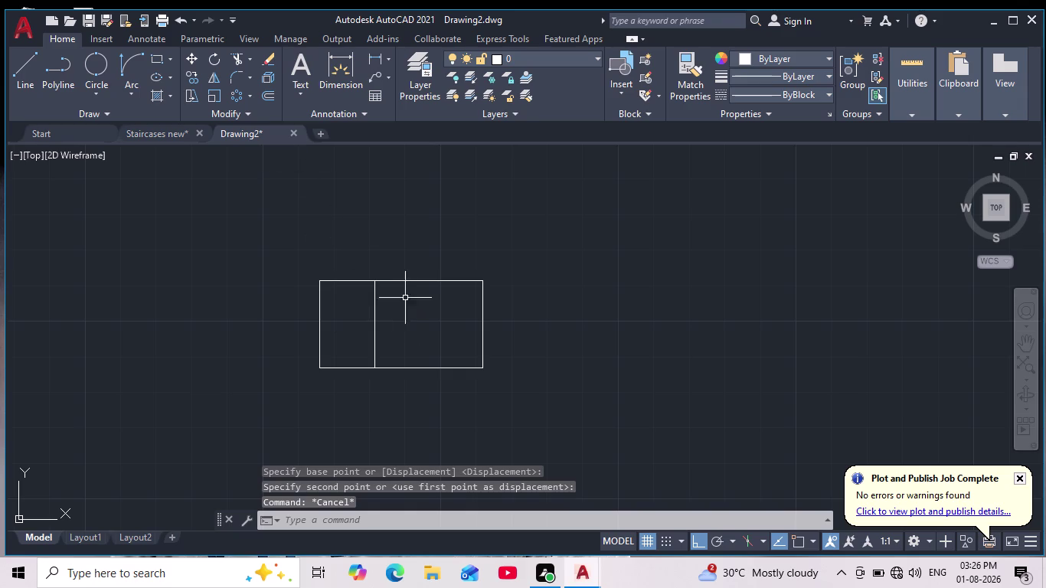
click(417, 329)
click(333, 342)
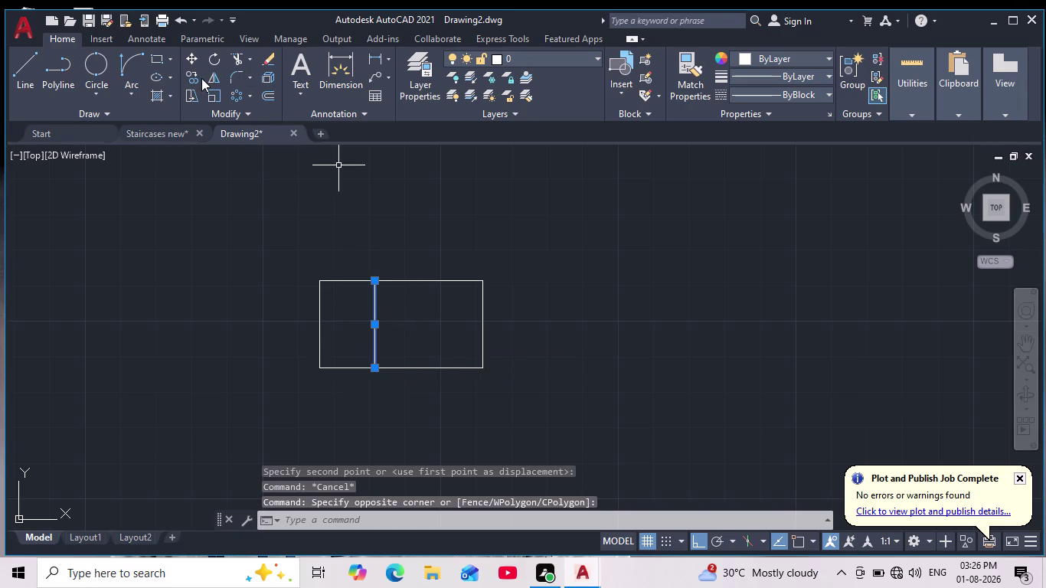
Copy the dividing line 1'-2" to the right.
click(191, 80)
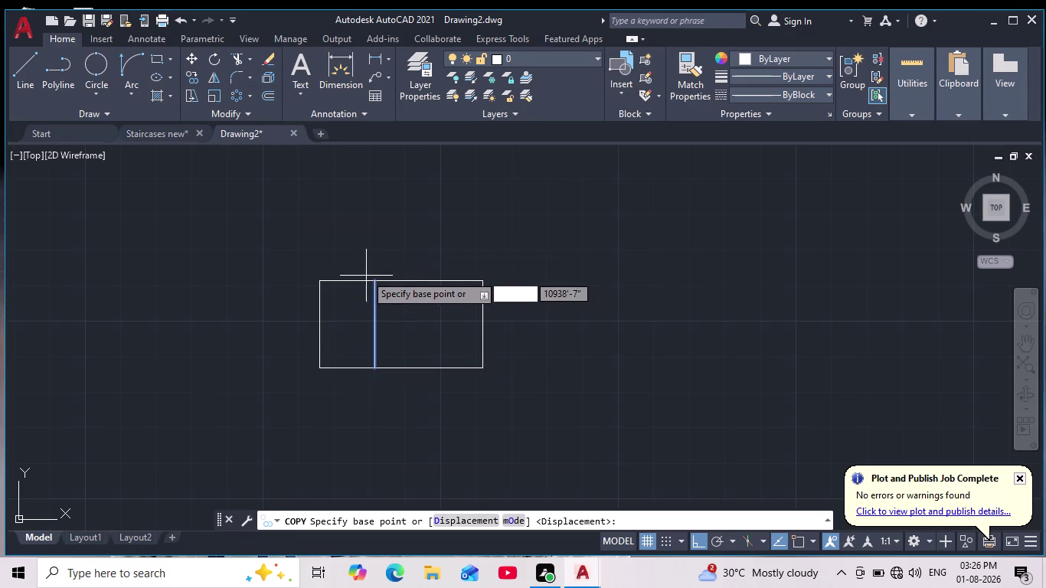
click(376, 283)
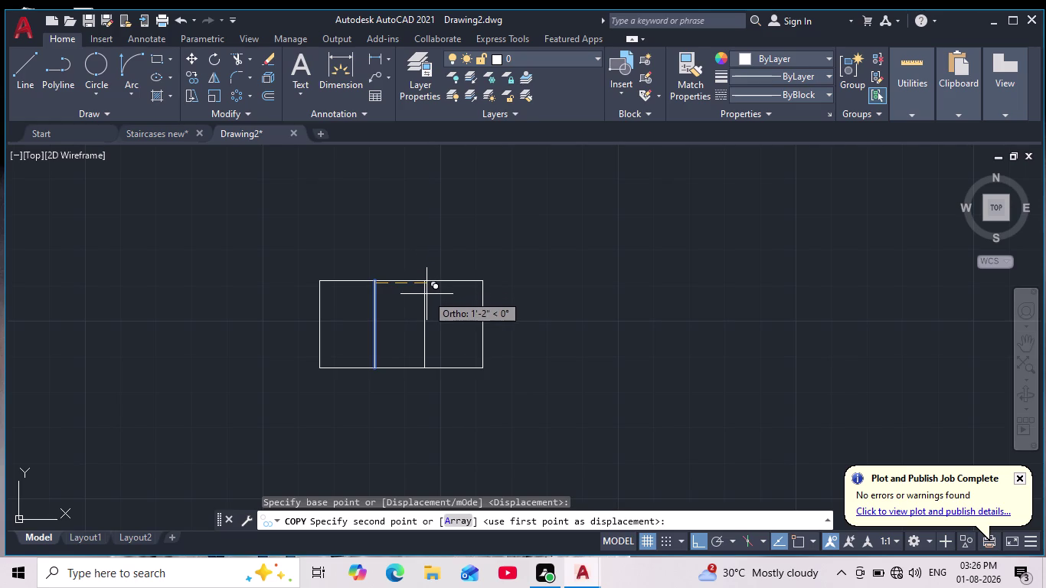
click(423, 295)
key(Escape)
scroll(down, 3)
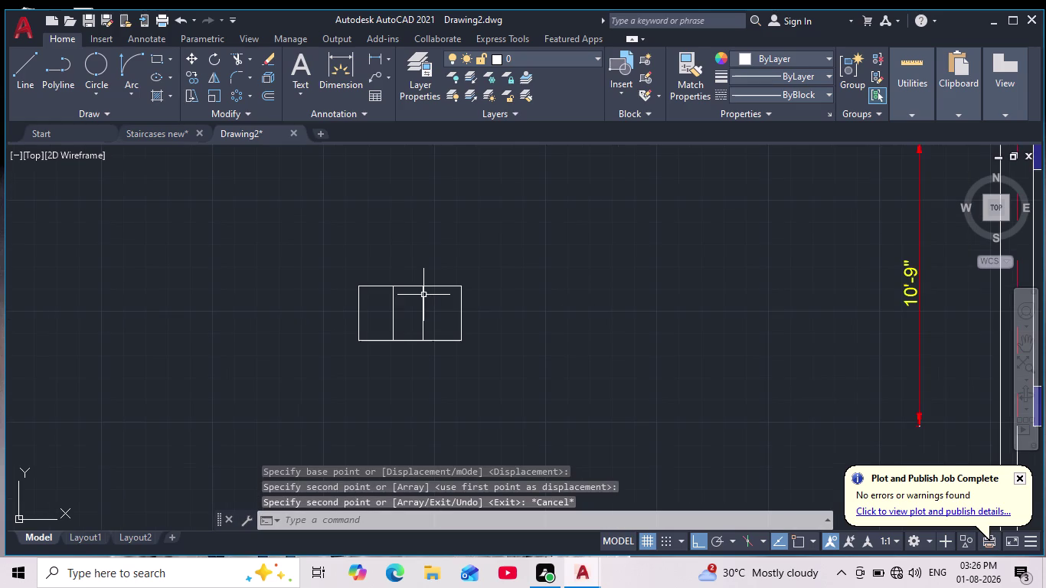
With object snap on, draw a horizontal line from the right edge's midpoint to the copied line.
click(32, 71)
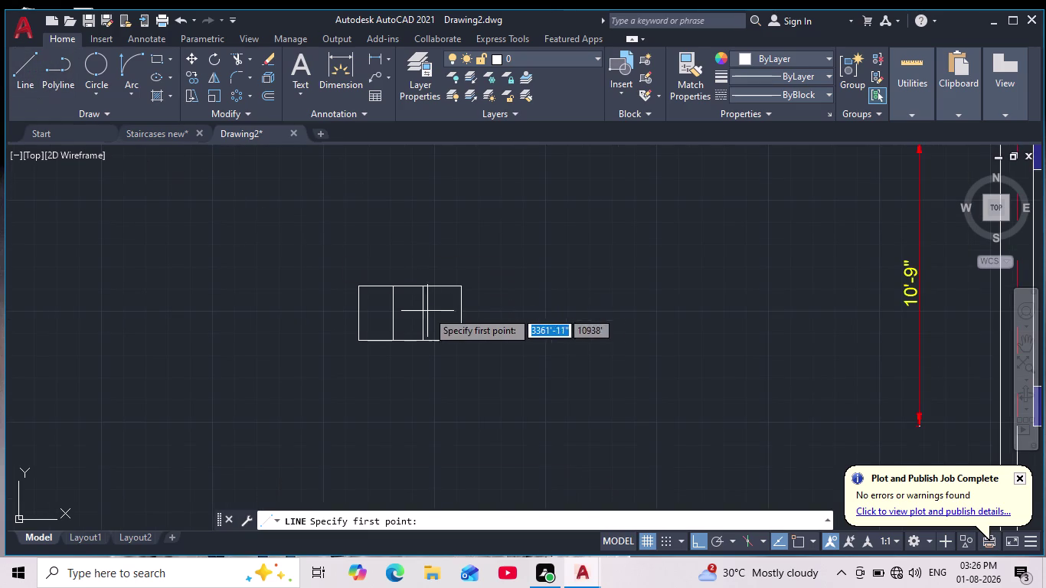
scroll(up, 3)
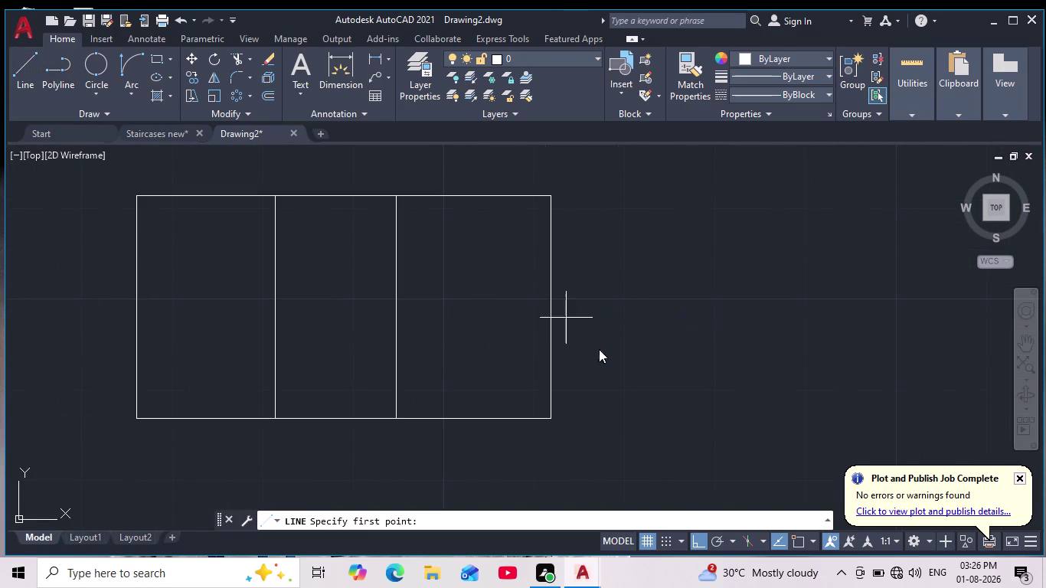
click(803, 540)
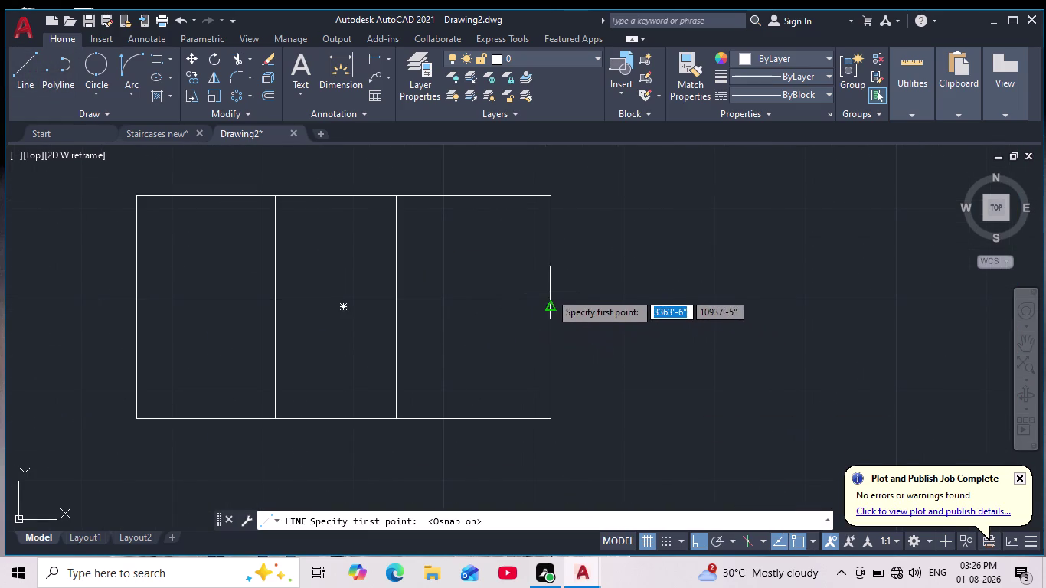
click(547, 306)
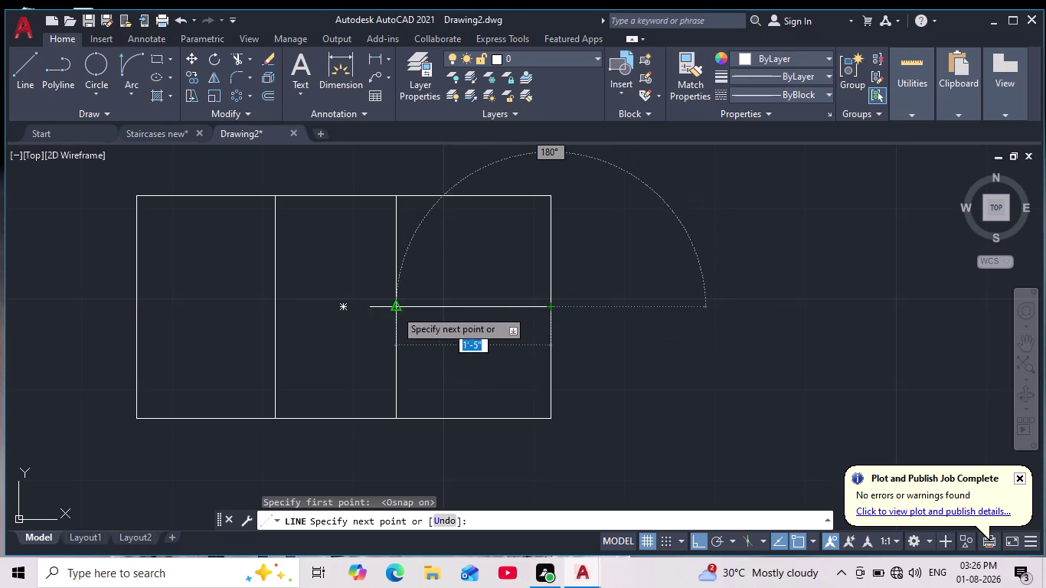
click(397, 311)
key(Escape)
scroll(down, 3)
scroll(down, 3)
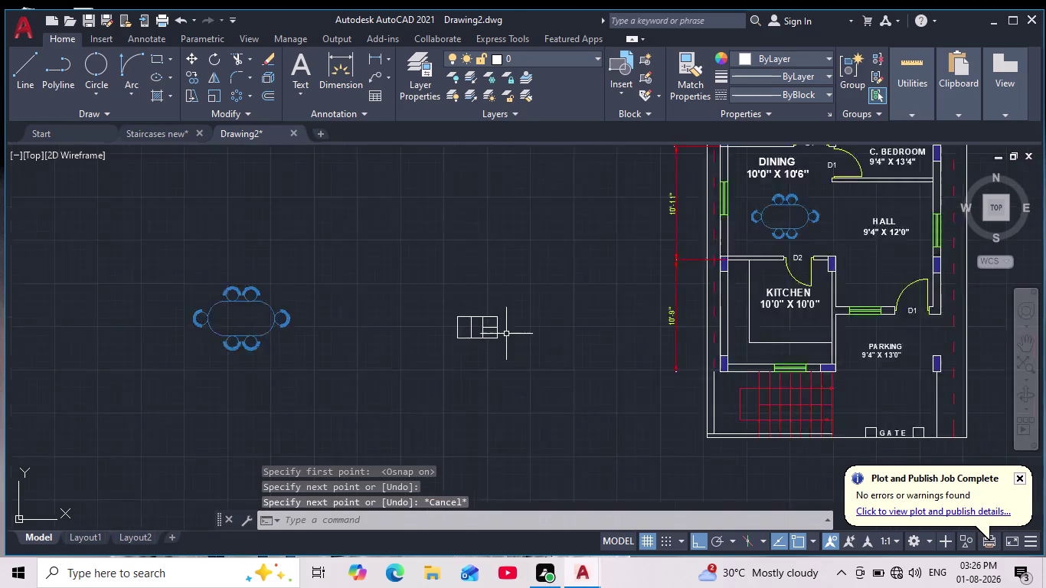
scroll(down, 3)
scroll(up, 3)
middle_drag(482, 333, 460, 378)
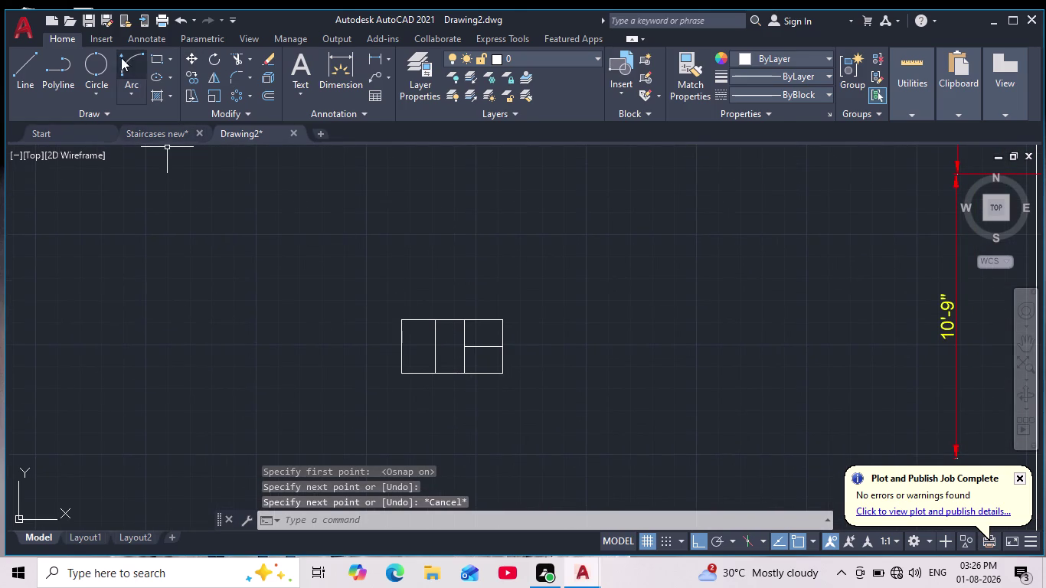
Draw a circle centred in the upper right compartment.
click(99, 89)
click(106, 122)
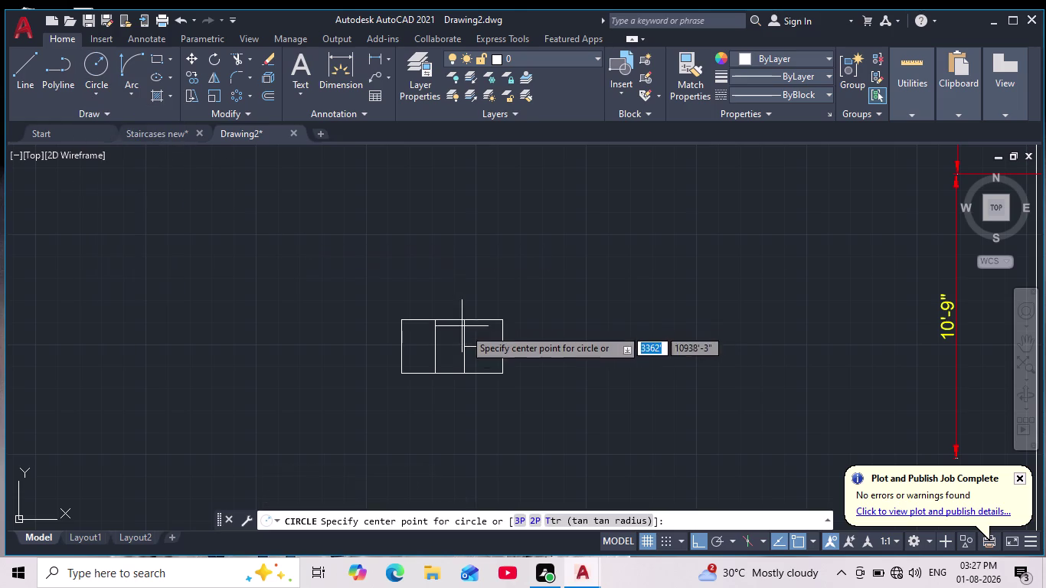
scroll(up, 3)
click(489, 312)
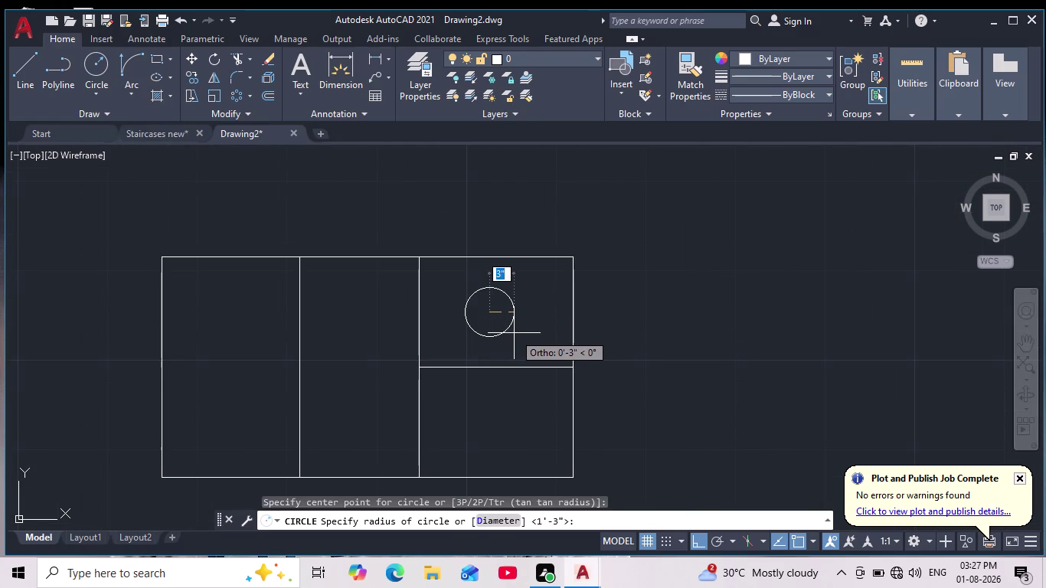
click(515, 333)
scroll(down, 3)
middle_drag(503, 356, 463, 329)
scroll(down, 3)
scroll(up, 3)
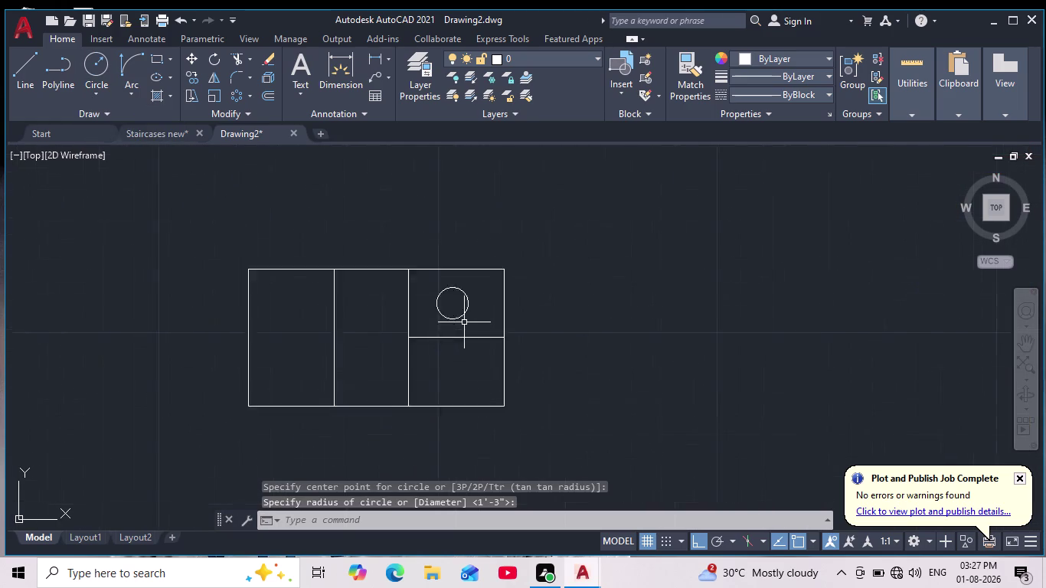
scroll(up, 3)
Copy the circle into the lower right compartment, then undo the copy.
click(491, 268)
click(396, 321)
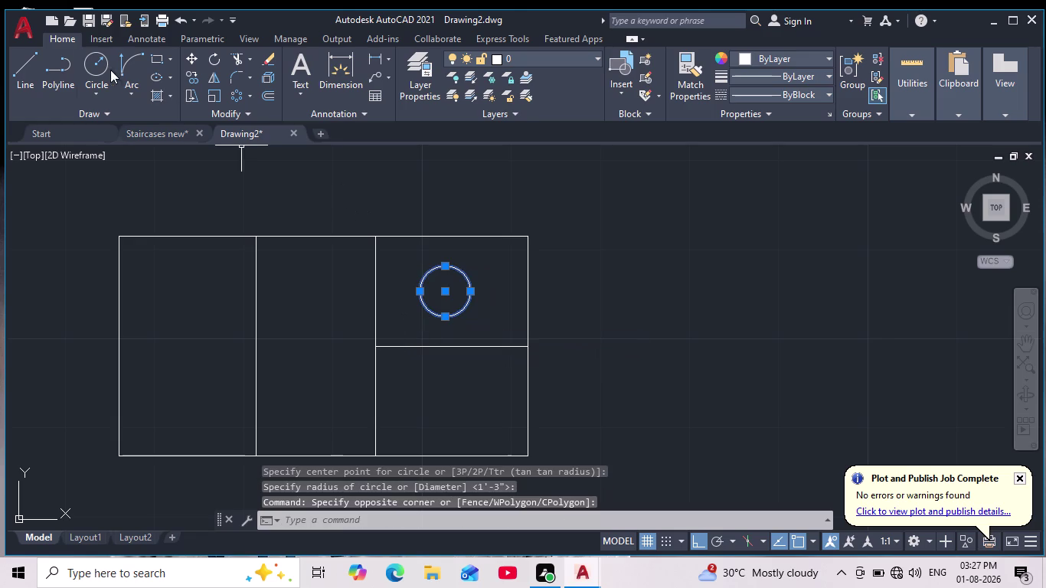
click(192, 76)
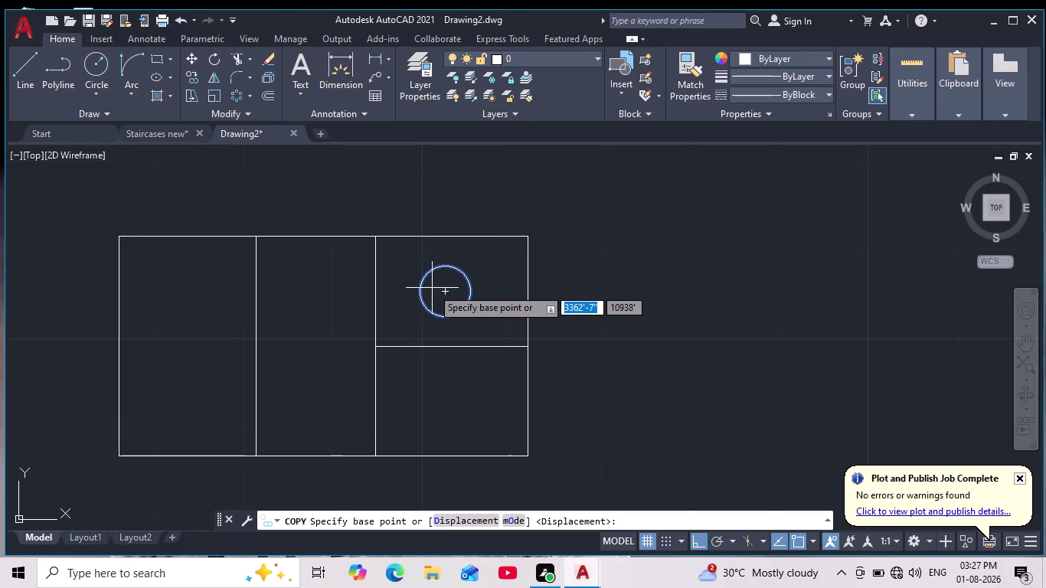
click(446, 292)
click(470, 402)
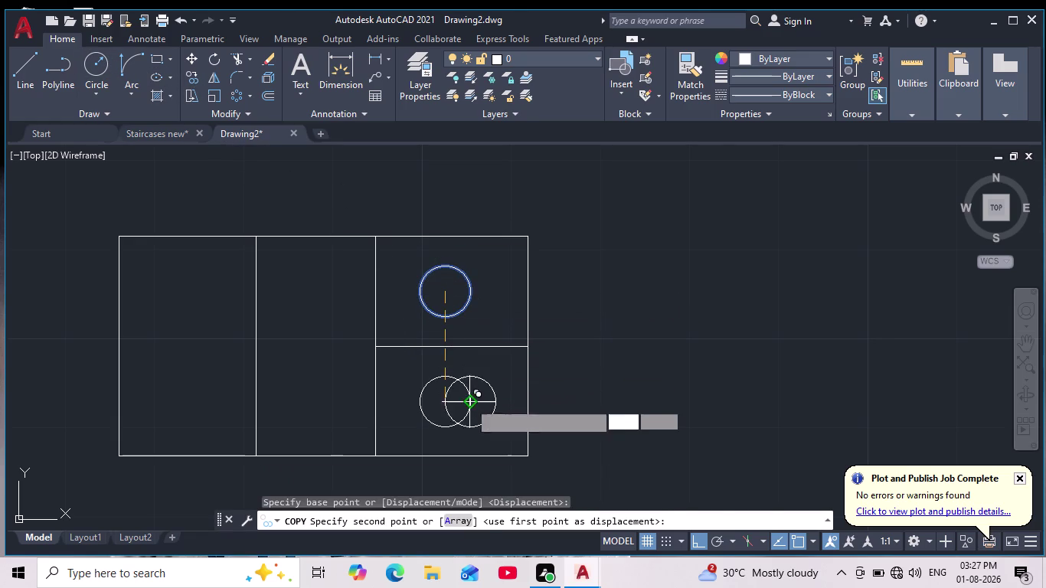
scroll(down, 3)
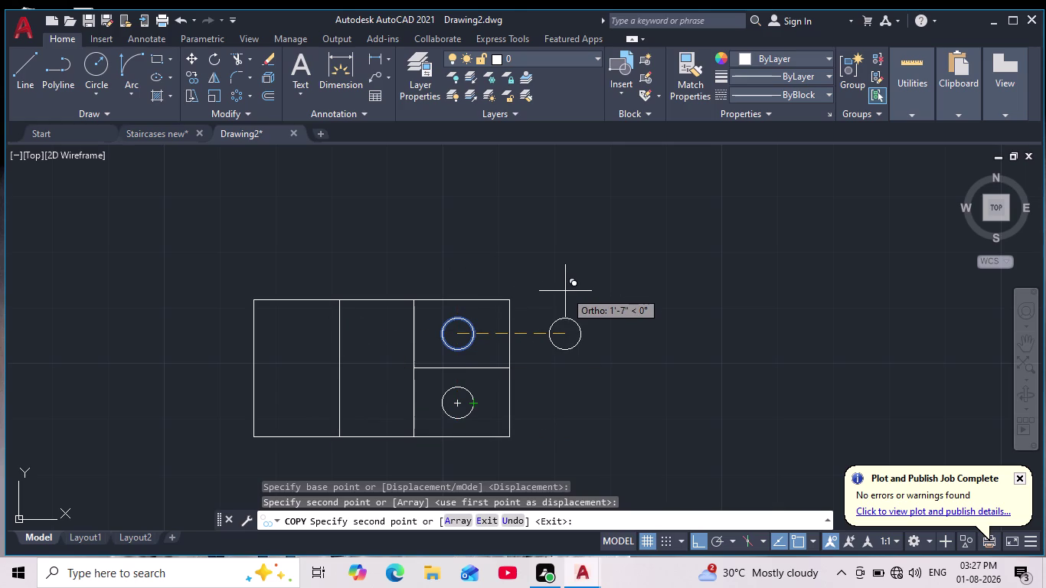
key(Escape)
key(ctrl+z)
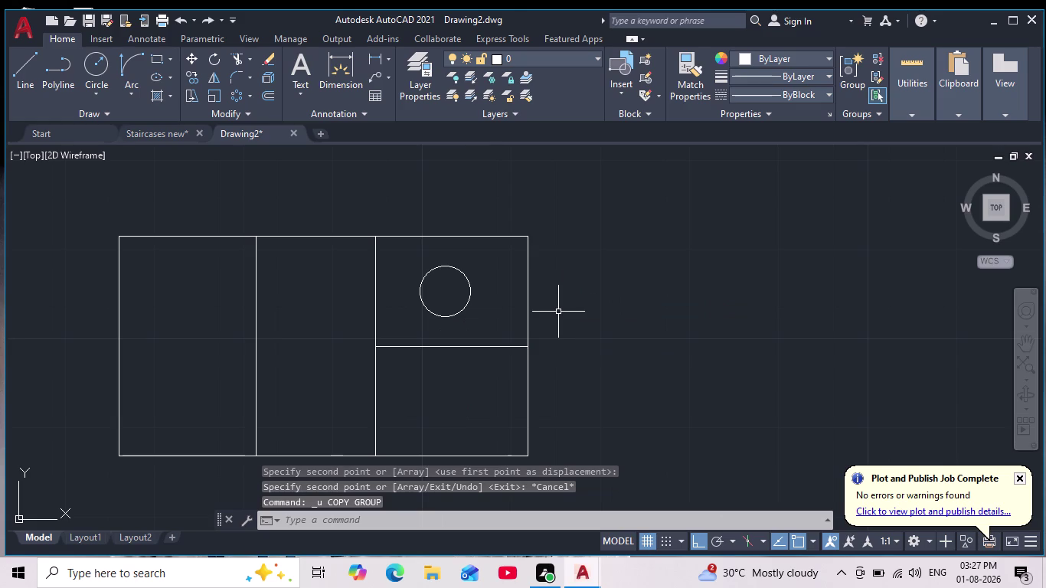
Start a vertical line at the circle's top quadrant.
scroll(up, 3)
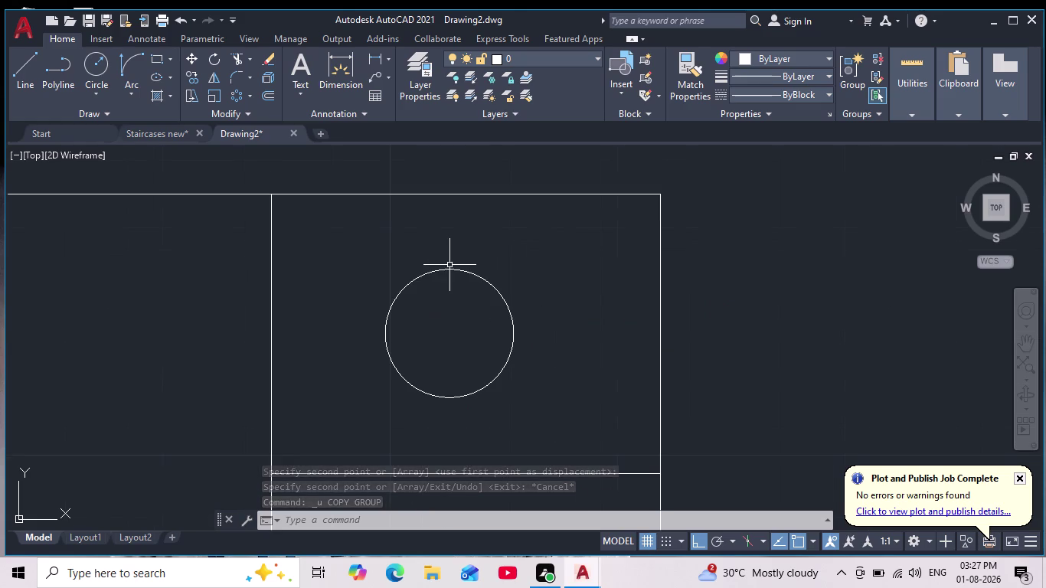
middle_drag(452, 283, 459, 319)
scroll(down, 3)
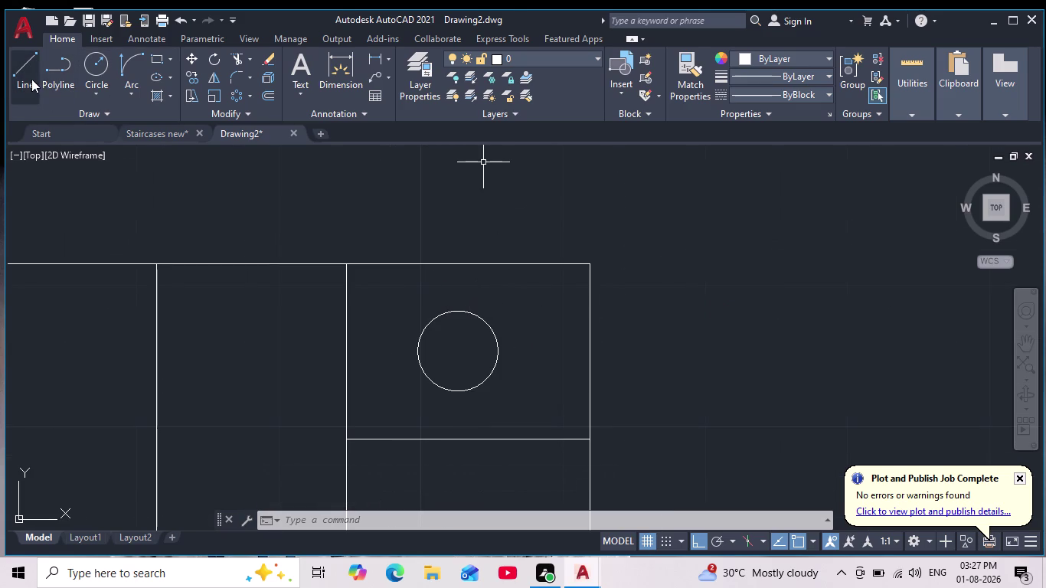
click(27, 68)
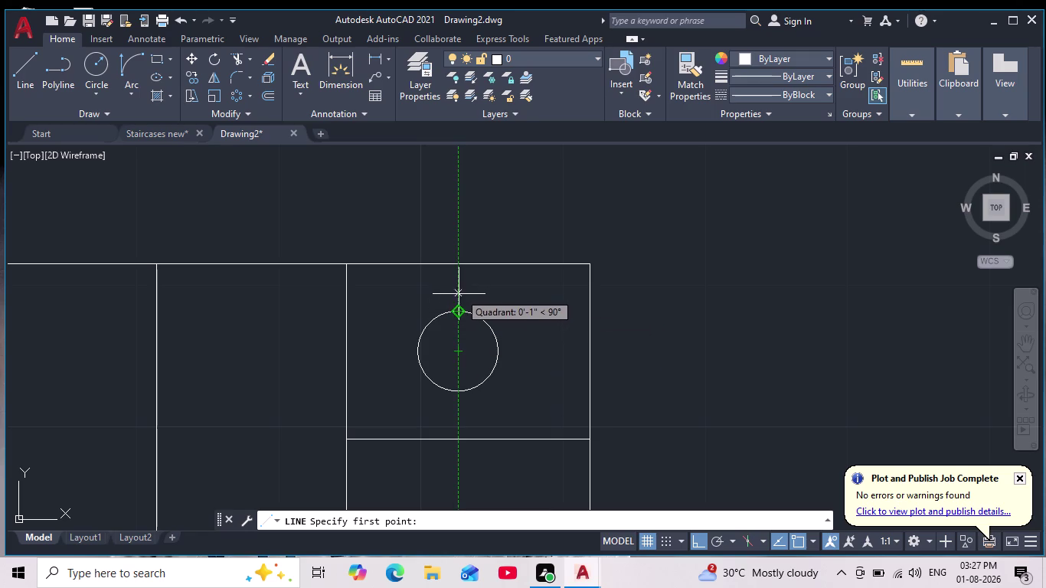
click(461, 314)
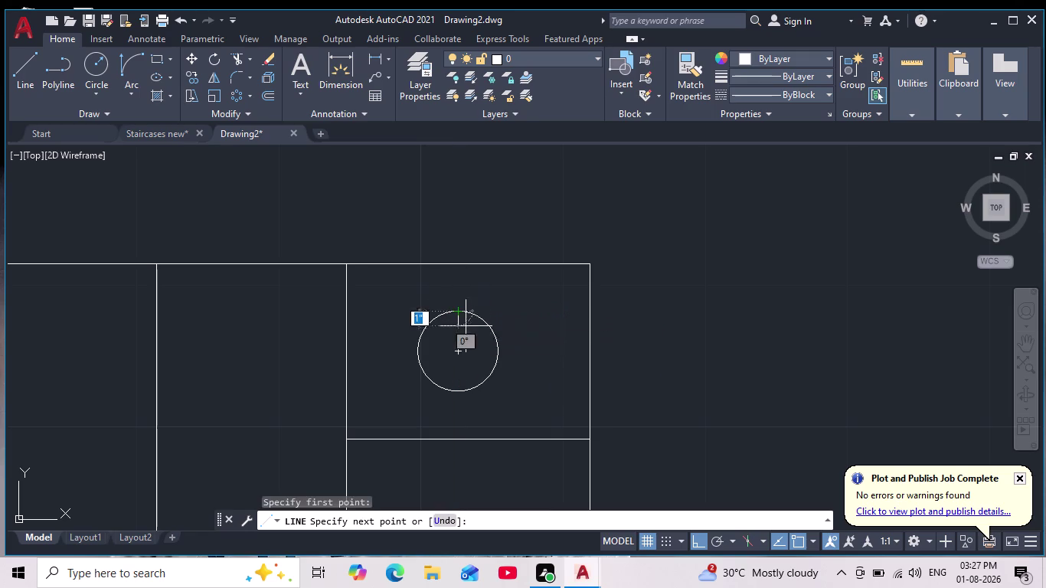
middle_drag(465, 329, 474, 303)
End the vertical line at the circle's bottom and draw a horizontal line edge to edge.
click(470, 362)
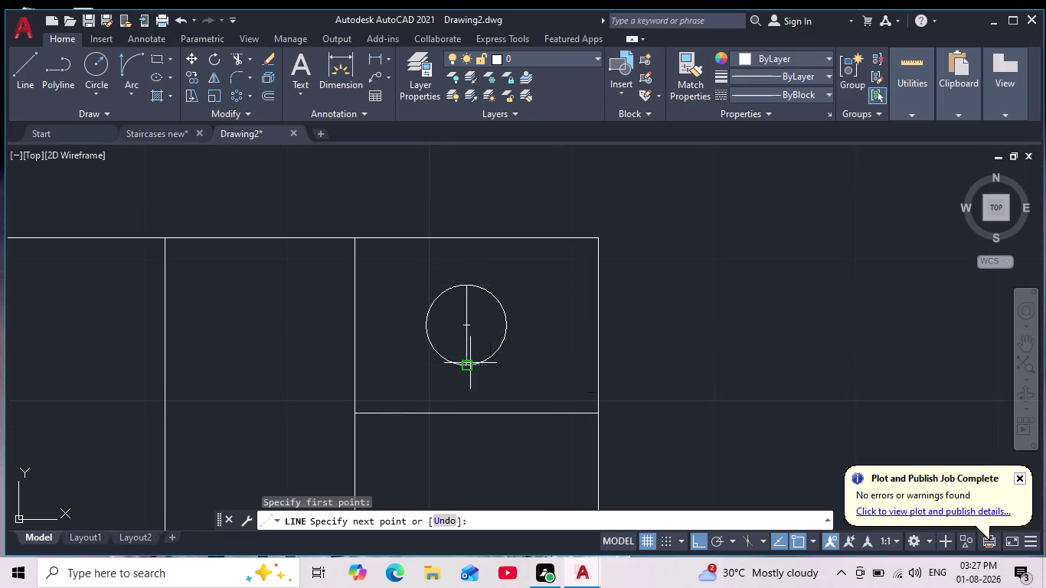
key(Escape)
key(space)
scroll(up, 3)
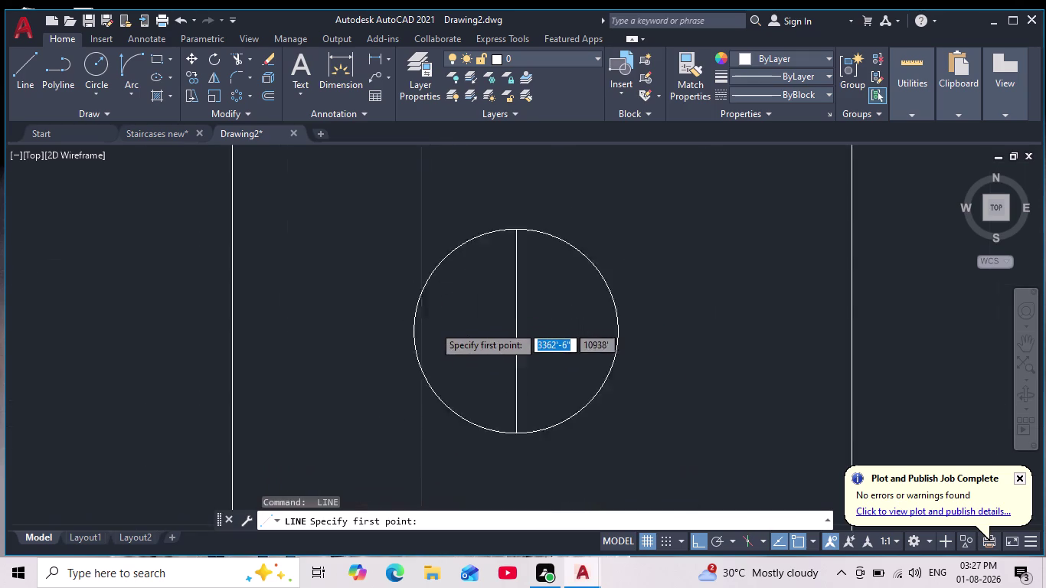
click(404, 337)
middle_drag(592, 335, 508, 319)
scroll(down, 3)
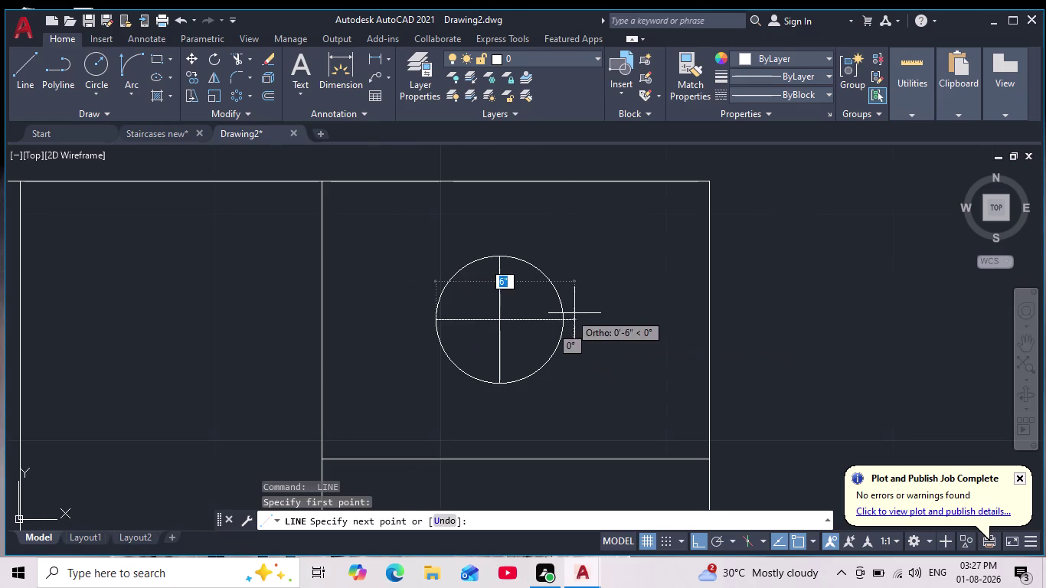
click(560, 321)
key(Escape)
Offset the horizontal and vertical centre lines by 1 to both sides.
key(o)
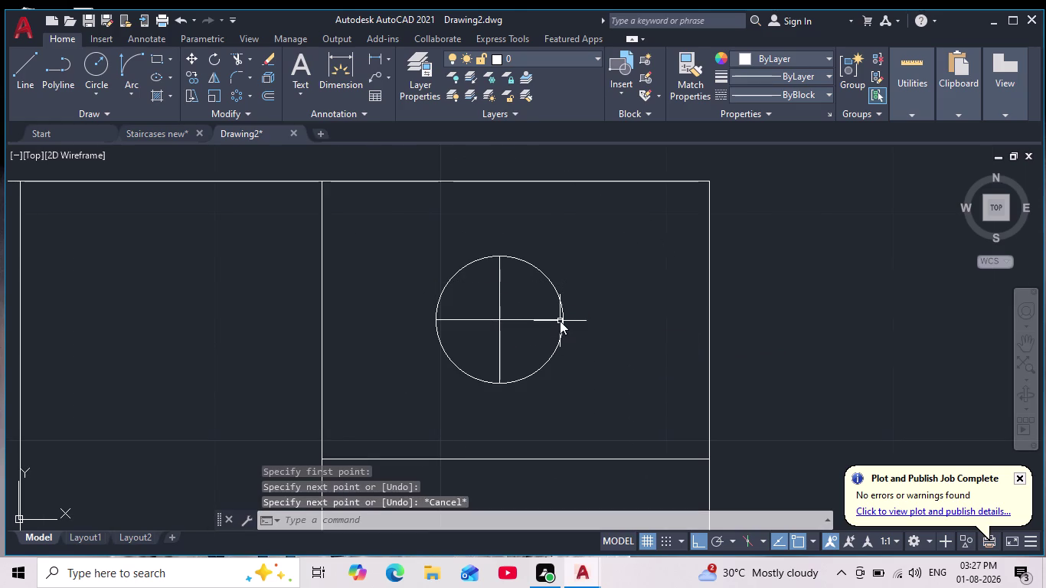
key(Return)
key(1)
key(Return)
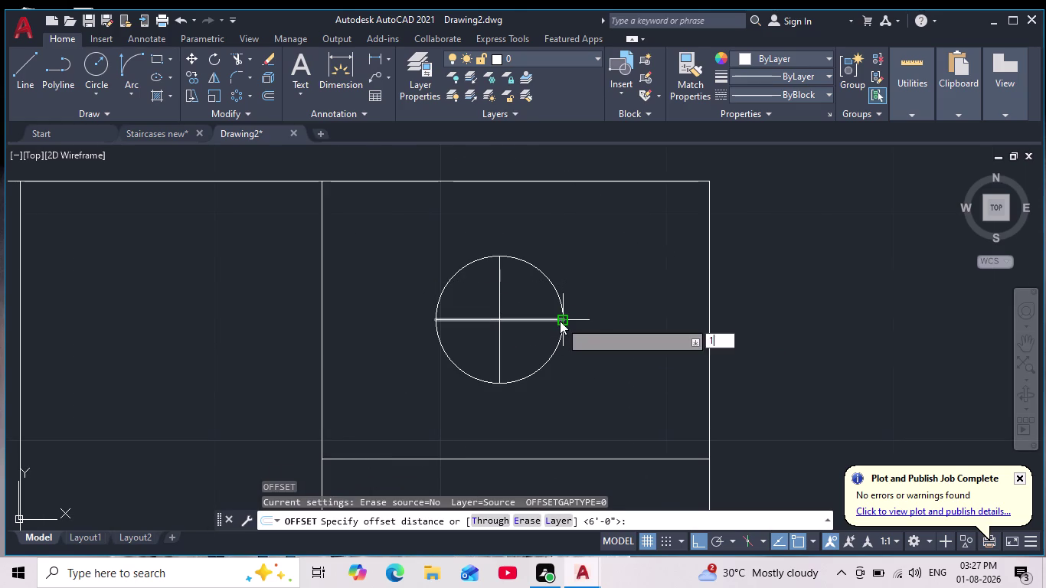
click(454, 319)
click(450, 341)
click(460, 320)
click(461, 294)
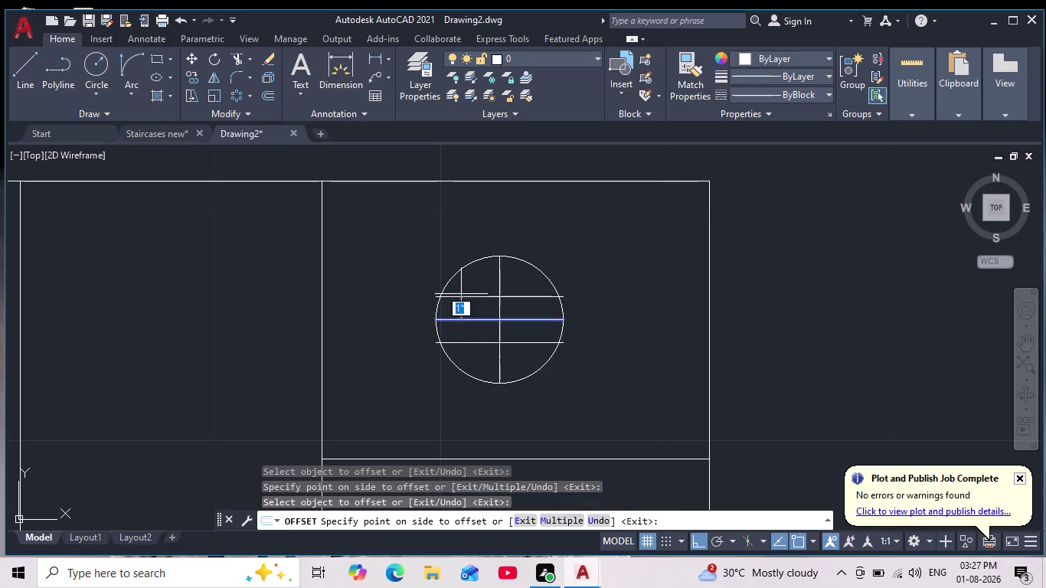
click(499, 277)
click(512, 278)
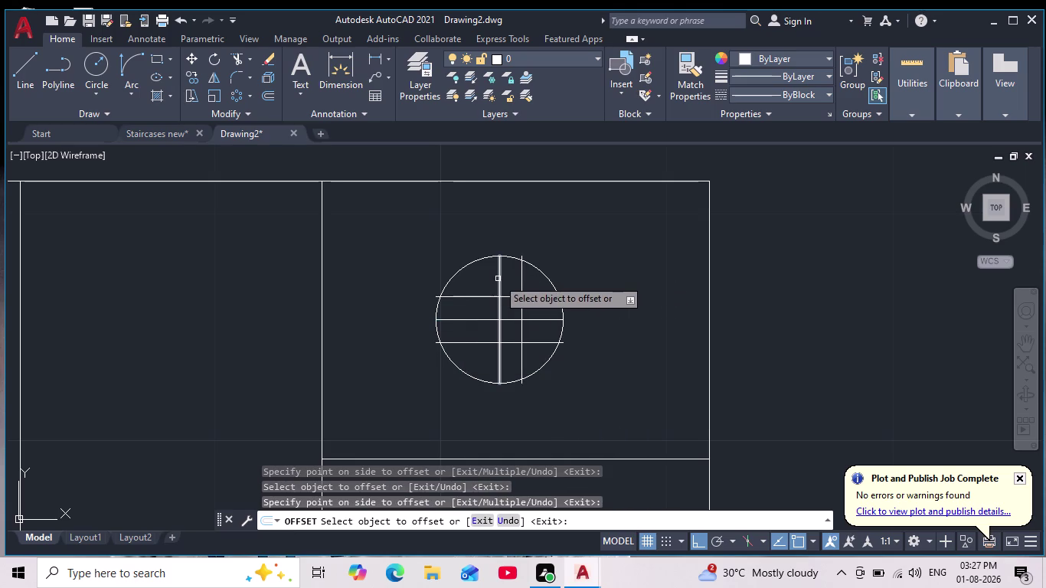
click(499, 279)
click(483, 277)
key(Escape)
Delete the original horizontal and vertical centre lines.
click(511, 288)
click(496, 276)
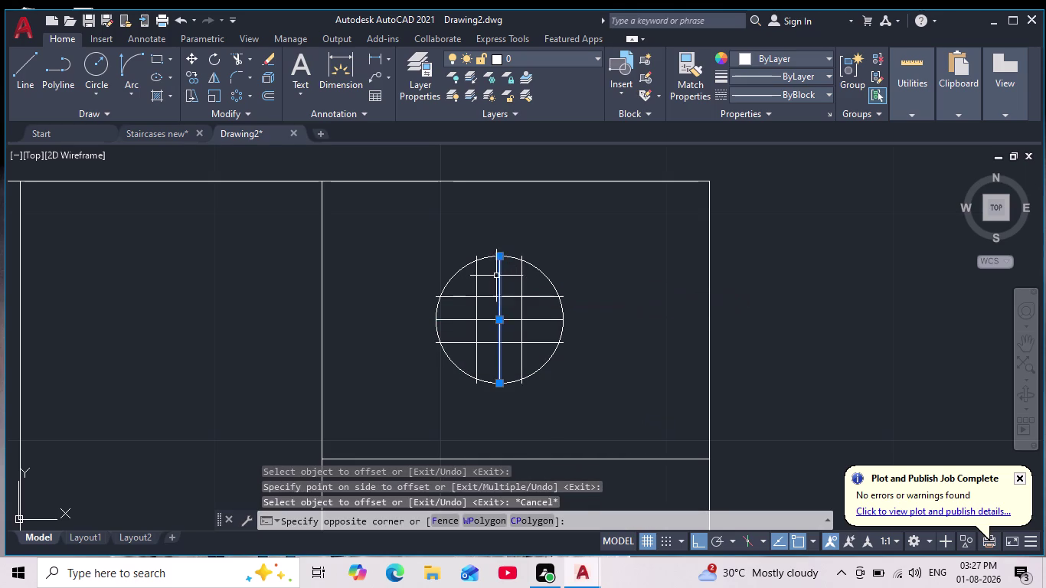
click(490, 326)
click(486, 311)
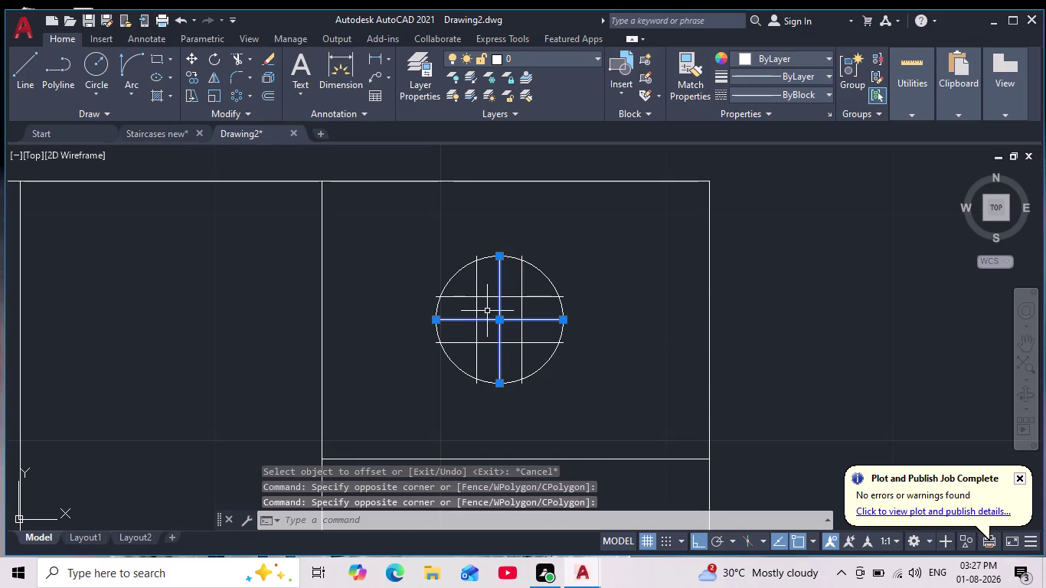
key(Delete)
scroll(down, 3)
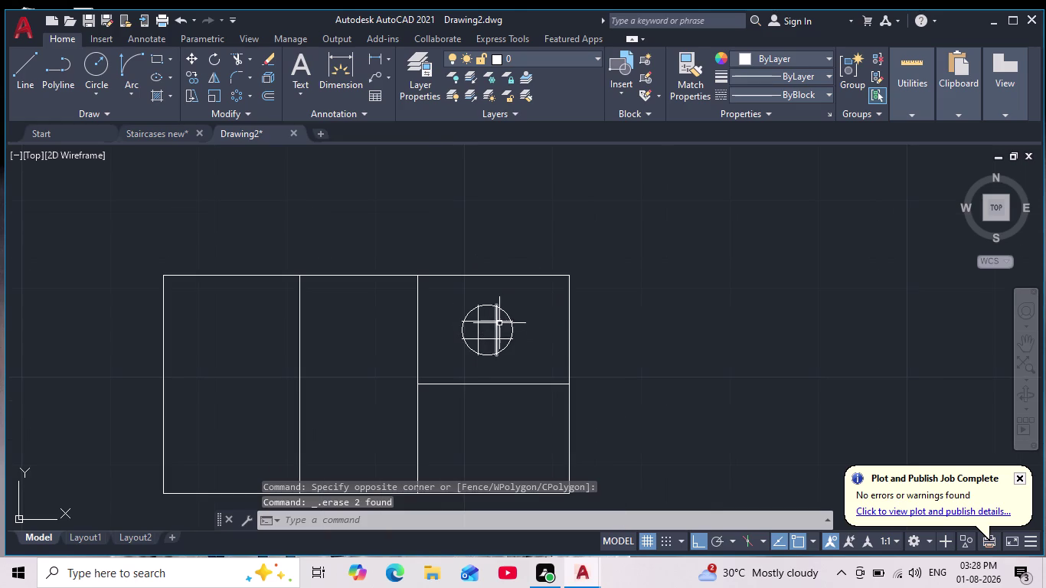
click(227, 79)
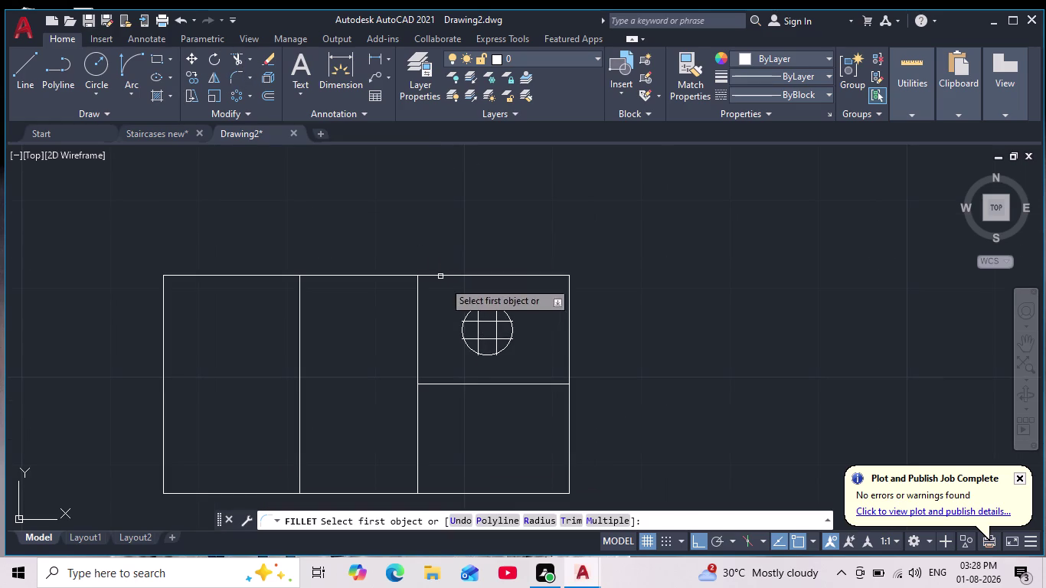
Round the top ends of the two vertical lines with a zero-radius fillet.
scroll(up, 3)
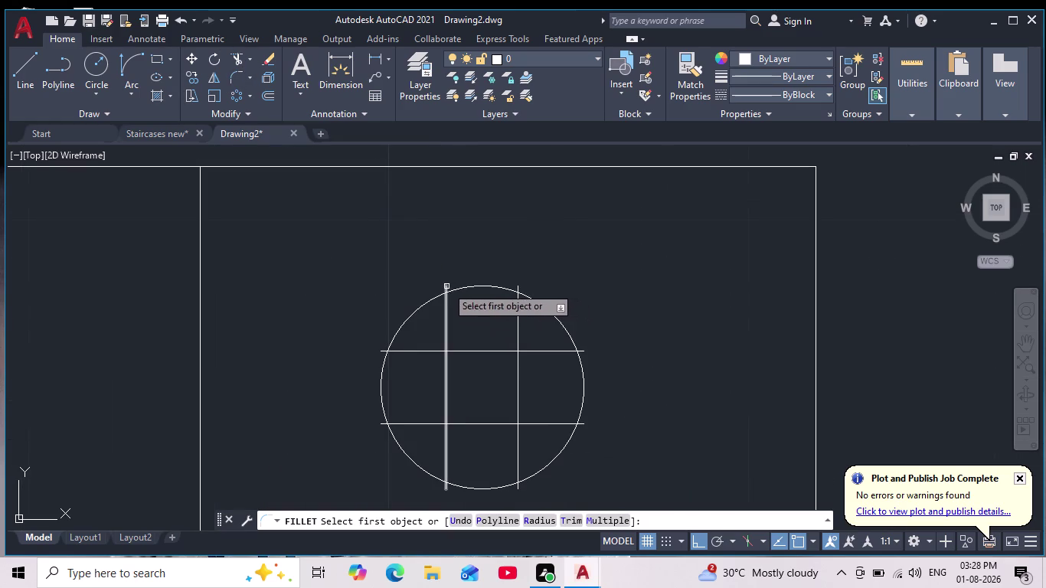
click(446, 286)
click(518, 285)
middle_drag(535, 276, 522, 257)
scroll(down, 3)
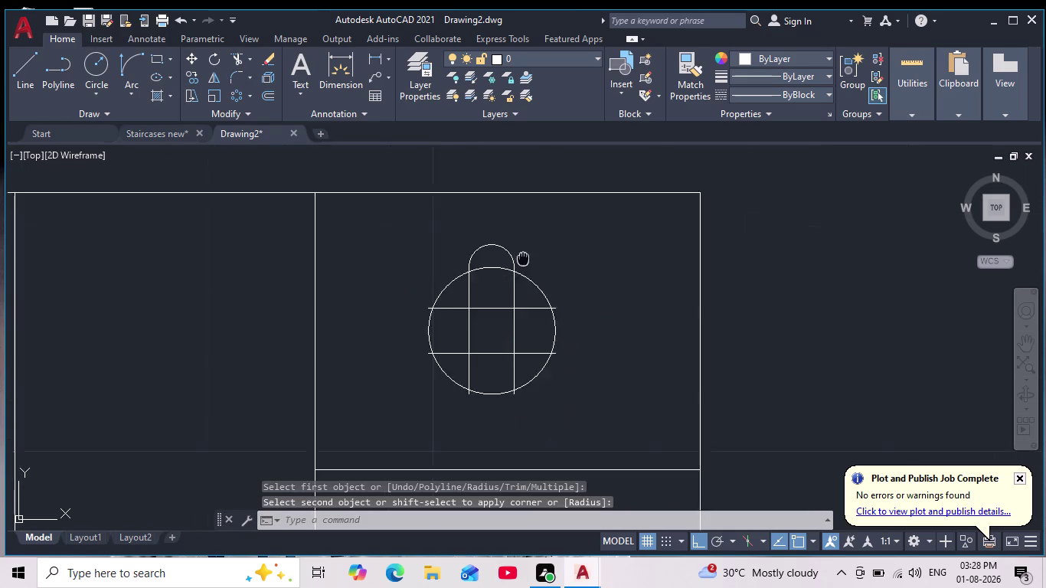
middle_drag(521, 257, 520, 255)
scroll(down, 3)
scroll(up, 3)
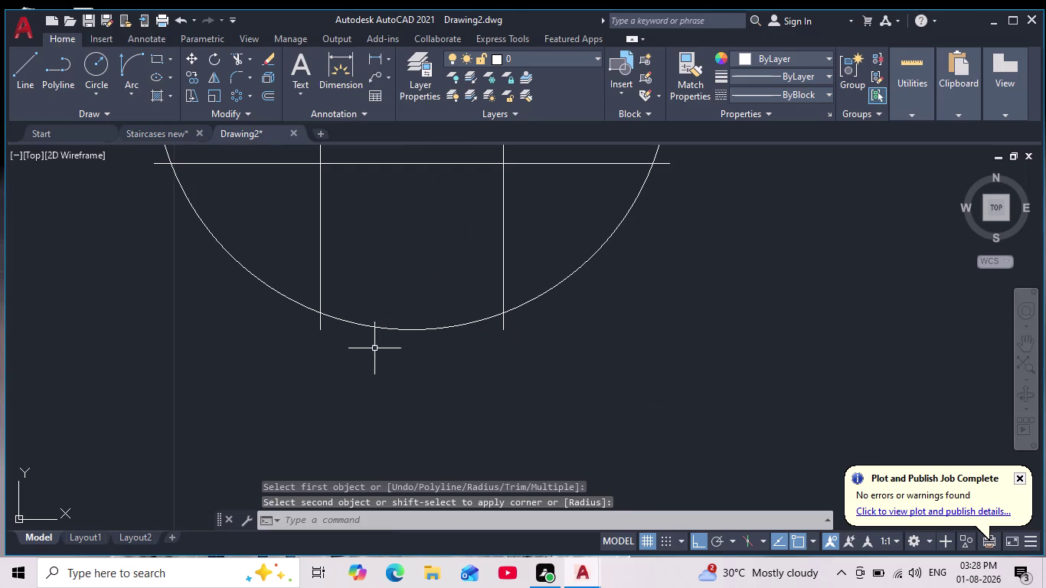
Fillet the bottom ends of the two vertical lines the same way.
key(space)
click(319, 327)
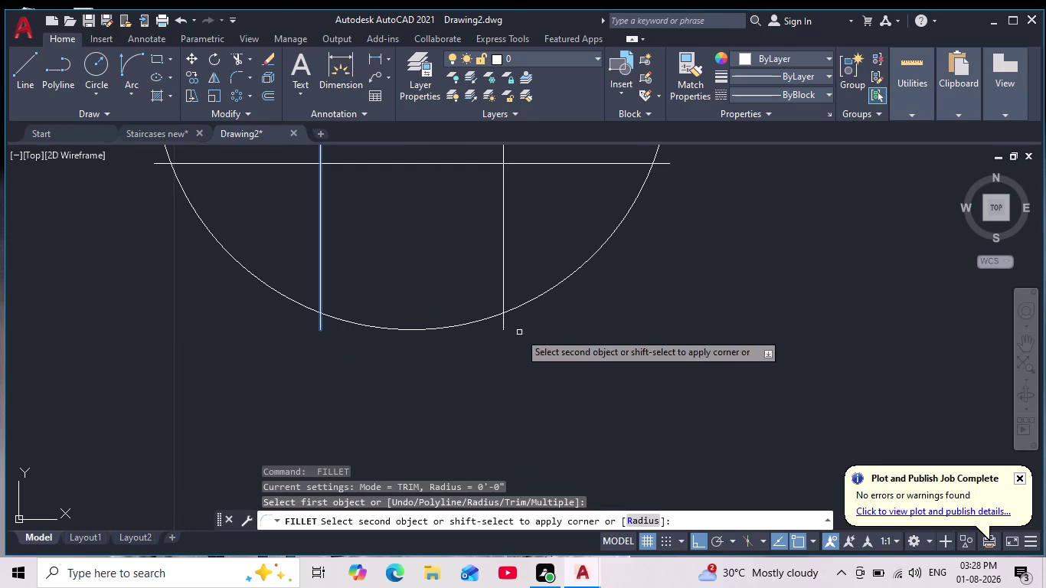
click(502, 325)
scroll(down, 3)
middle_drag(519, 365, 540, 403)
scroll(up, 3)
Fillet the left ends of the two horizontal lines into a rounded cap.
key(space)
click(413, 216)
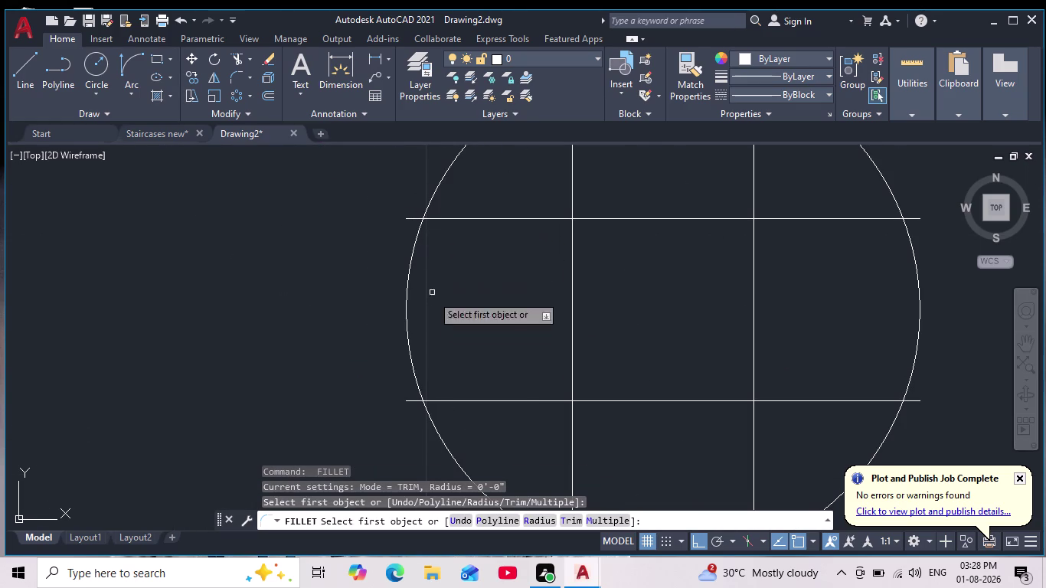
drag(461, 401, 459, 394)
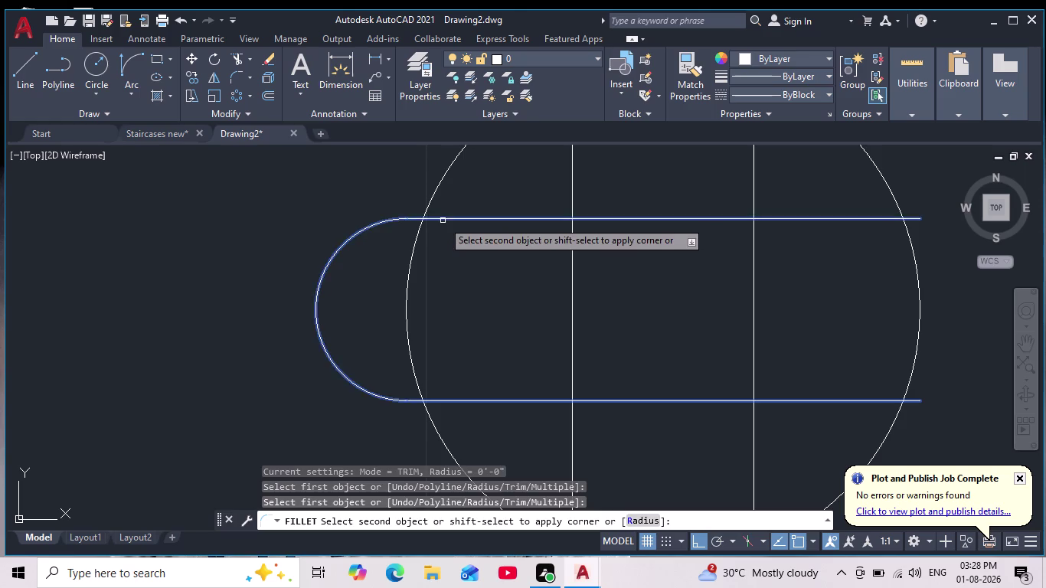
click(444, 219)
scroll(down, 3)
middle_drag(435, 257, 374, 261)
scroll(down, 3)
Fillet the right ends of the horizontal lines and end the fillet command.
key(space)
scroll(up, 3)
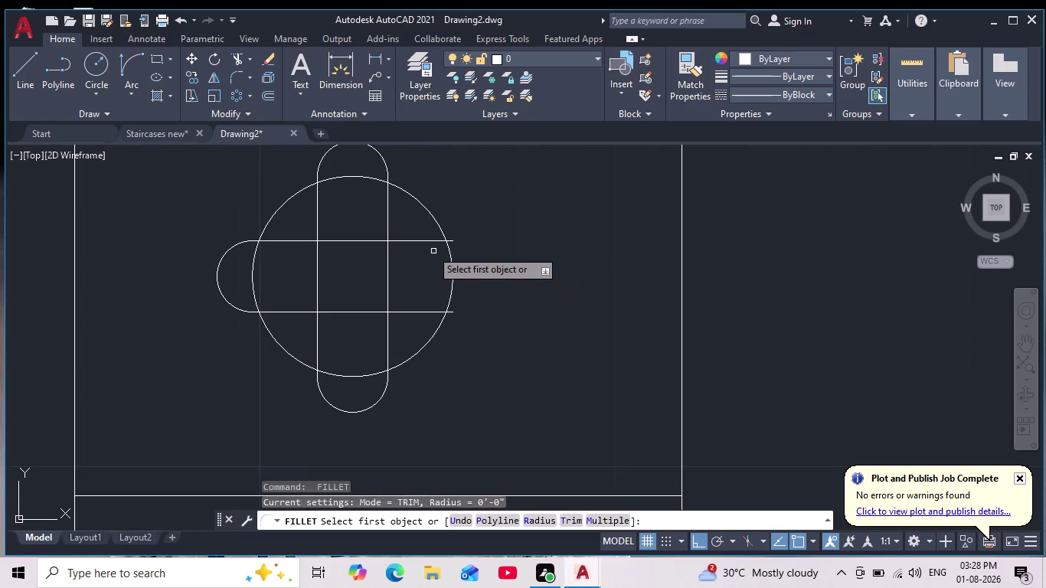
click(427, 240)
click(439, 315)
scroll(down, 3)
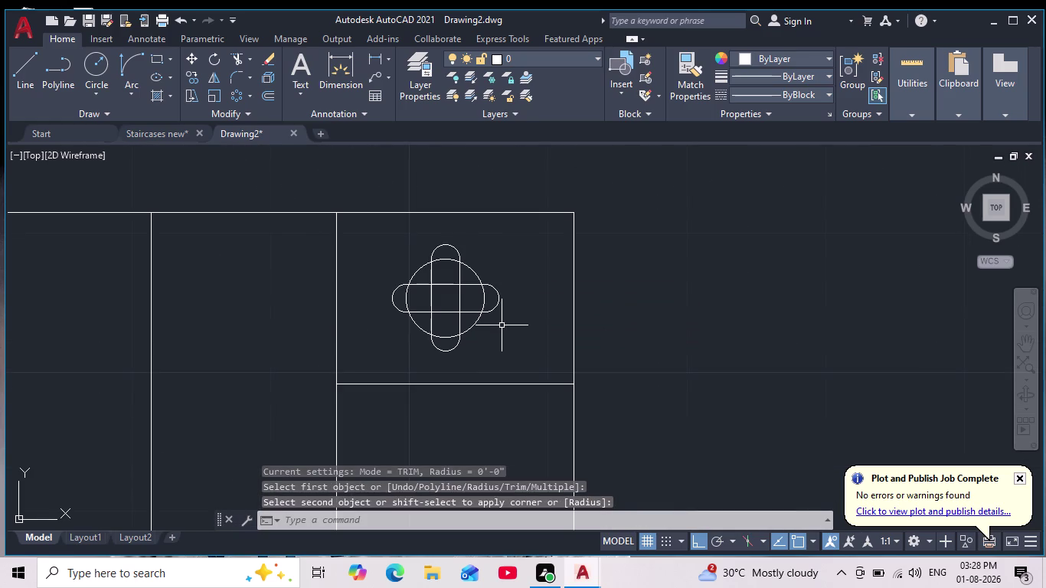
key(Escape)
scroll(up, 3)
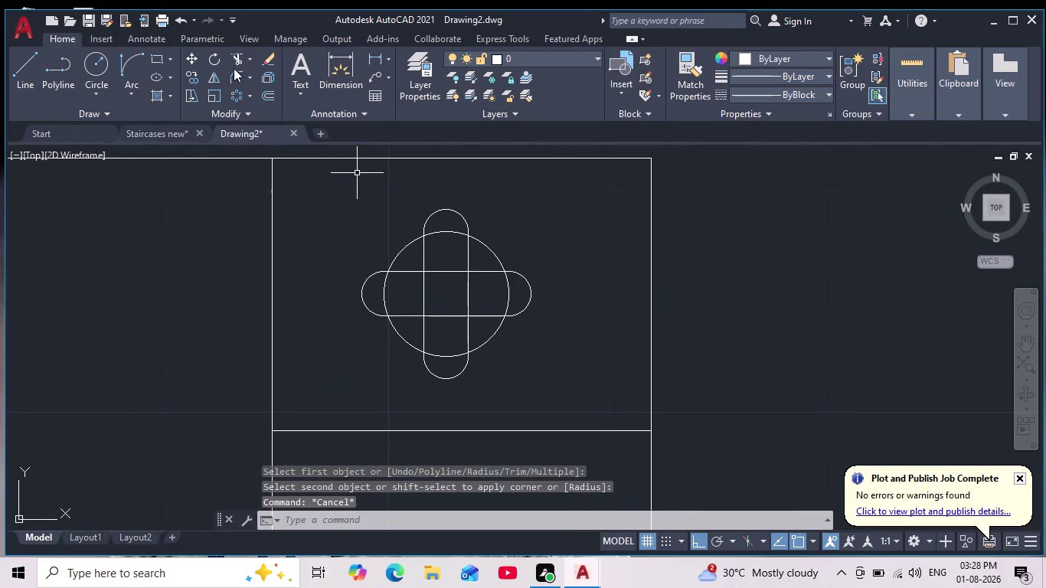
click(241, 63)
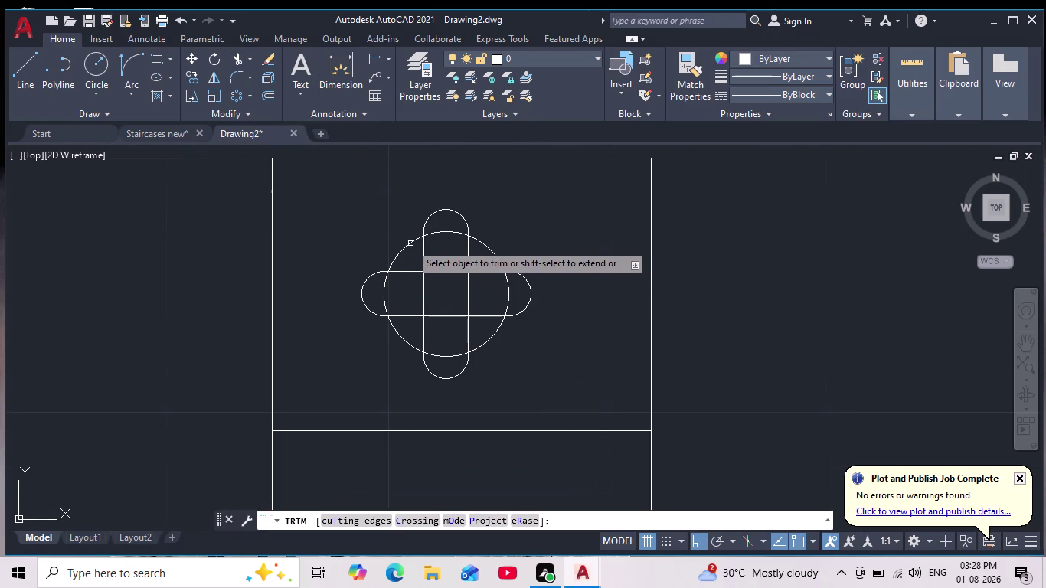
Trim away the inner line pieces of the cross inside the circle.
scroll(up, 3)
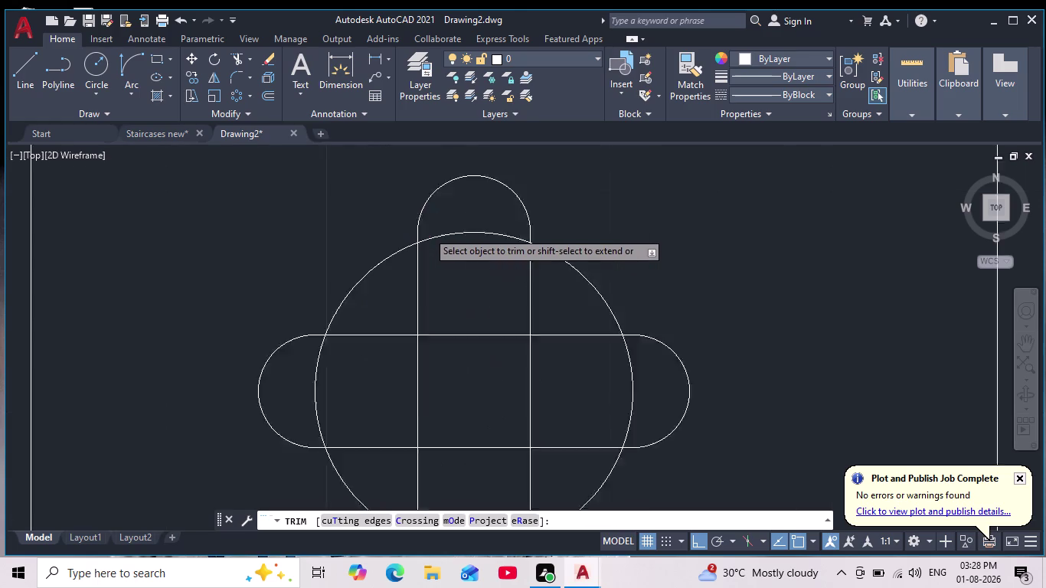
click(453, 236)
scroll(down, 3)
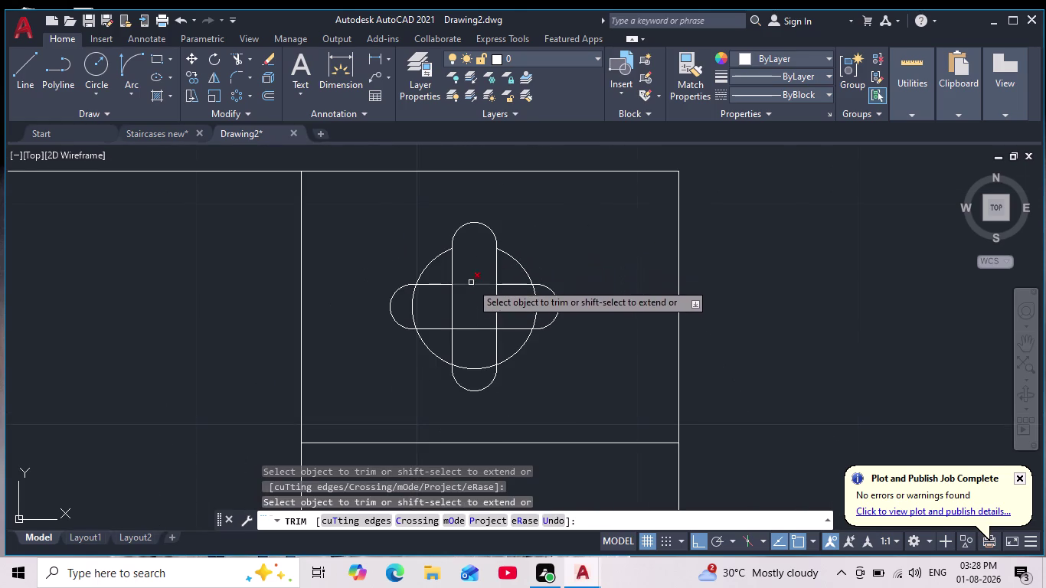
drag(466, 279, 488, 333)
drag(512, 304, 433, 302)
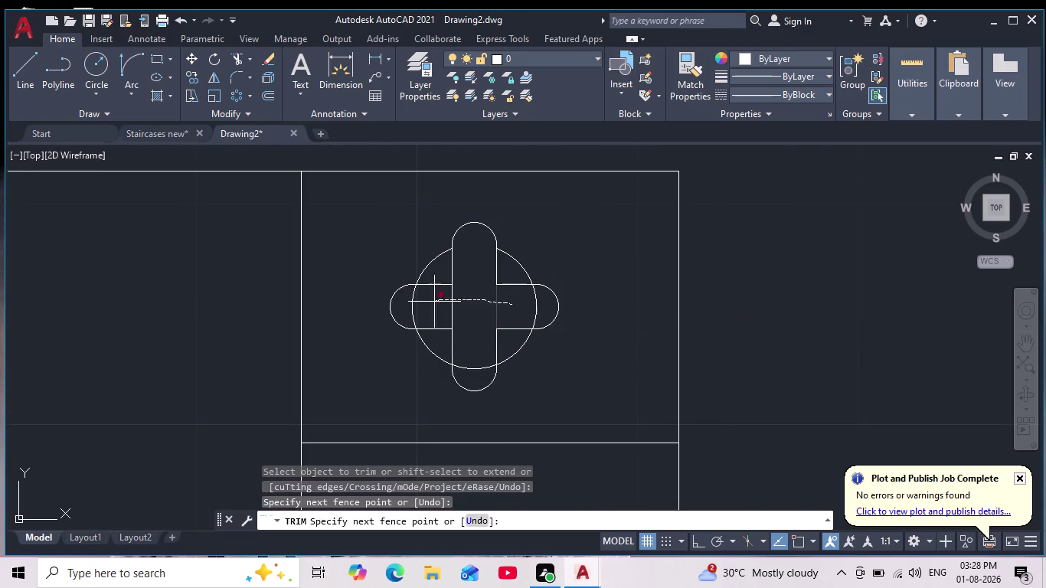
drag(433, 302, 413, 304)
scroll(up, 3)
drag(483, 244, 438, 295)
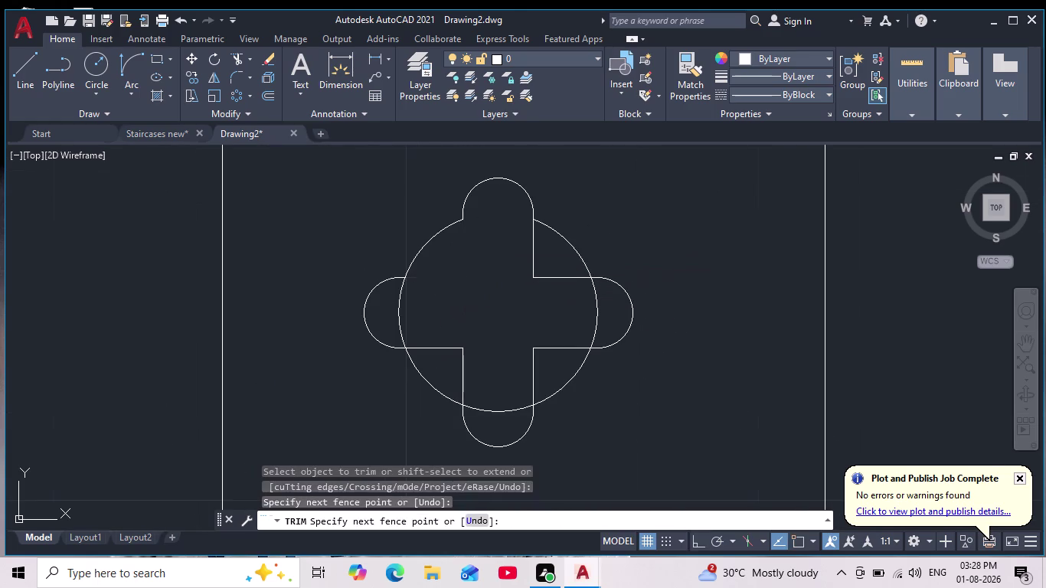
drag(440, 289, 469, 363)
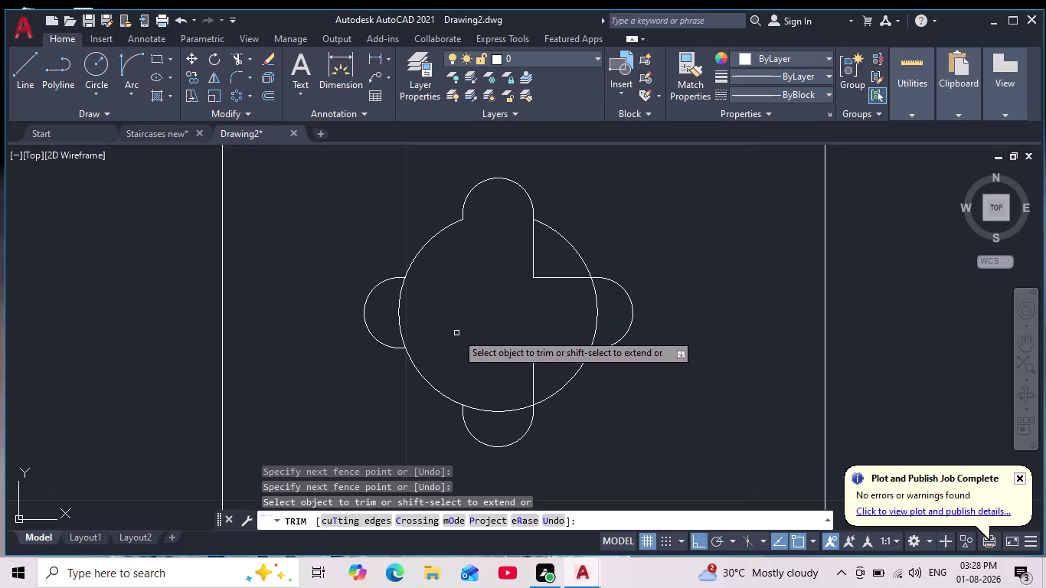
scroll(down, 3)
scroll(up, 3)
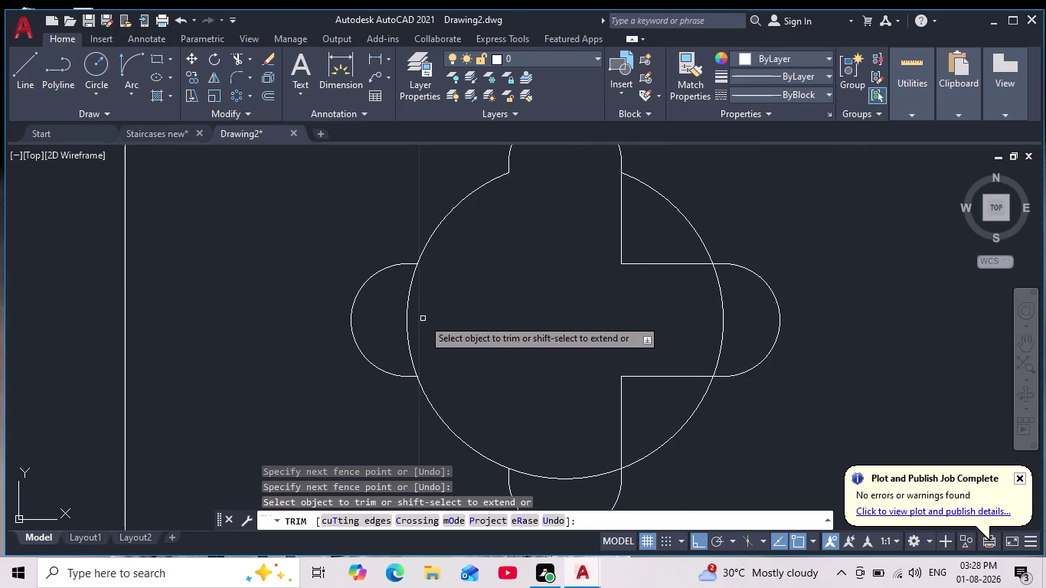
Trim the circle arcs inside the left and top lobes and the right corner lines.
drag(398, 319, 427, 313)
scroll(down, 3)
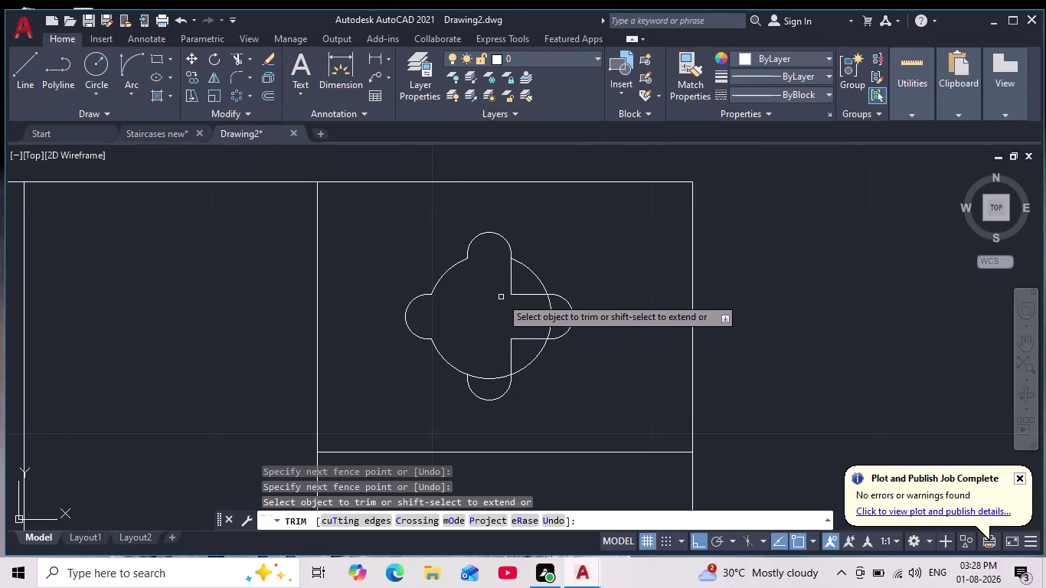
scroll(up, 3)
drag(500, 250, 560, 301)
scroll(down, 3)
middle_drag(552, 311, 529, 273)
scroll(down, 3)
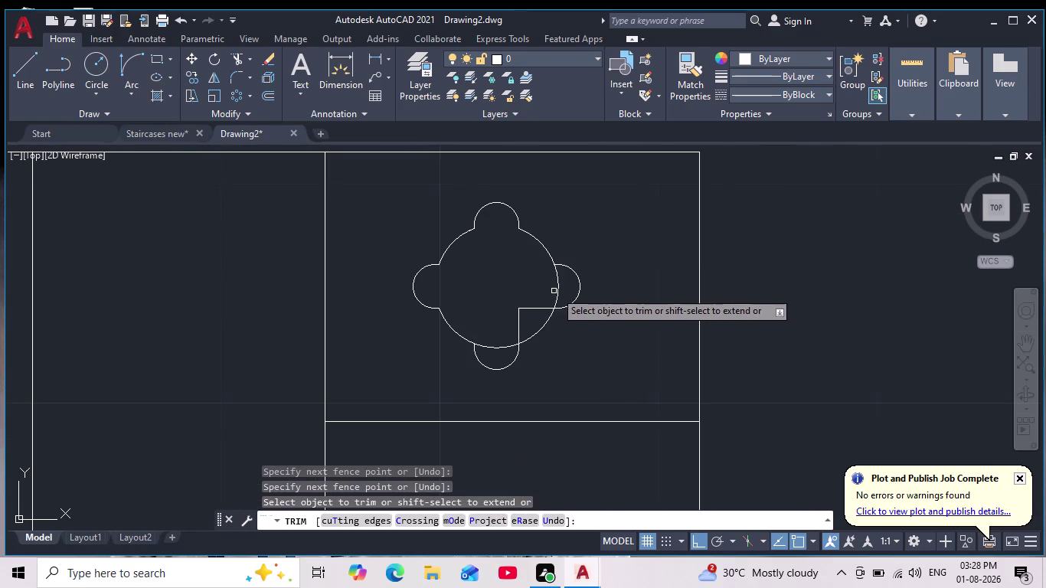
drag(562, 289, 522, 289)
Trim the corner lines and circle arc at the bottom lobe, then end trimming.
middle_drag(520, 296, 514, 224)
scroll(up, 3)
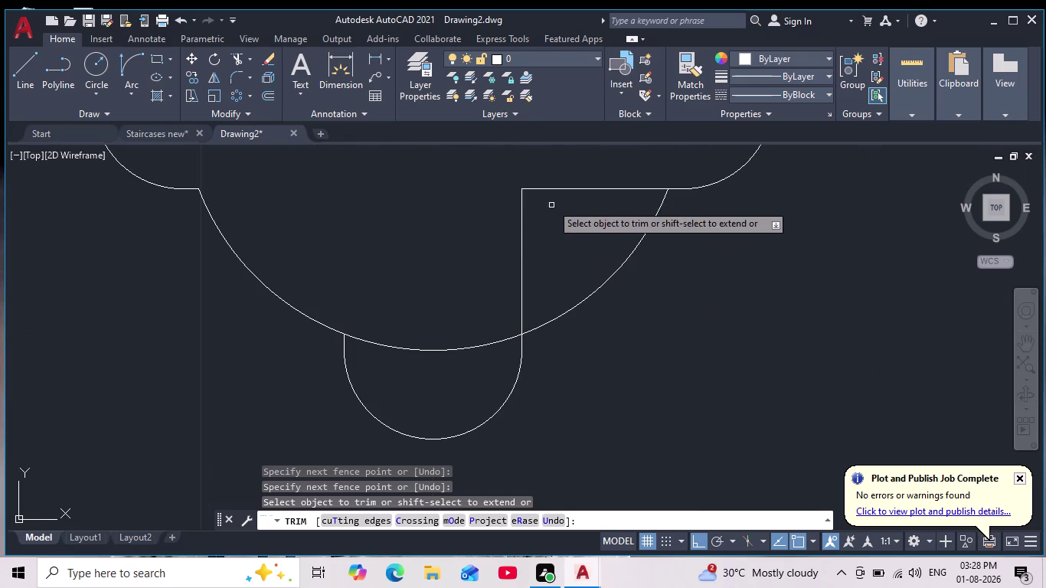
drag(563, 173, 489, 265)
scroll(down, 3)
middle_drag(465, 227, 475, 279)
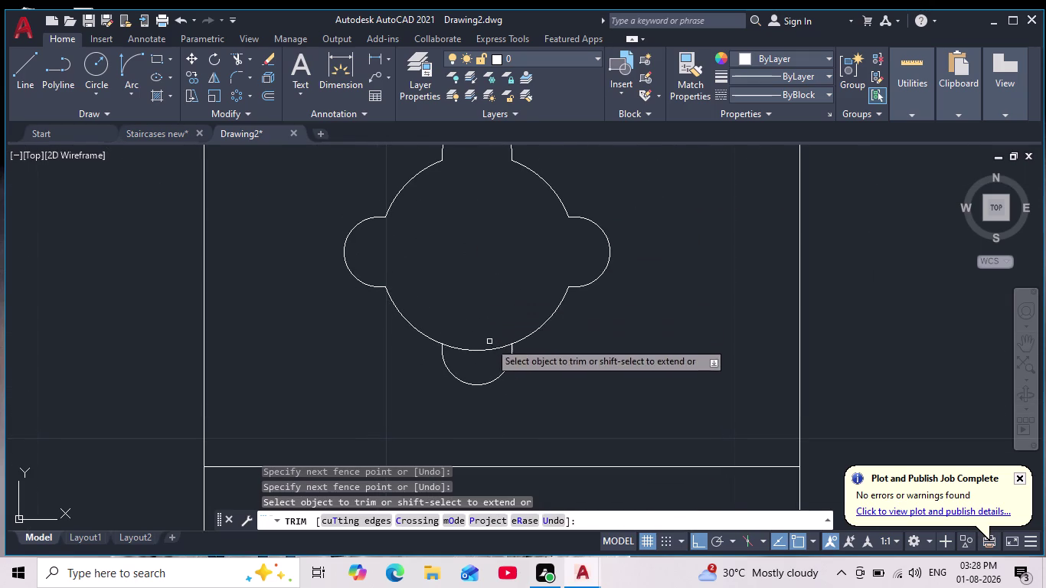
drag(482, 358, 462, 302)
scroll(down, 3)
key(Escape)
key(Escape)
scroll(down, 3)
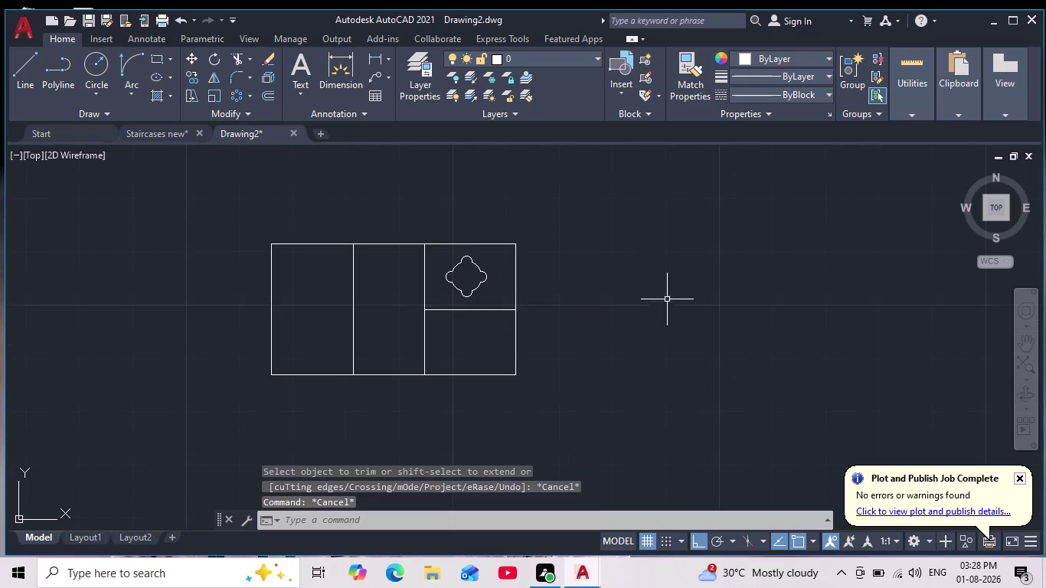
middle_drag(643, 295, 652, 325)
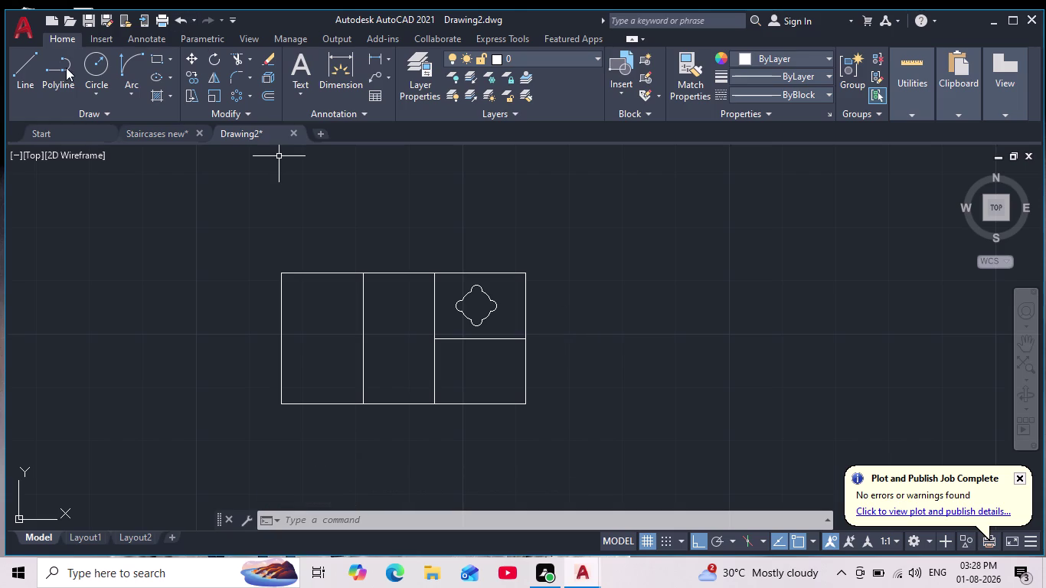
Draw a small Center-Radius circle at the middle of the four-lobed stove outline.
click(102, 64)
scroll(up, 3)
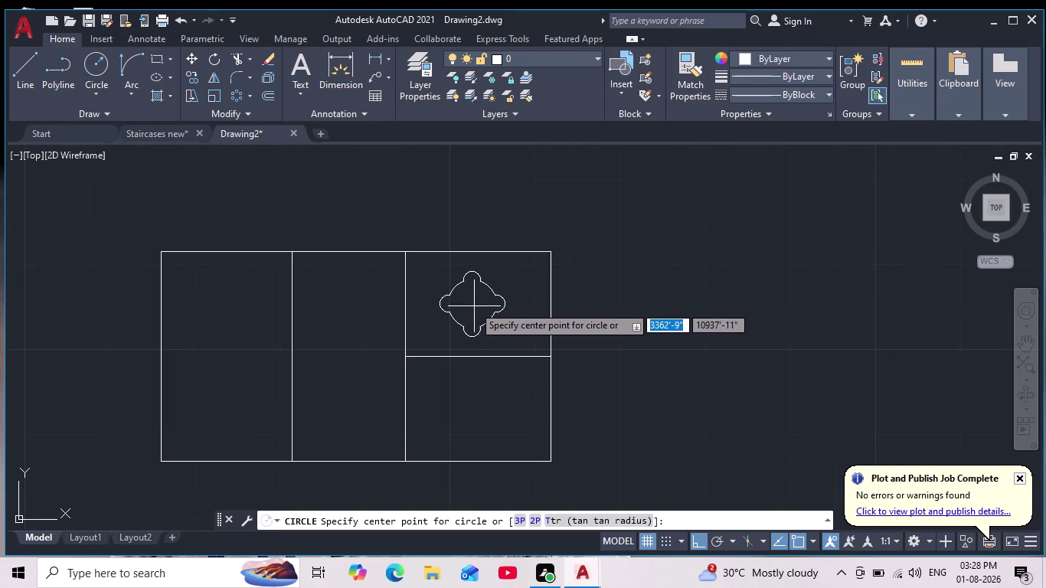
click(476, 304)
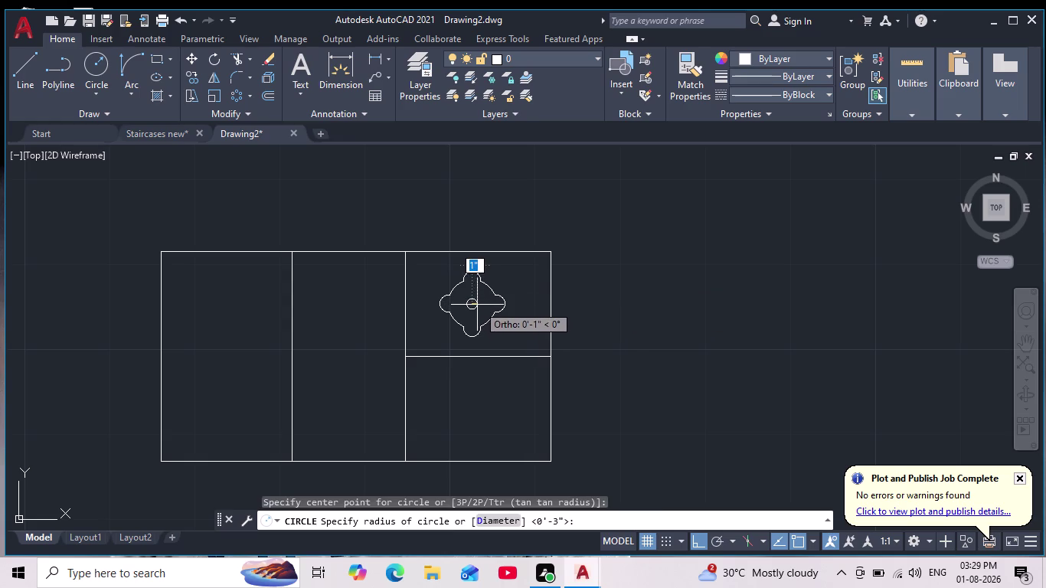
click(477, 304)
scroll(down, 3)
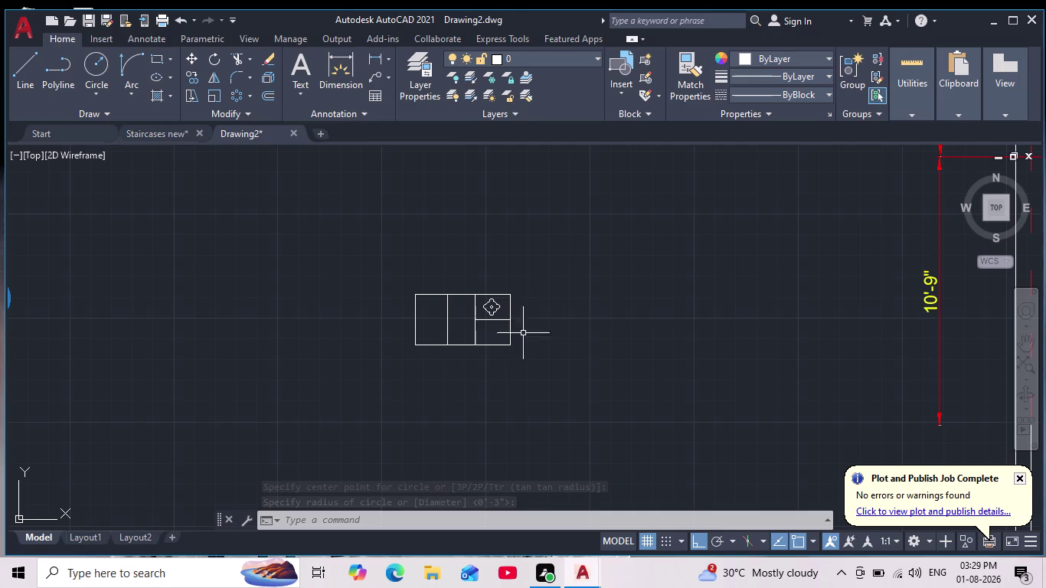
scroll(up, 3)
scroll(down, 3)
scroll(up, 3)
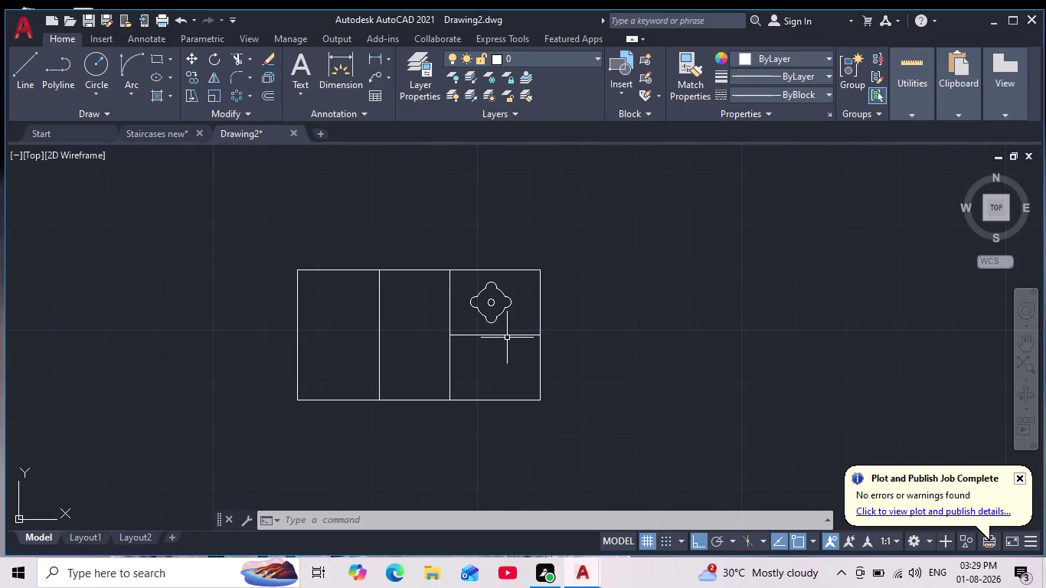
click(20, 76)
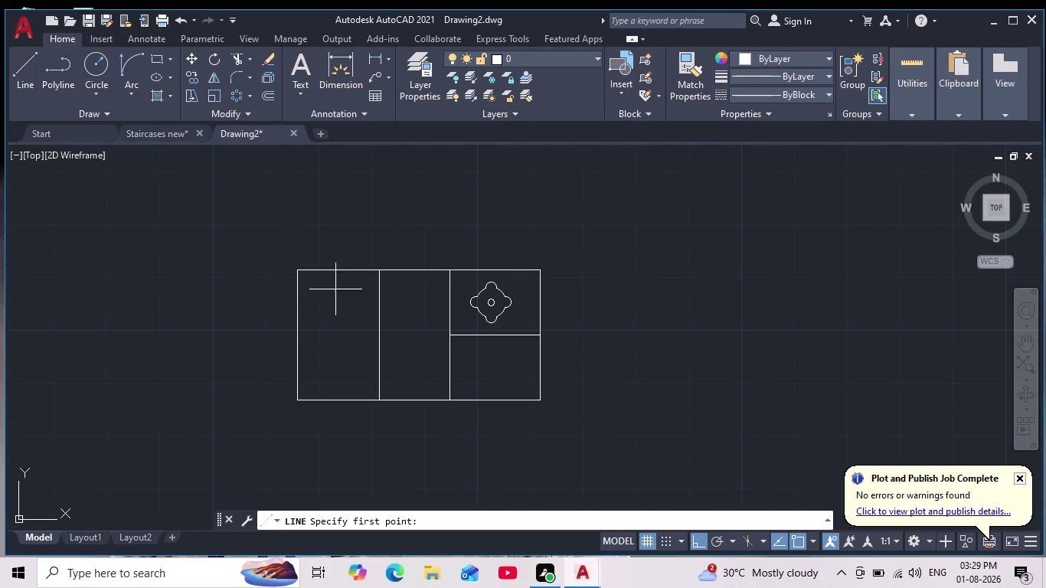
Draw a horizontal line offset 2 below the kitchen divider, ending at the cell's edge.
scroll(up, 3)
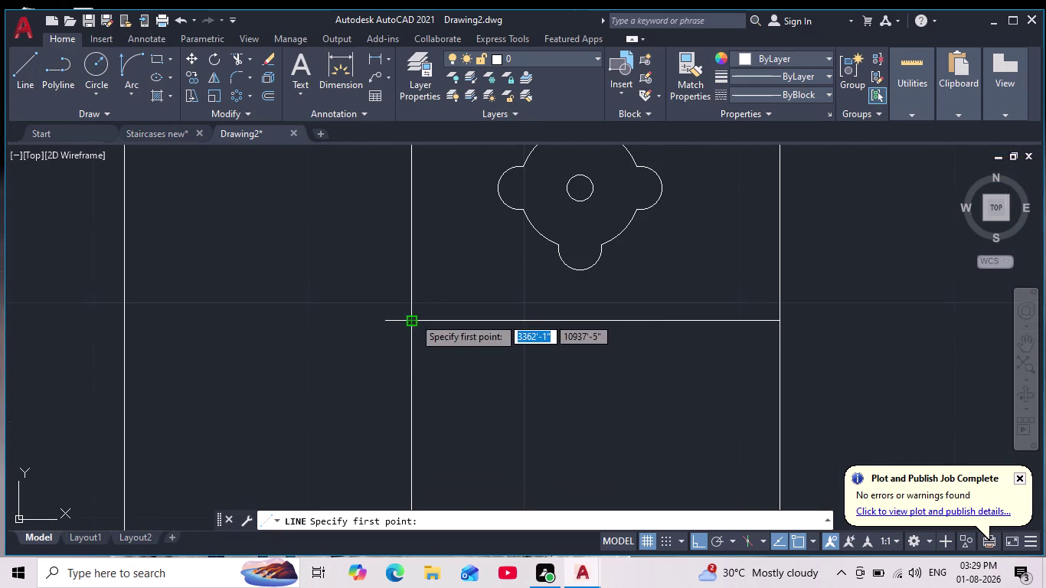
key(2)
key(Return)
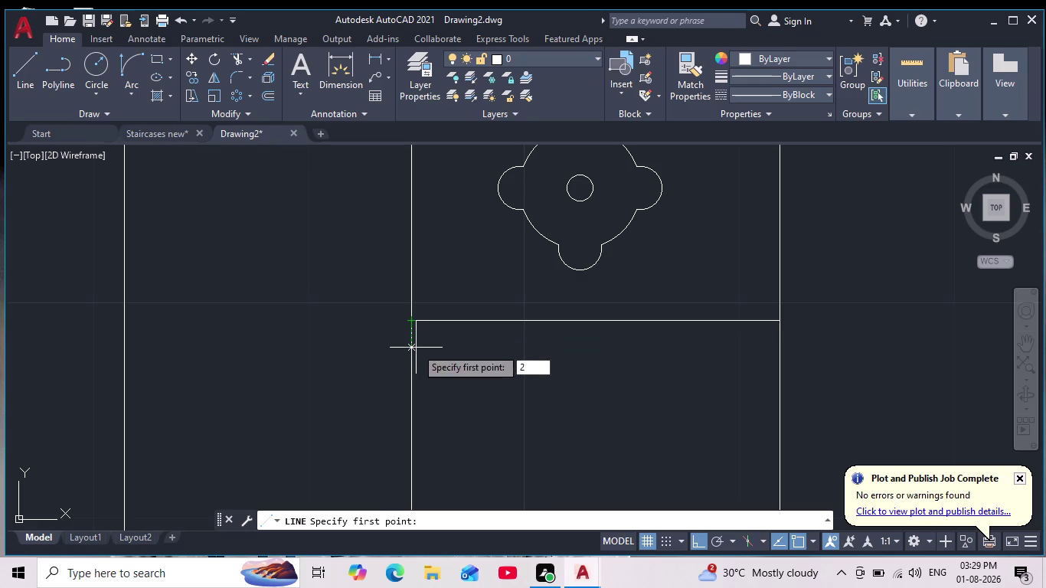
scroll(down, 3)
scroll(up, 3)
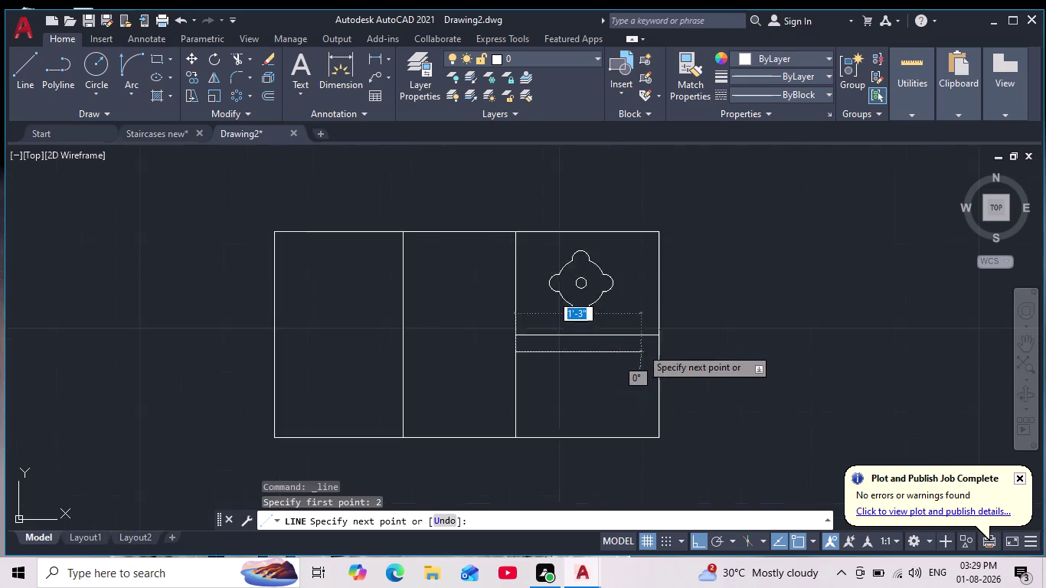
scroll(up, 3)
click(672, 353)
key(Escape)
scroll(down, 3)
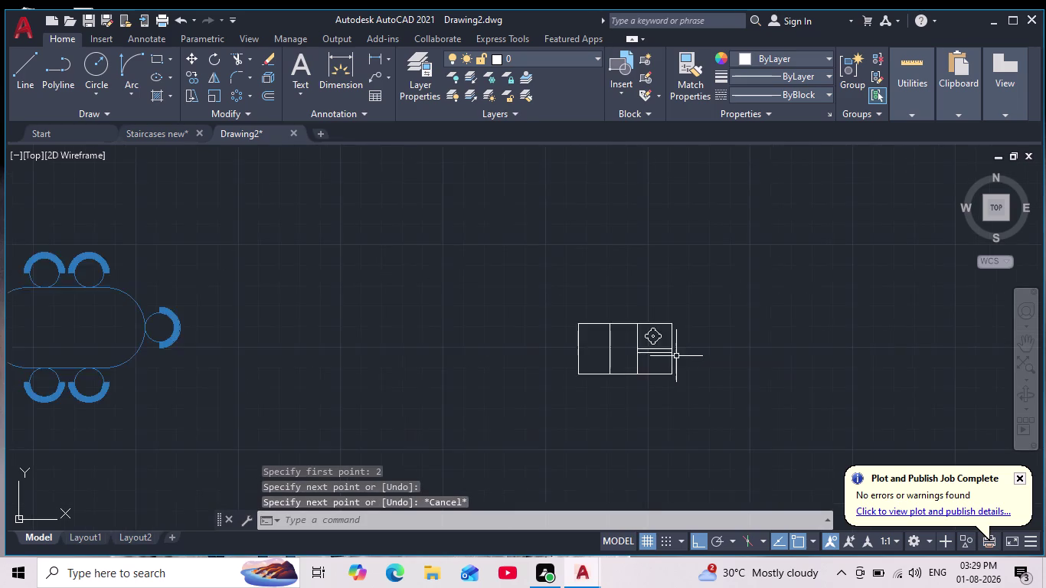
scroll(down, 3)
middle_drag(667, 355, 620, 351)
scroll(up, 3)
Group the four-lobed outline and its centre circle into one stove symbol.
click(701, 219)
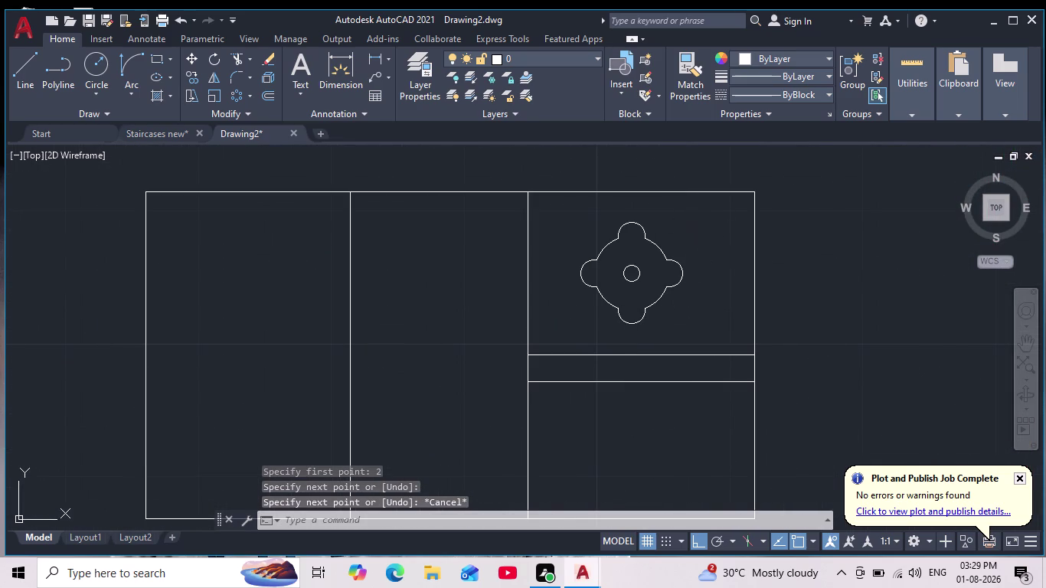
click(582, 332)
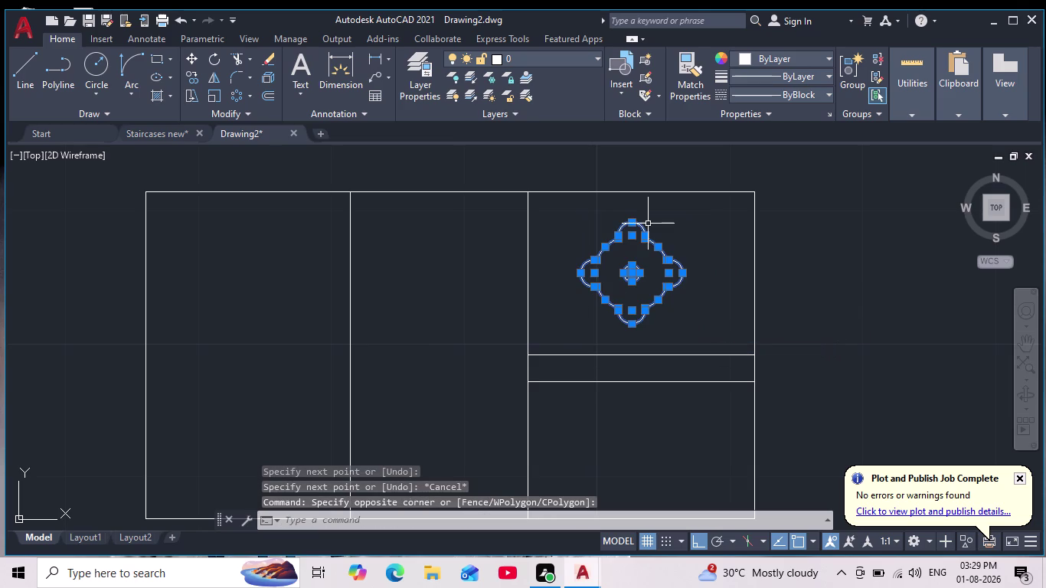
click(848, 92)
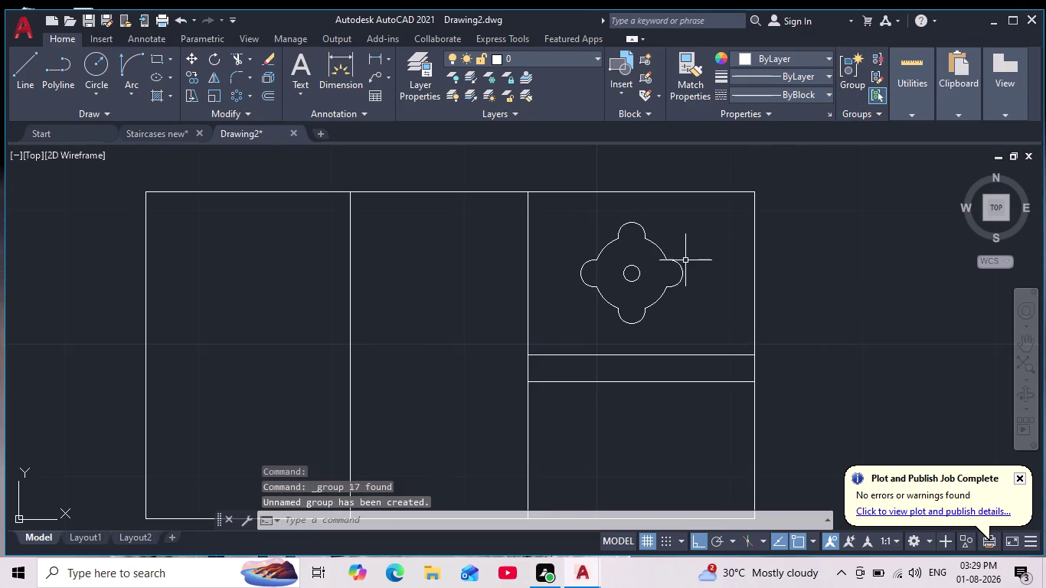
drag(705, 219, 649, 267)
click(571, 327)
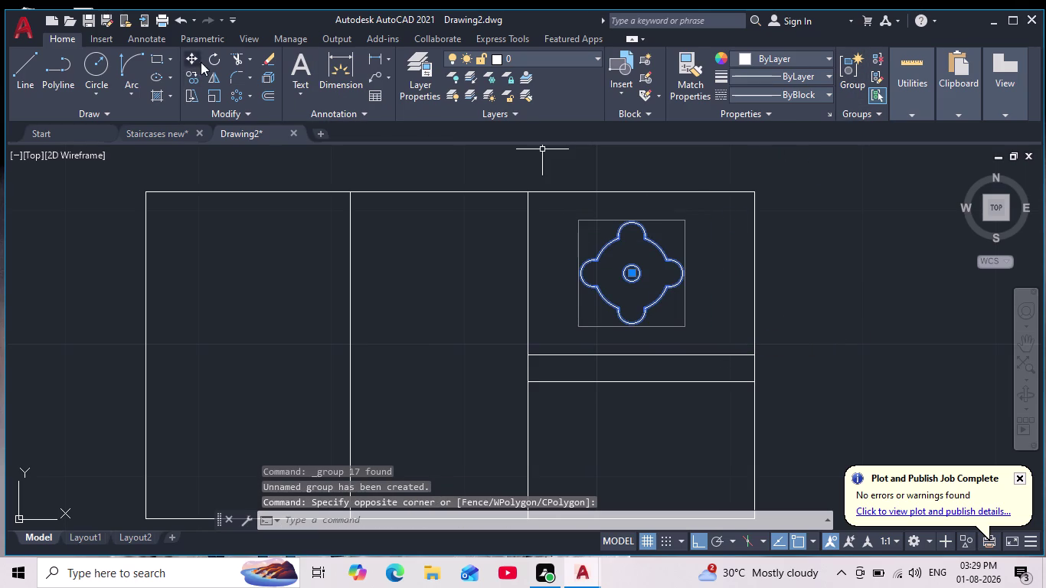
click(189, 77)
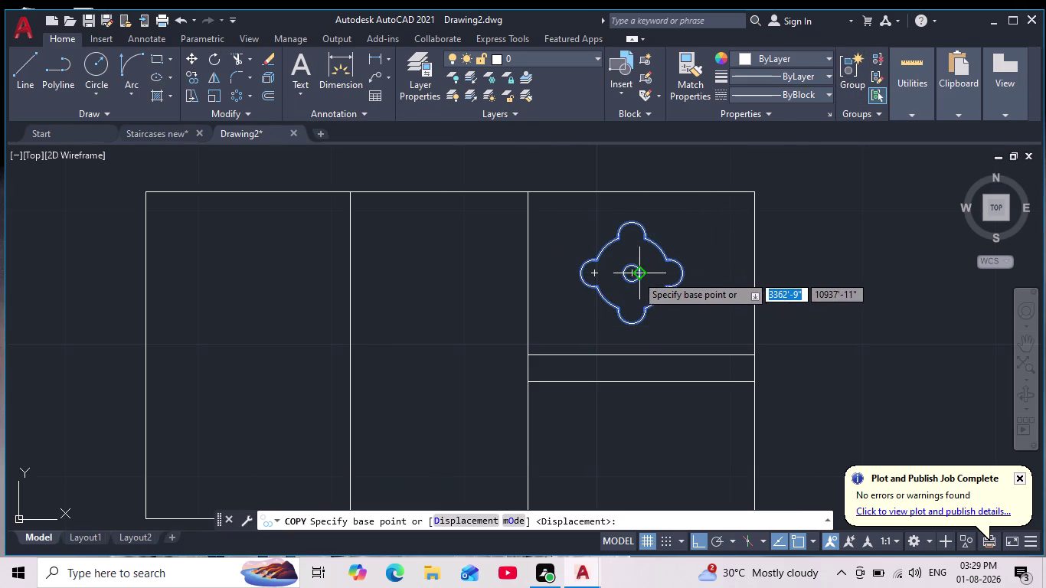
Pick the stove centre as the copy base point, then abandon the copy.
click(633, 275)
scroll(down, 3)
middle_drag(631, 275, 641, 243)
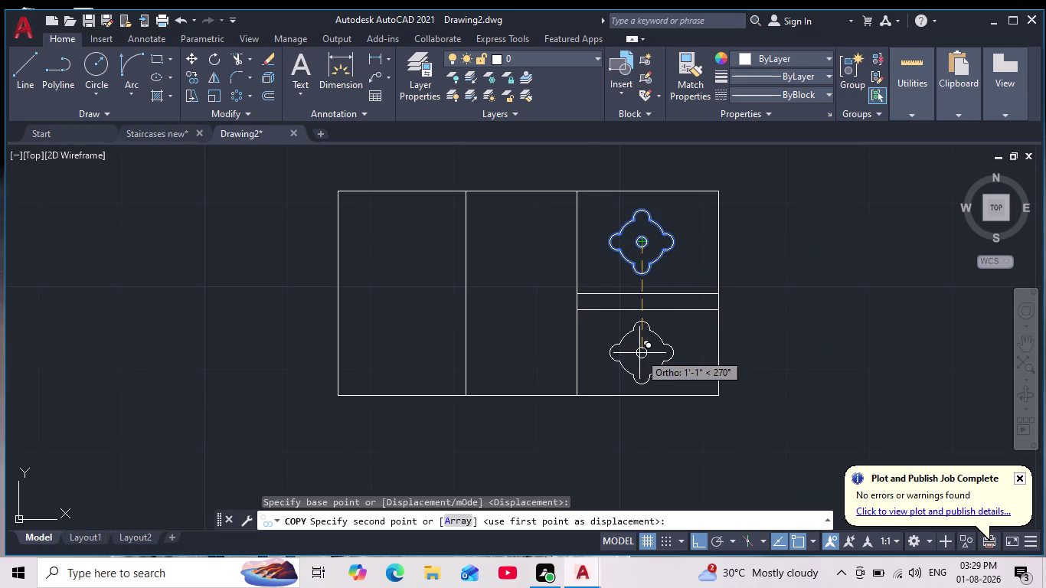
key(Escape)
middle_drag(681, 269, 570, 313)
Start a Solid hatch with its colour set to Cyan, then cancel it.
key(h)
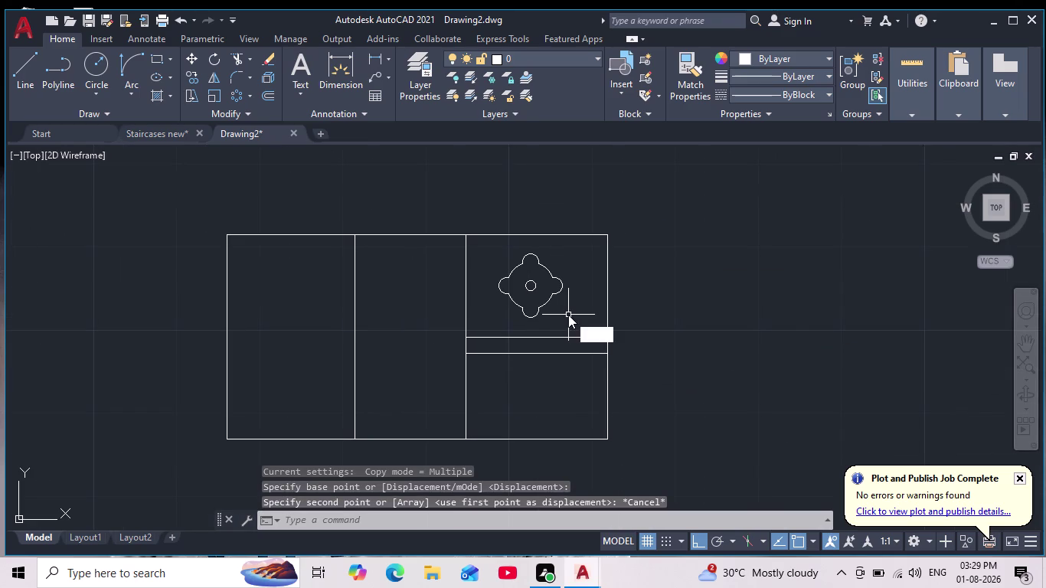
key(Return)
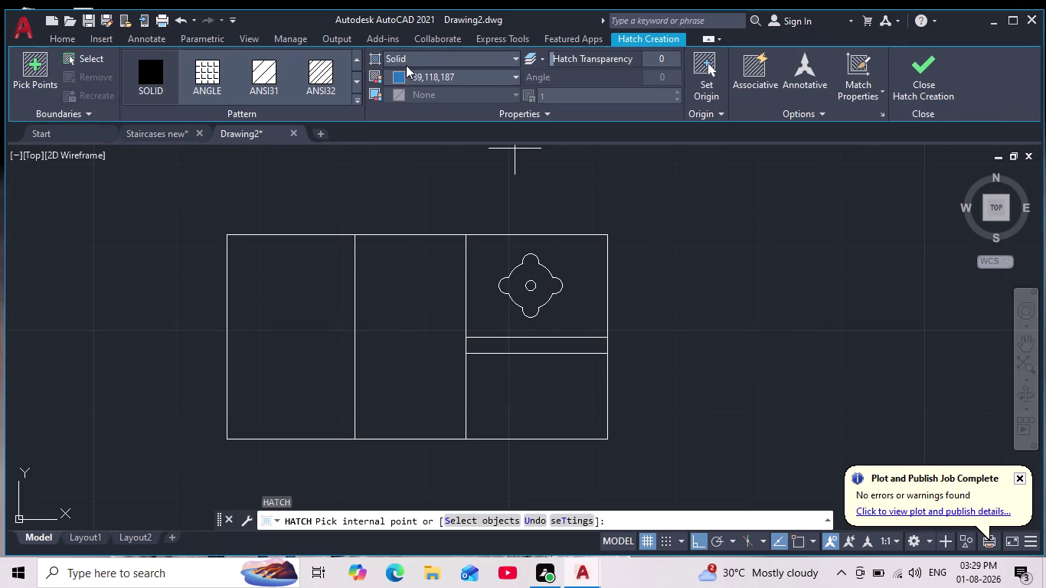
click(400, 58)
click(410, 53)
click(402, 57)
click(405, 58)
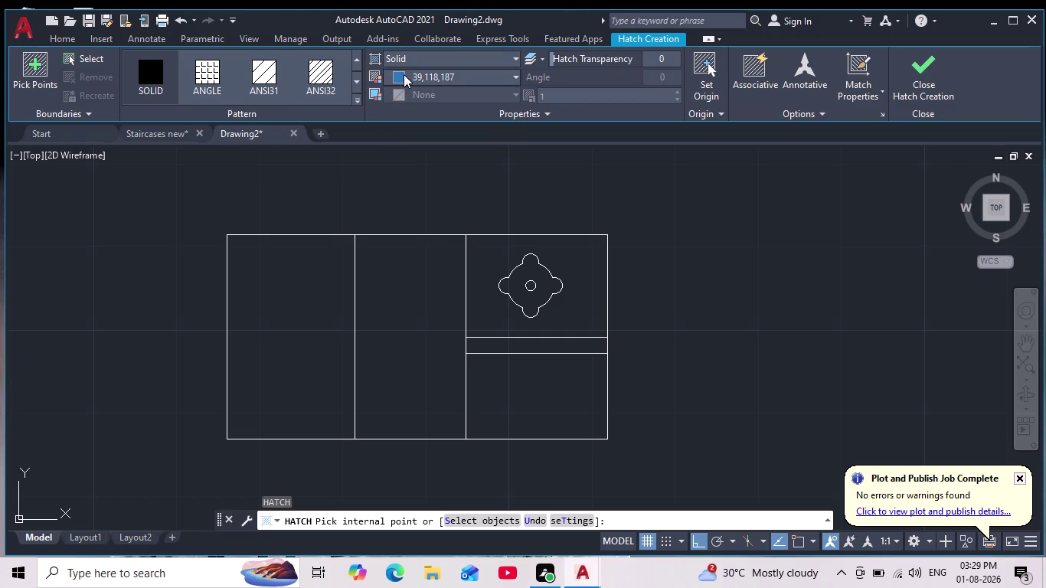
click(404, 74)
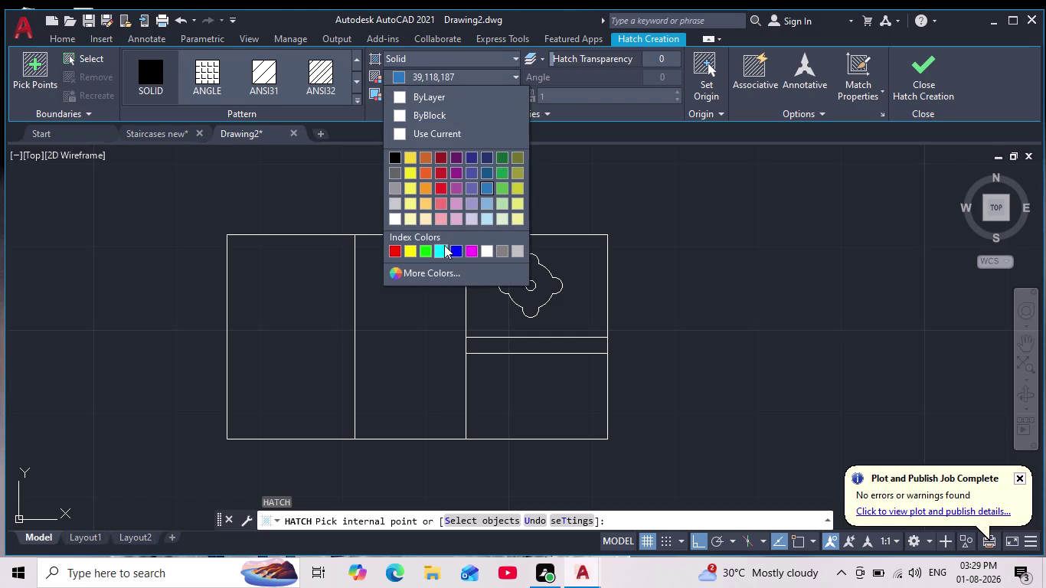
click(440, 251)
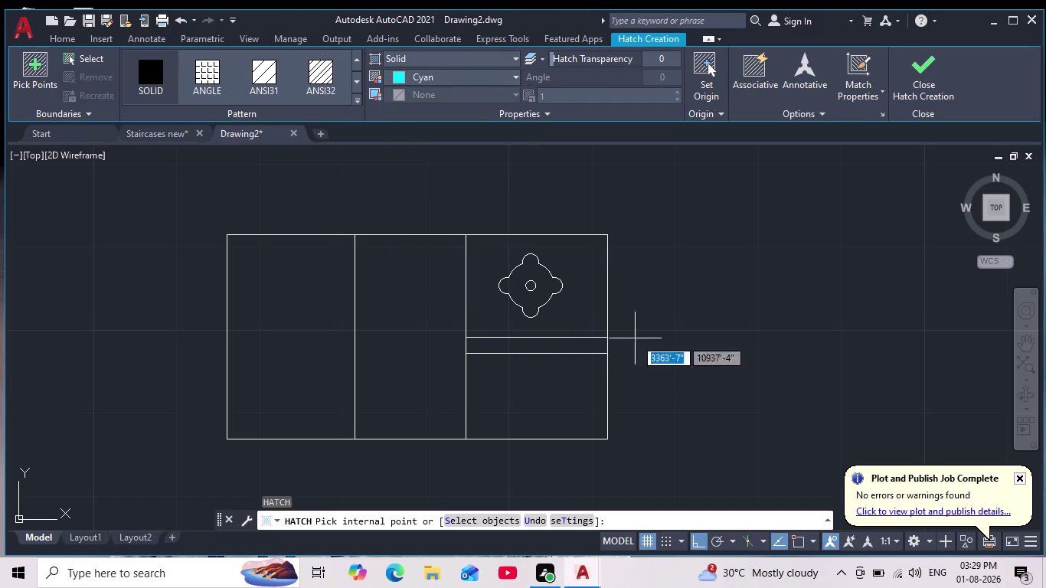
scroll(down, 3)
scroll(up, 3)
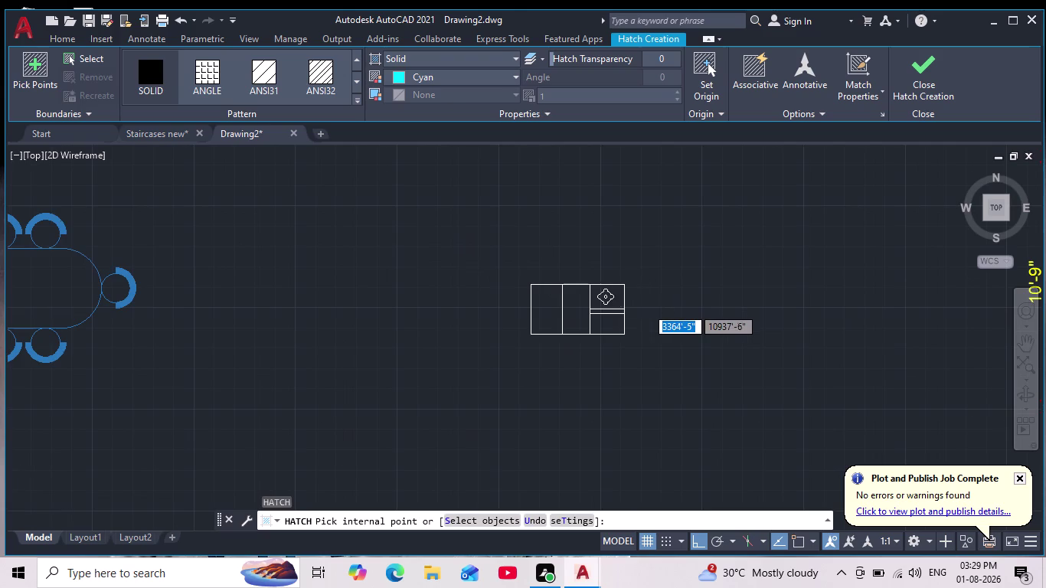
key(Escape)
key(Escape)
Move the stove symbol from its centre to the empty space right of the plan.
scroll(up, 3)
drag(618, 213, 625, 232)
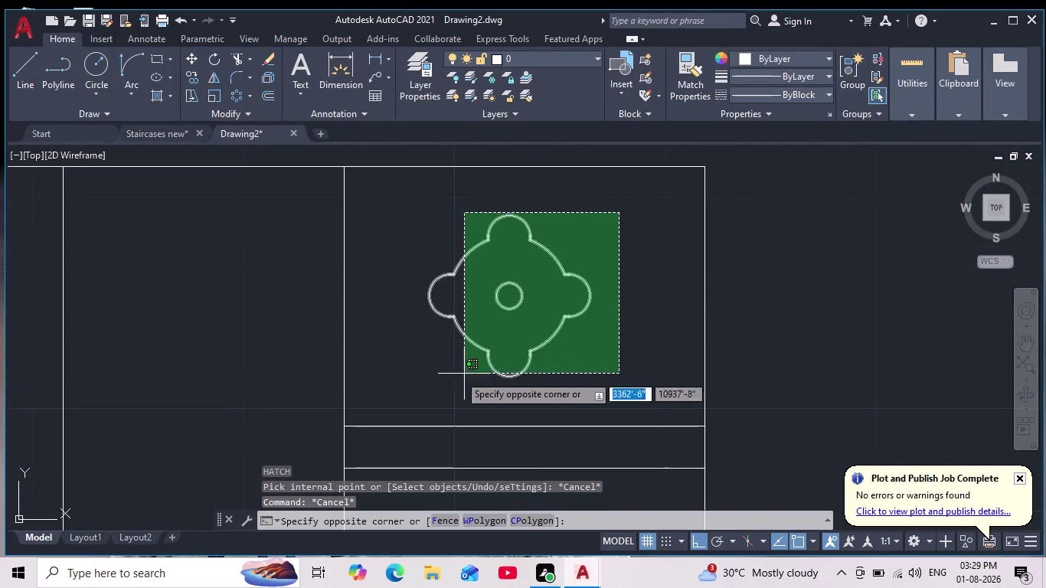
click(408, 378)
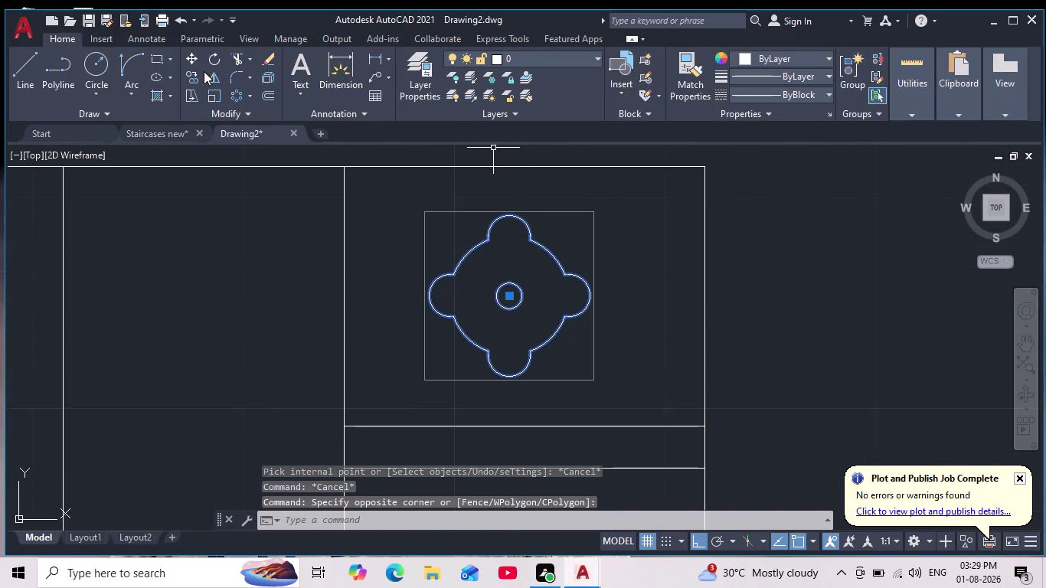
click(192, 61)
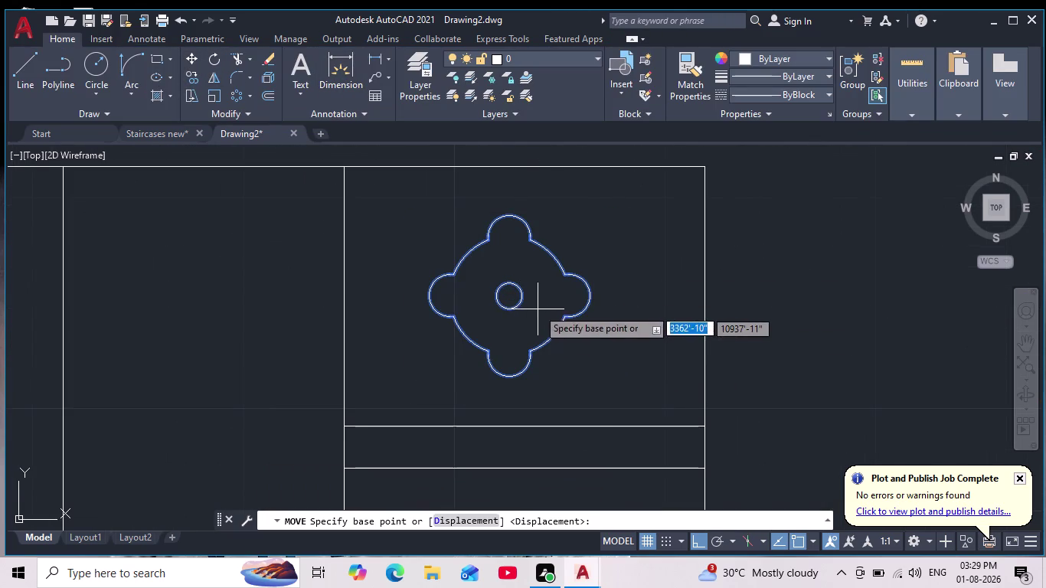
click(512, 296)
middle_drag(718, 266, 448, 290)
scroll(down, 3)
click(545, 292)
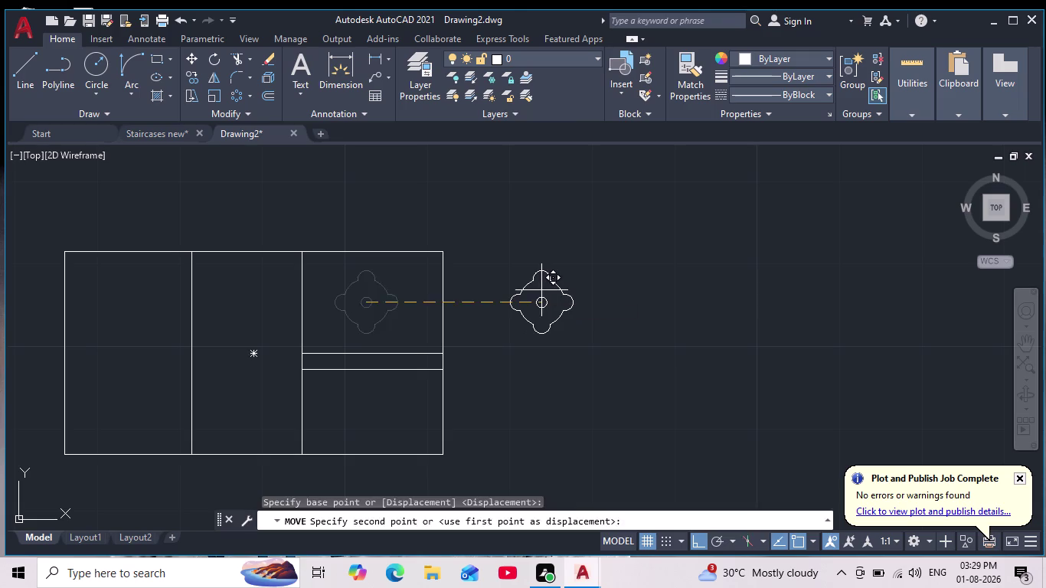
key(Escape)
scroll(up, 3)
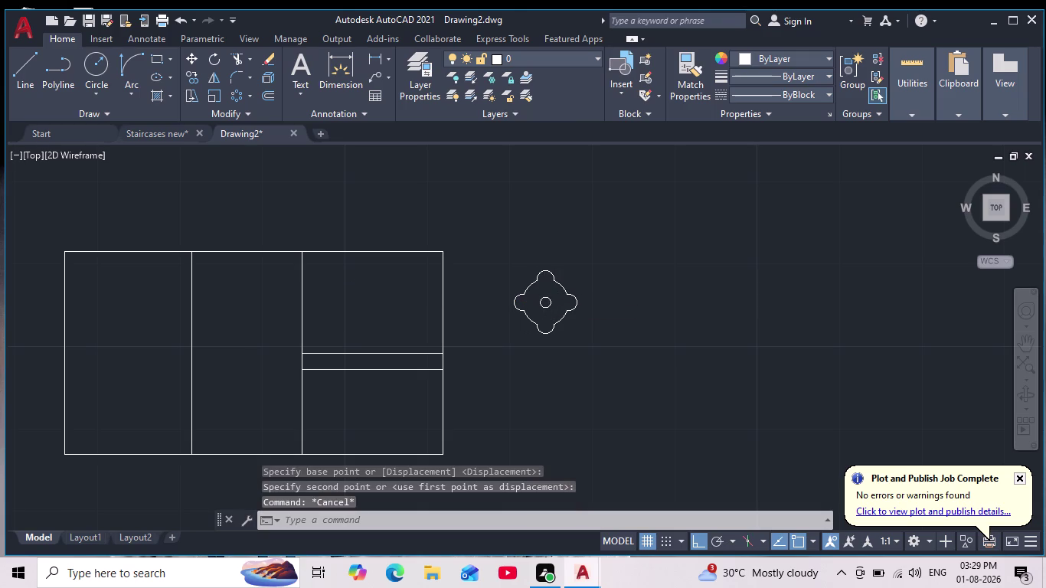
Fill the four-lobed burner shape with a solid cyan hatch.
key(h)
key(Return)
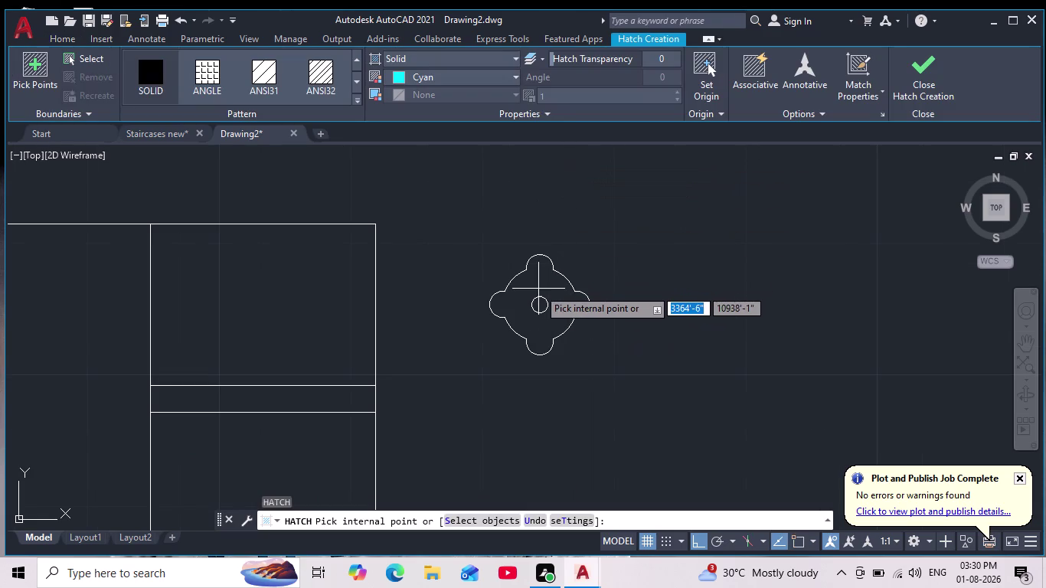
click(535, 277)
scroll(down, 3)
scroll(up, 3)
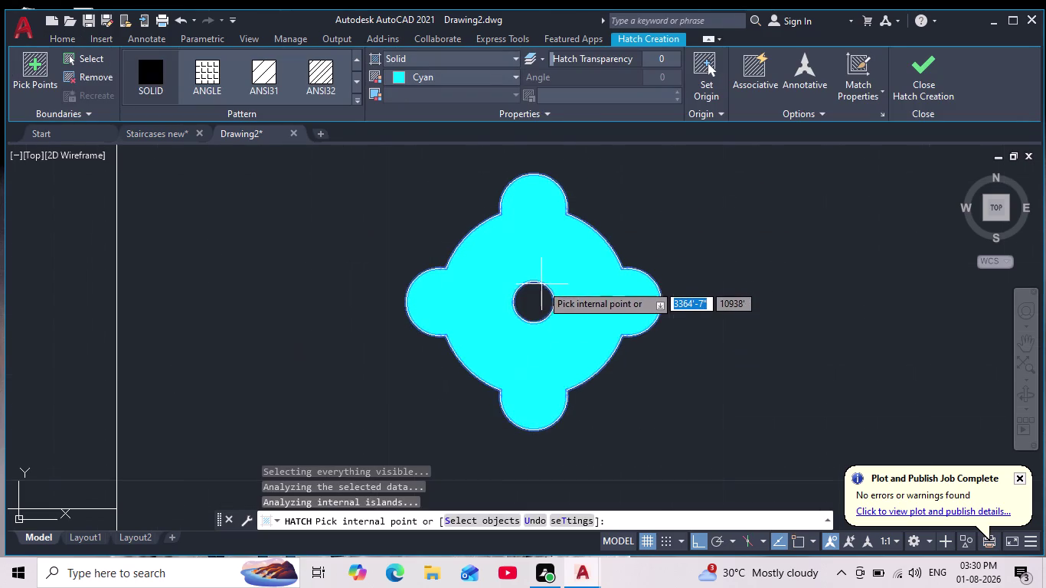
scroll(down, 3)
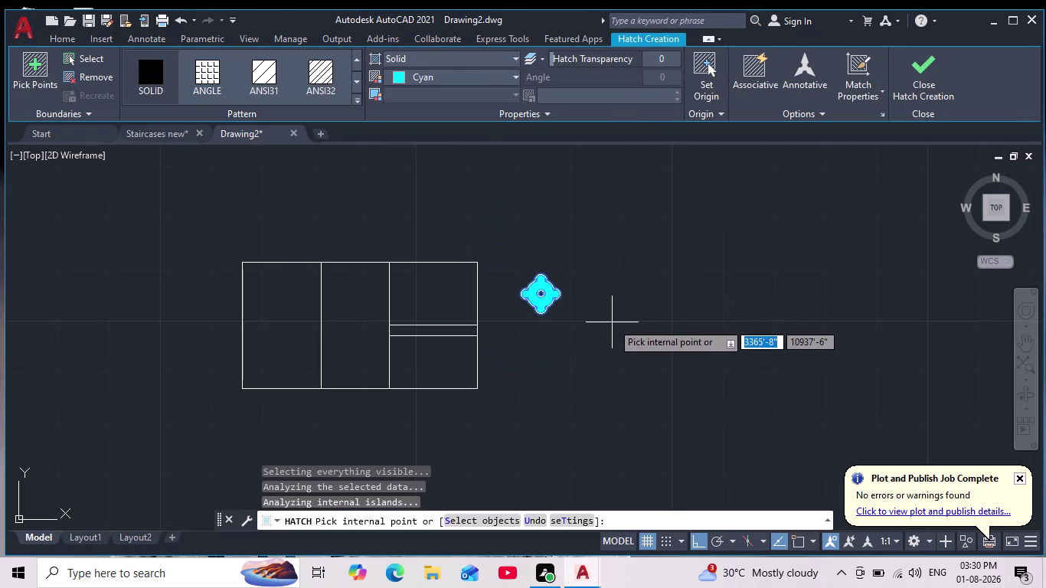
key(Return)
scroll(down, 3)
scroll(up, 3)
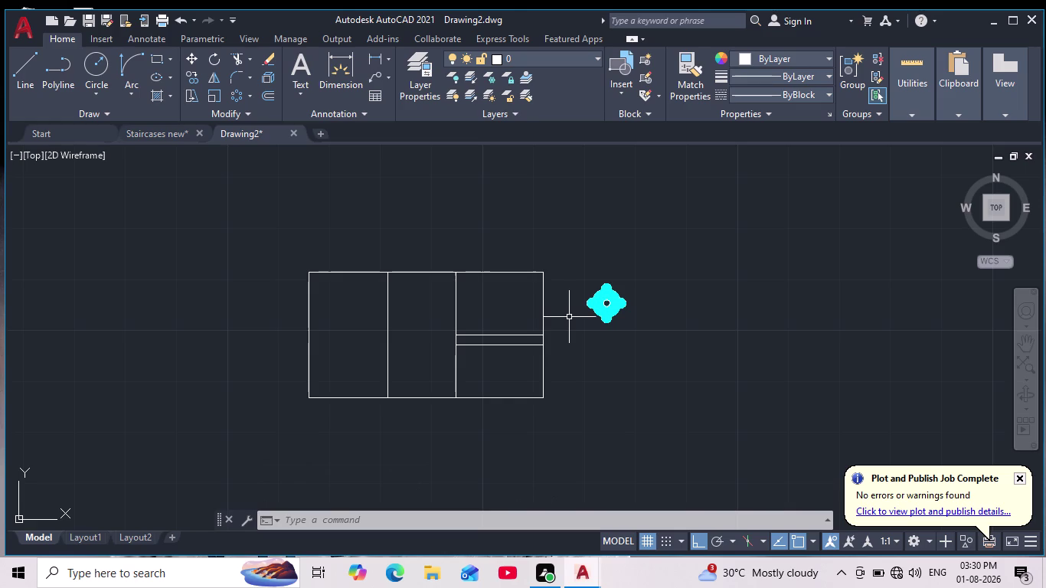
scroll(up, 3)
middle_drag(527, 251, 625, 287)
scroll(down, 3)
scroll(down, 3)
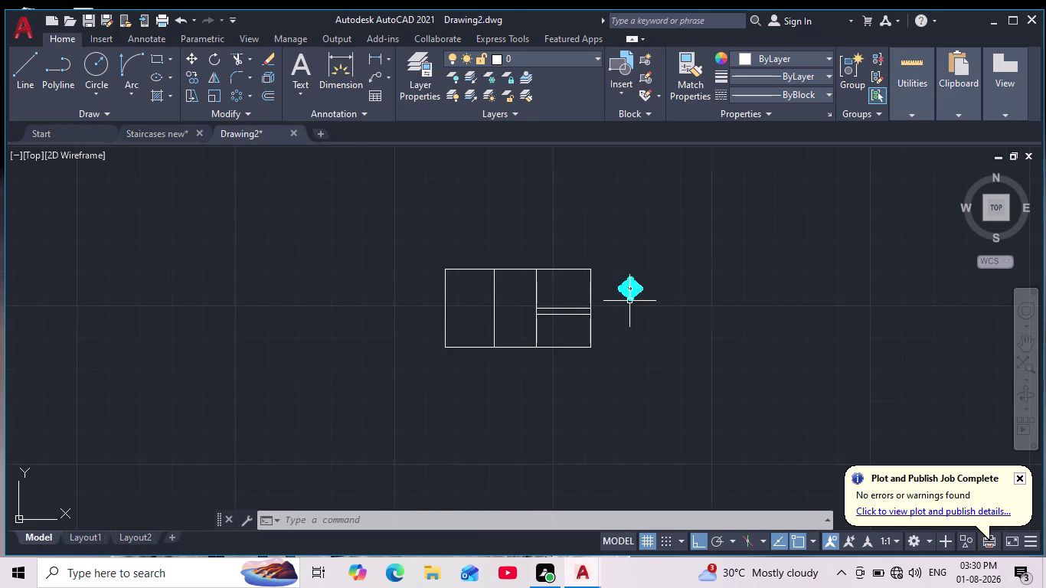
scroll(up, 3)
Copy the cyan burner from its centre into the lower-right and left compartments.
drag(688, 231, 692, 245)
click(598, 322)
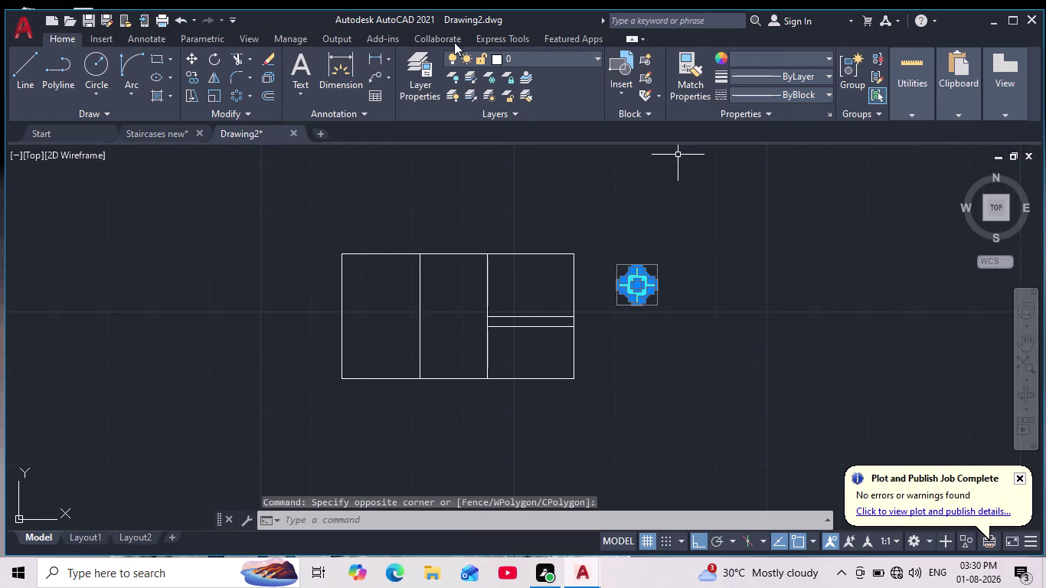
click(193, 81)
scroll(up, 3)
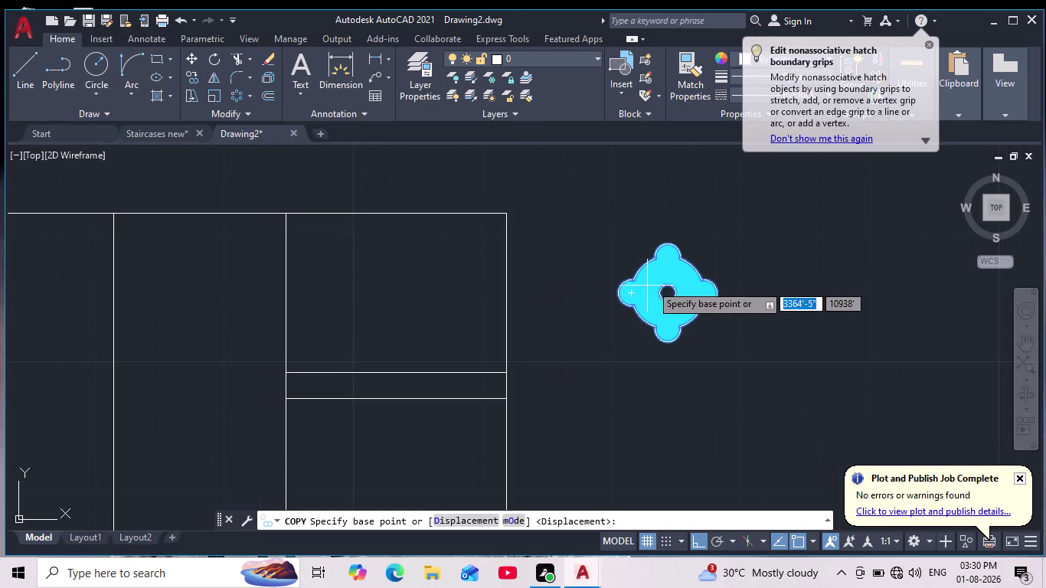
click(667, 294)
click(385, 312)
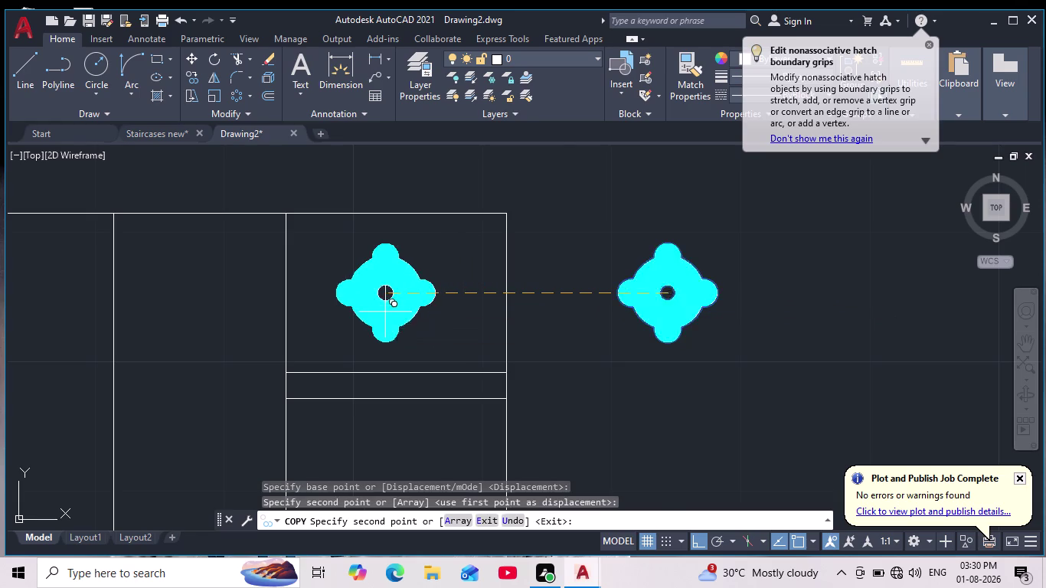
scroll(up, 3)
scroll(down, 3)
middle_drag(414, 319, 439, 278)
scroll(down, 3)
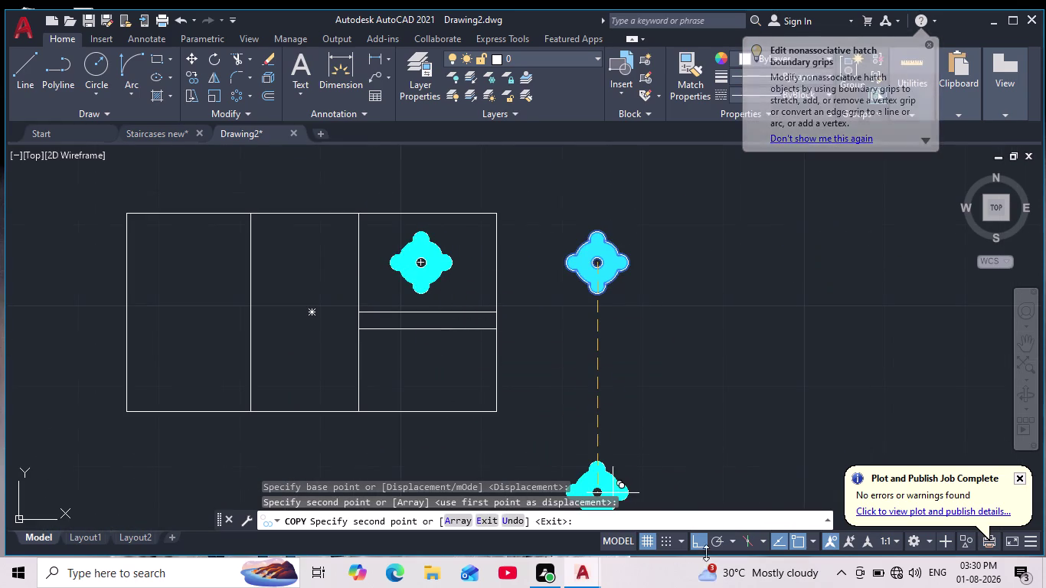
click(700, 549)
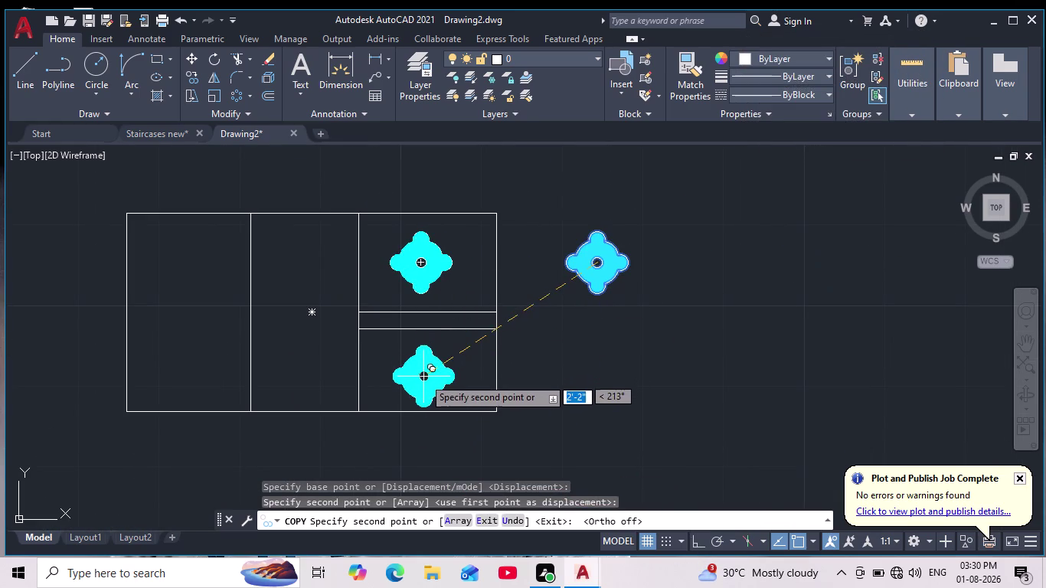
click(427, 370)
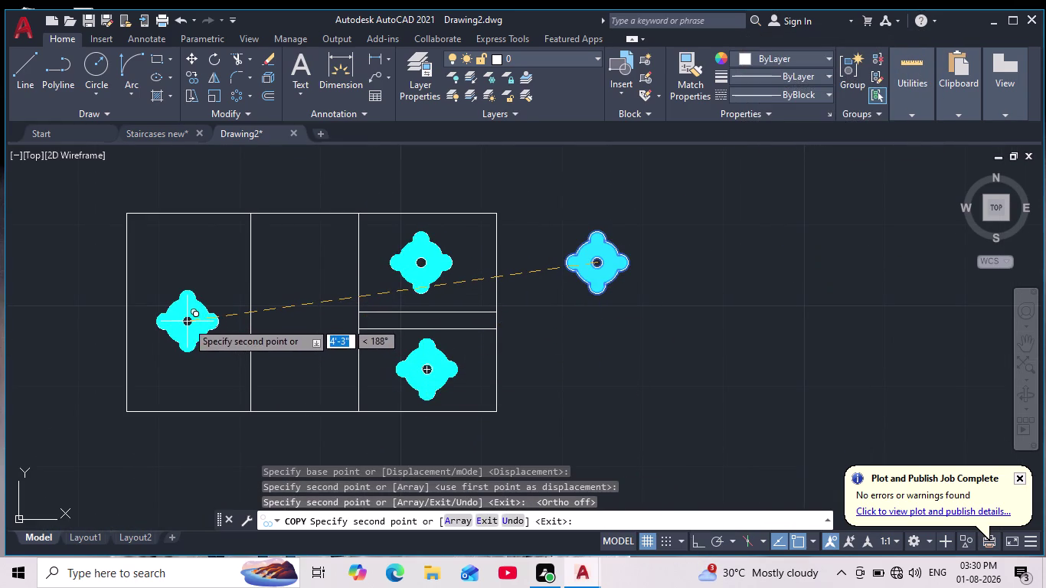
click(187, 322)
key(Escape)
Erase the leftover burner copy lying outside the stove outline.
scroll(down, 3)
scroll(up, 3)
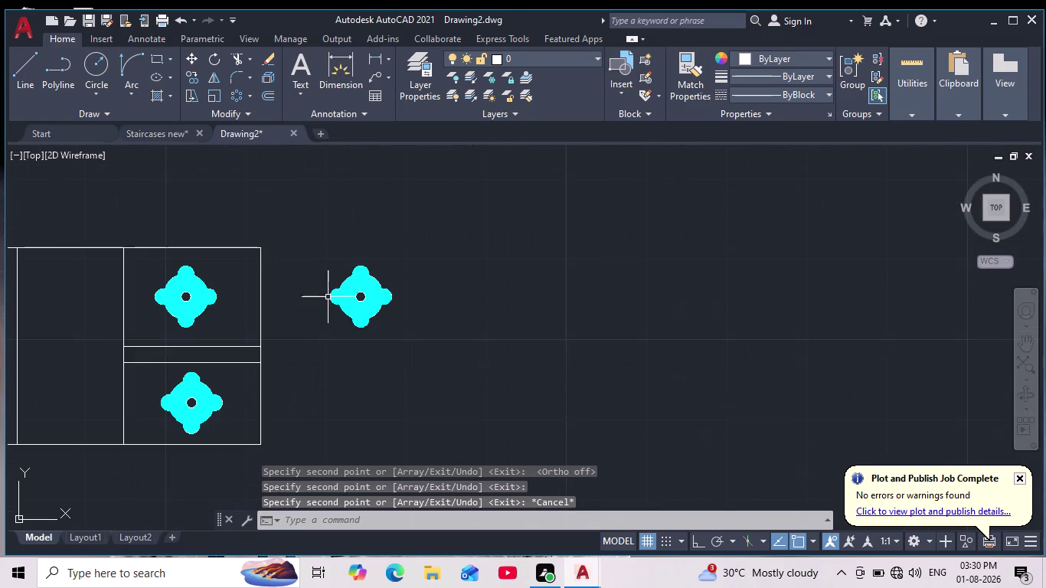
click(328, 263)
click(427, 351)
key(Delete)
scroll(down, 3)
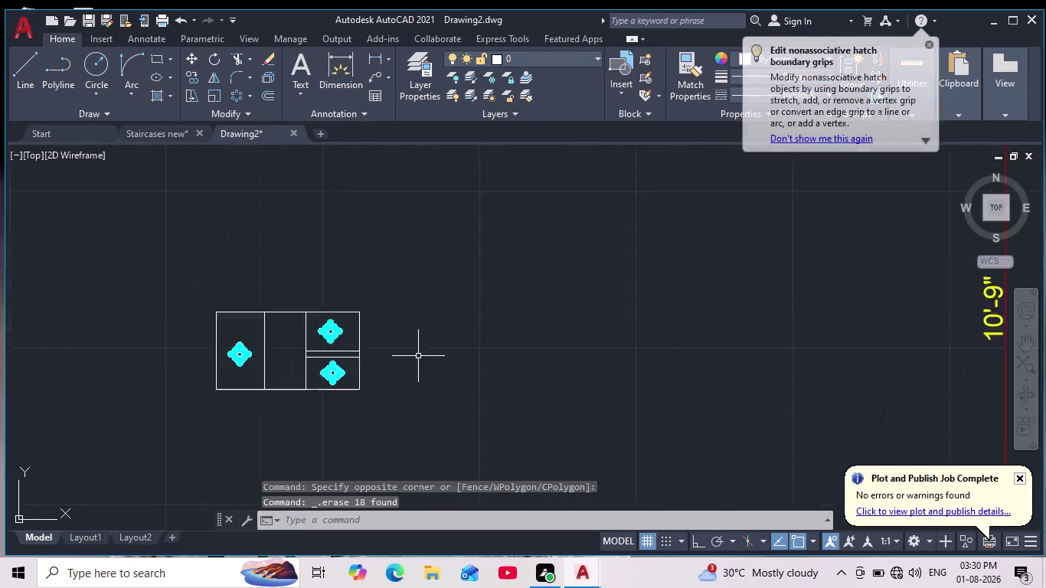
Window-select the entire stove outline together with its three burners.
scroll(down, 3)
middle_drag(388, 354, 430, 350)
scroll(down, 3)
scroll(up, 3)
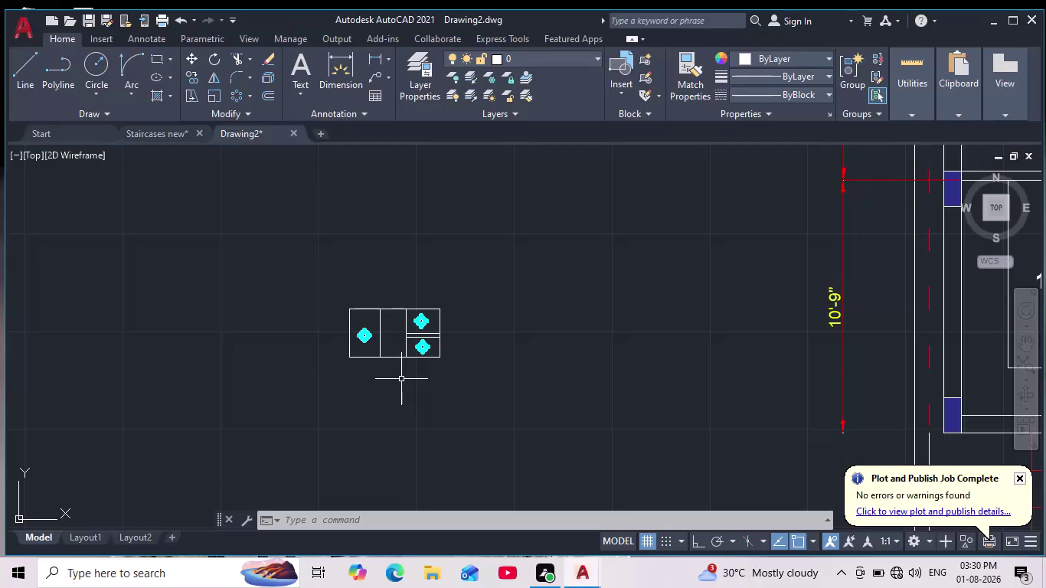
scroll(up, 3)
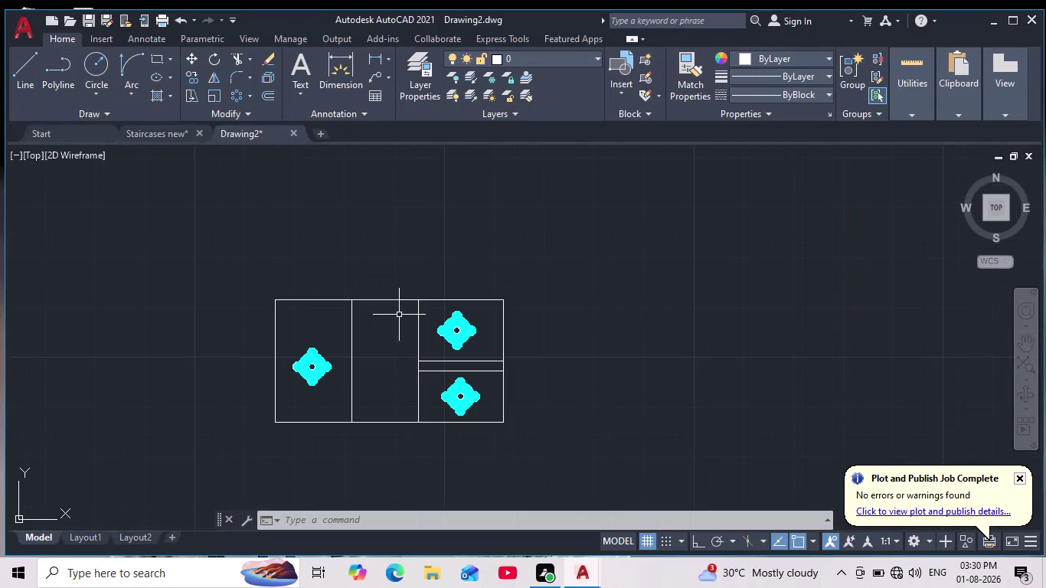
middle_drag(399, 324, 433, 331)
scroll(down, 3)
scroll(up, 3)
drag(577, 278, 577, 292)
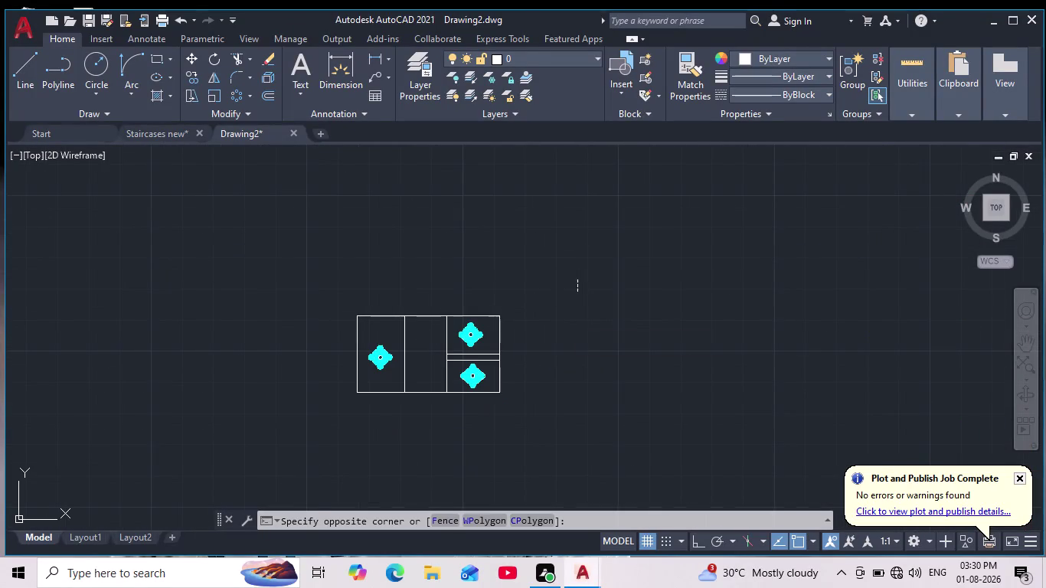
click(306, 423)
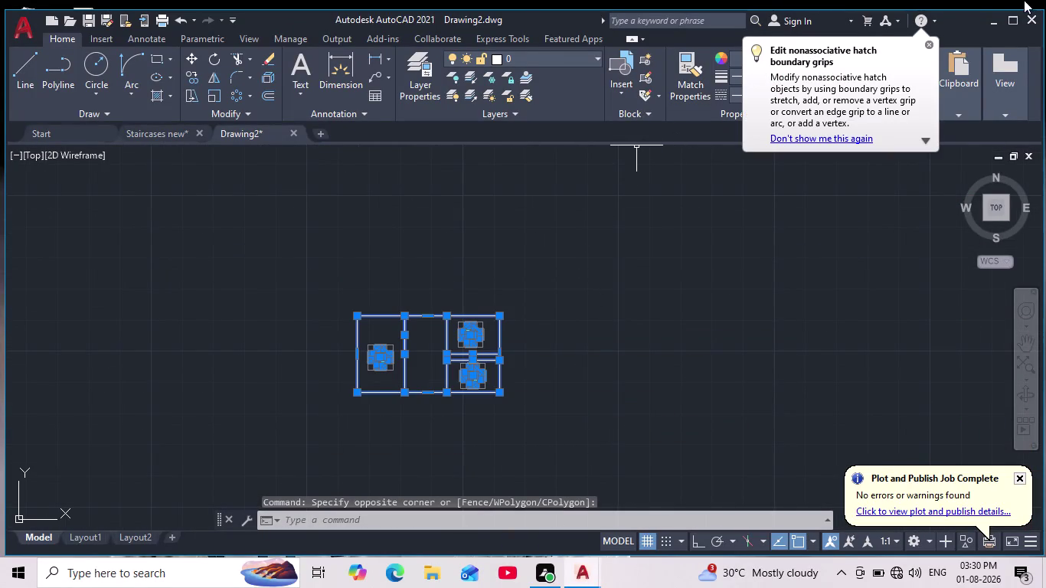
Change the selected stove's object colour to Cyan in the Properties panel.
click(925, 44)
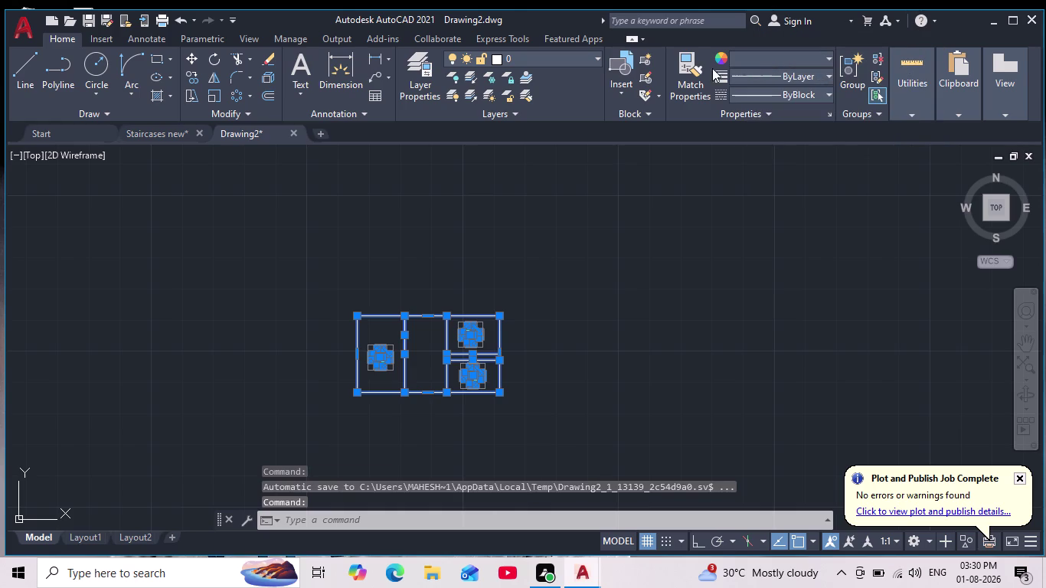
click(835, 56)
click(828, 56)
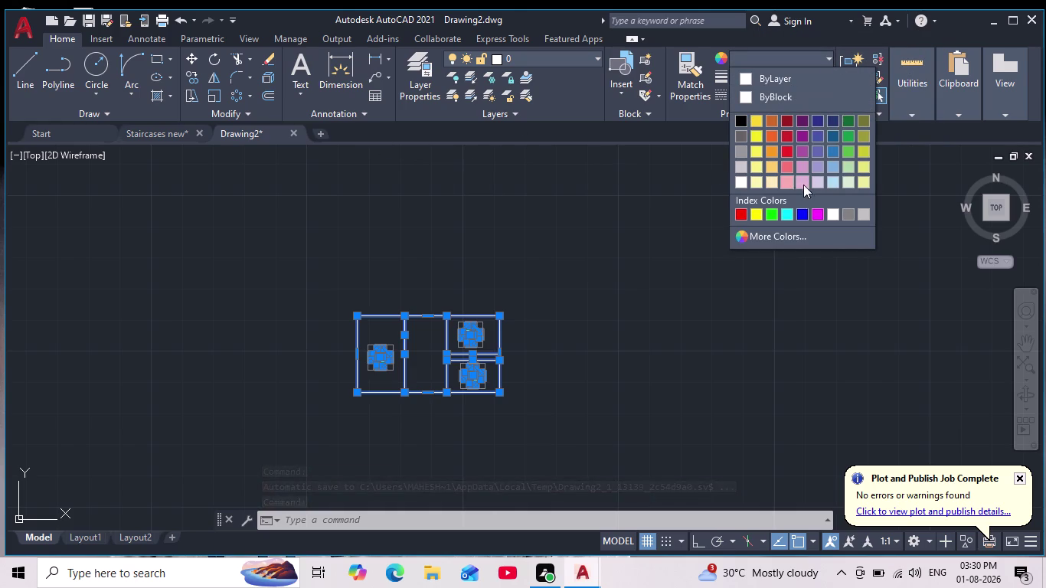
click(779, 214)
key(Escape)
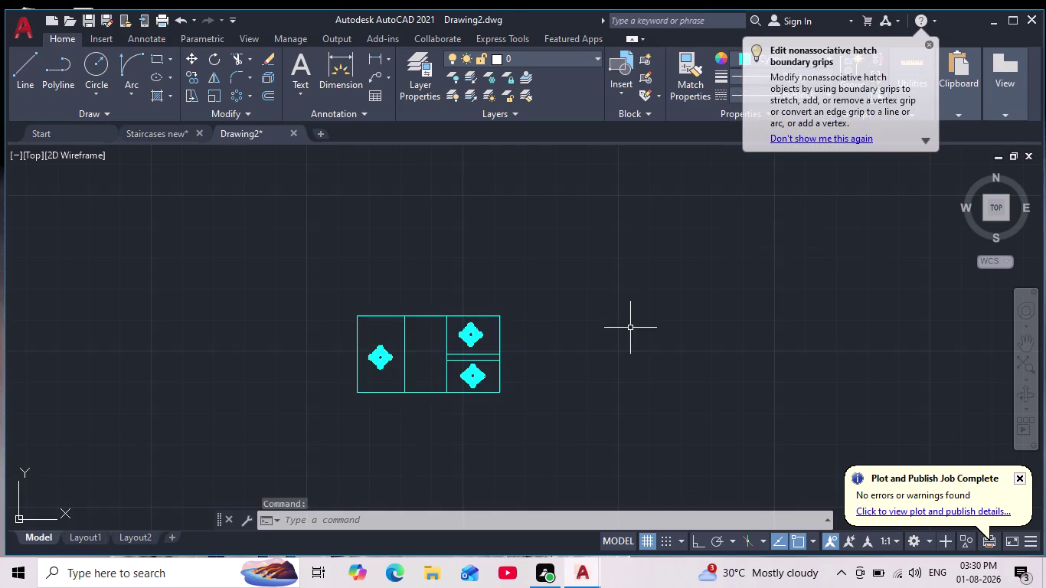
scroll(down, 3)
scroll(up, 3)
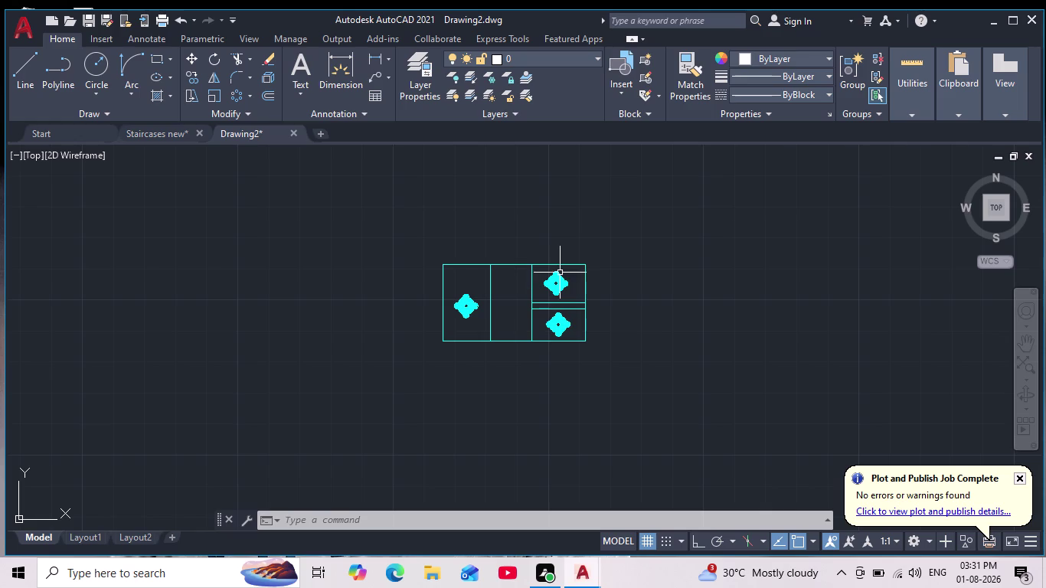
Make Cyan the current colour and draw a horizontal line across the middle compartment.
click(738, 53)
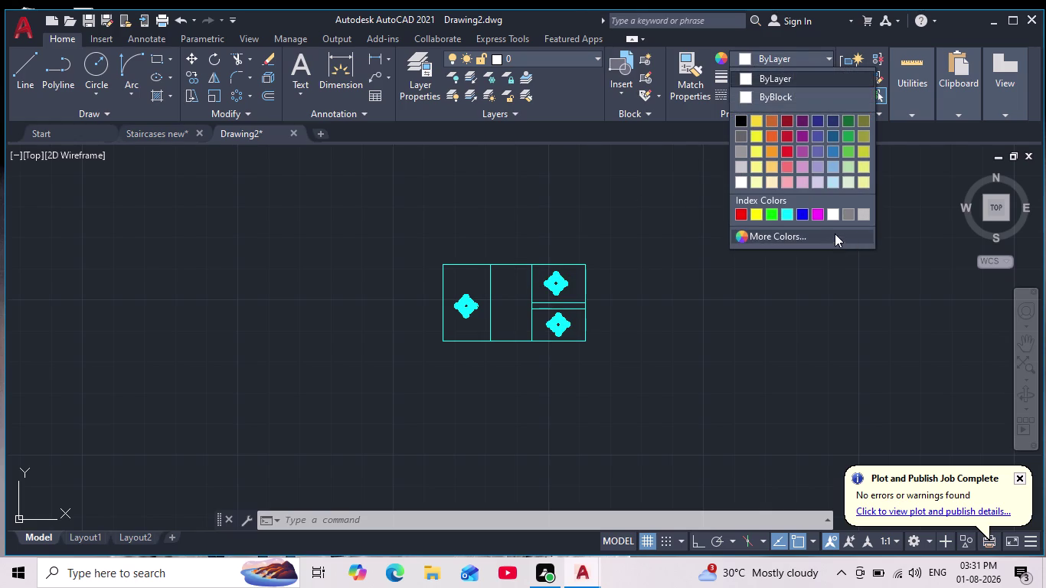
click(786, 213)
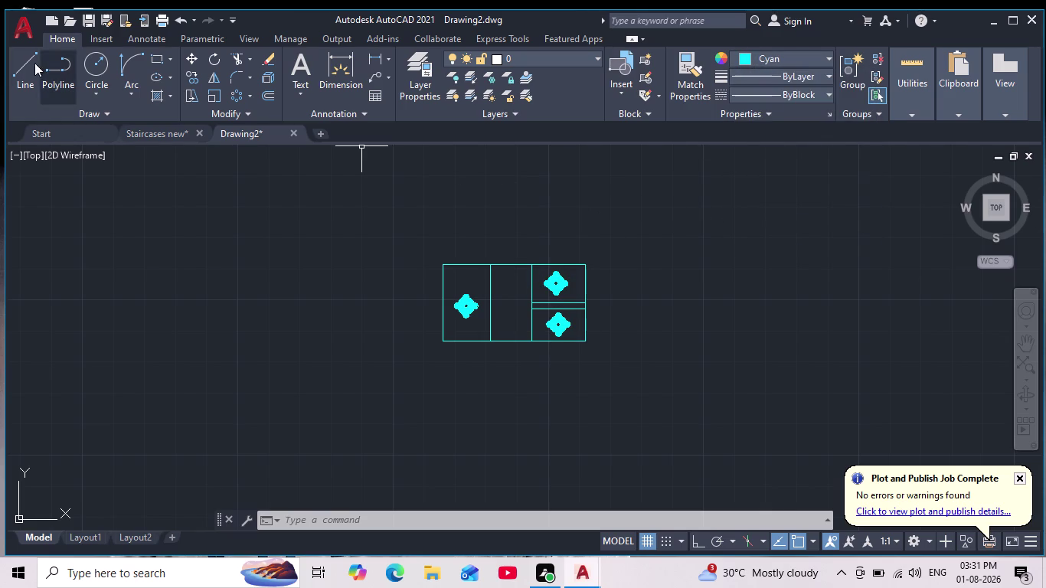
click(20, 68)
scroll(up, 3)
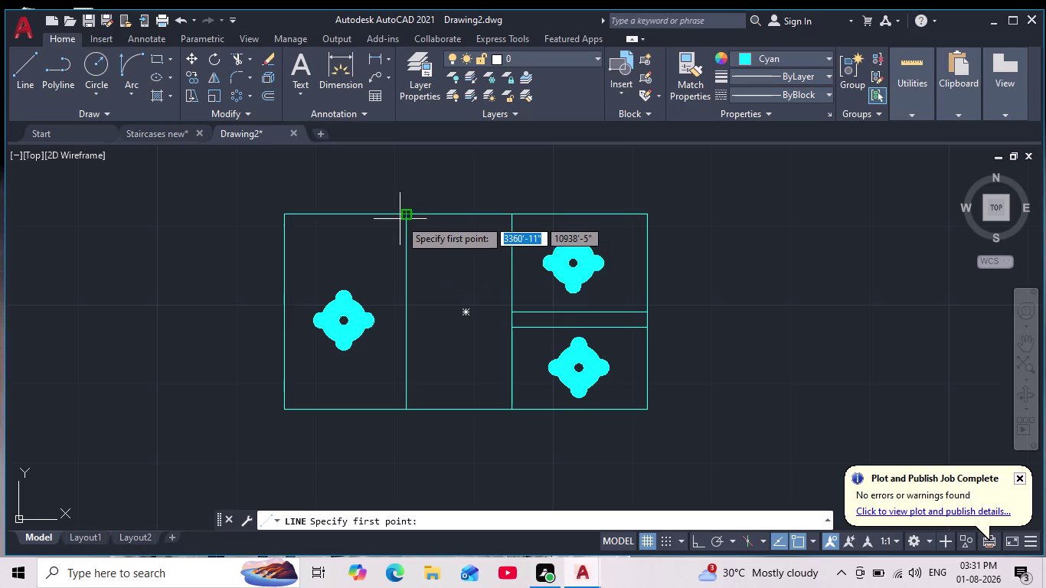
click(410, 239)
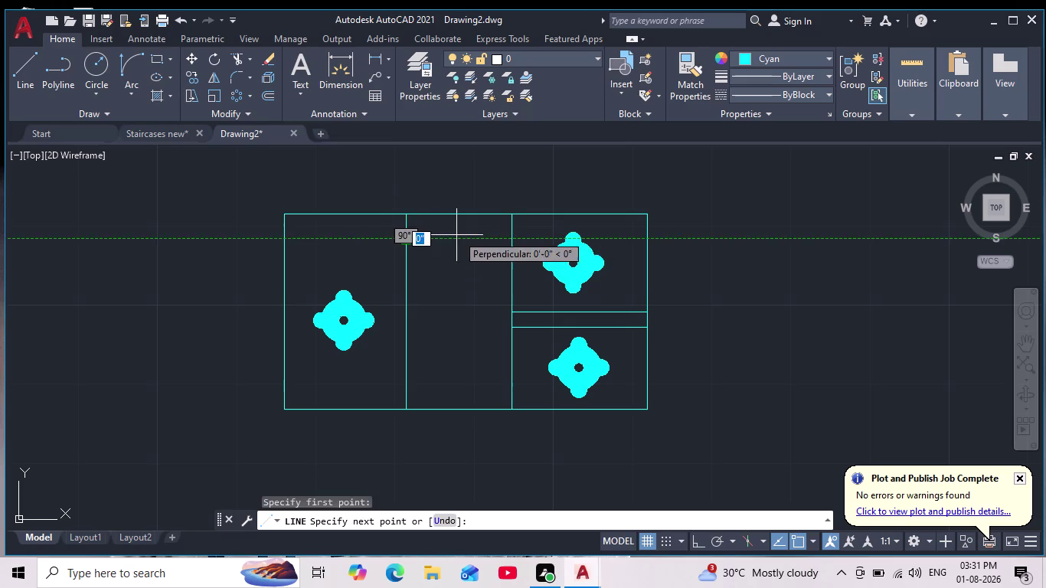
click(508, 241)
scroll(down, 3)
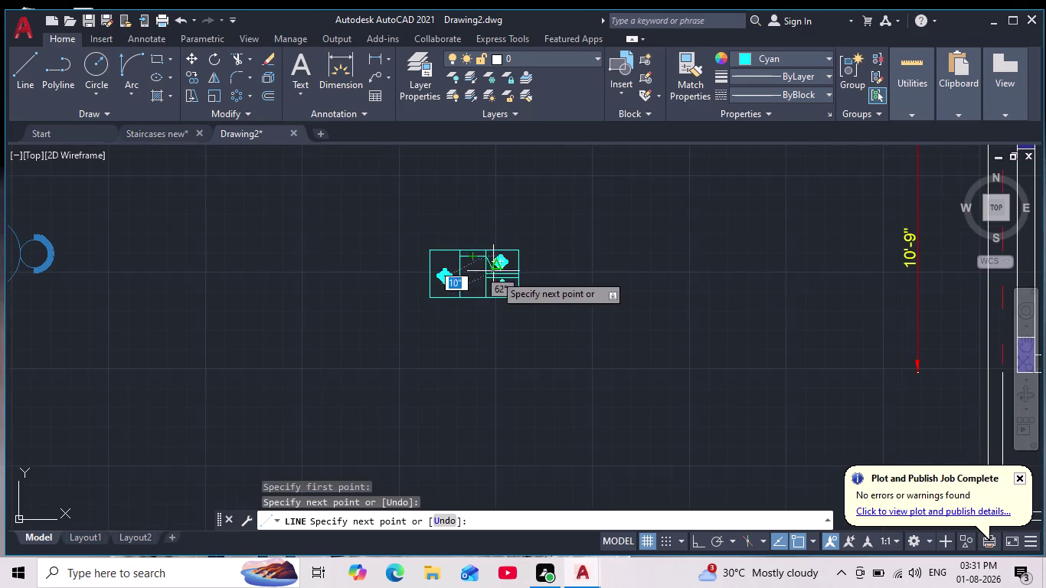
scroll(up, 3)
key(Escape)
scroll(up, 3)
click(481, 252)
click(477, 264)
key(Escape)
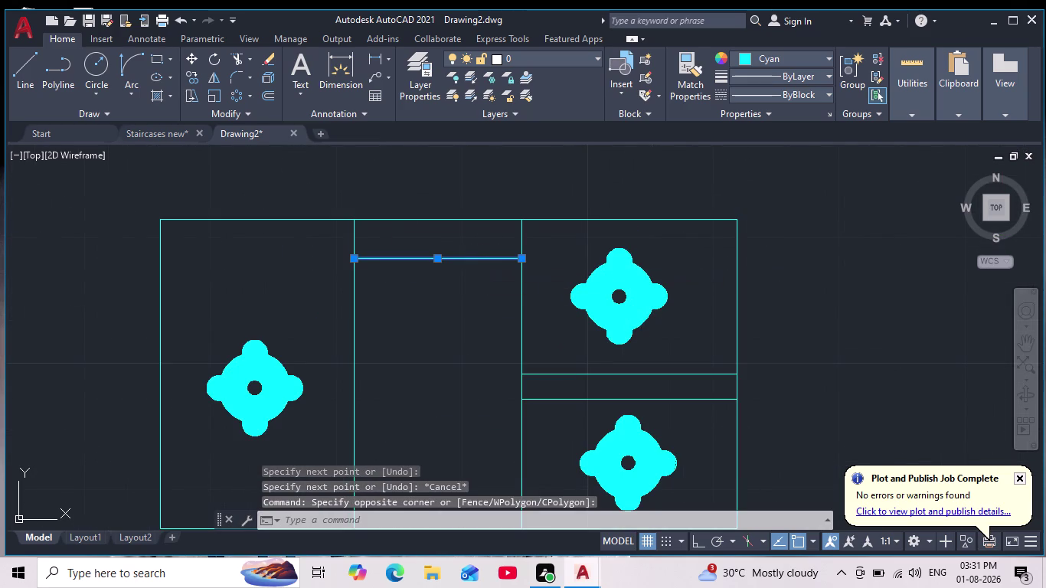
Offset the new line downward three times at 6-unit spacing.
key(o)
key(Return)
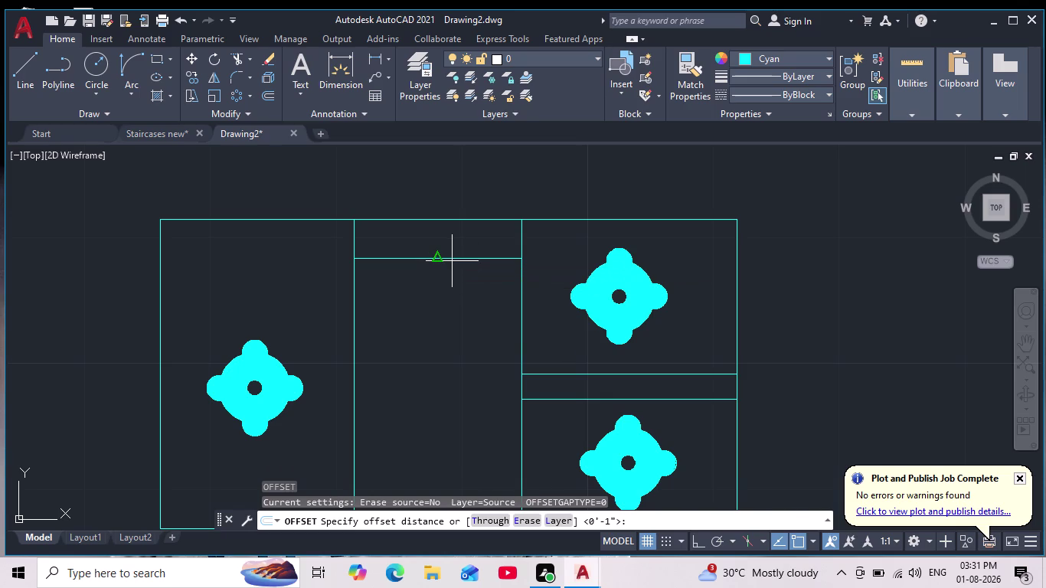
key(6)
key(Return)
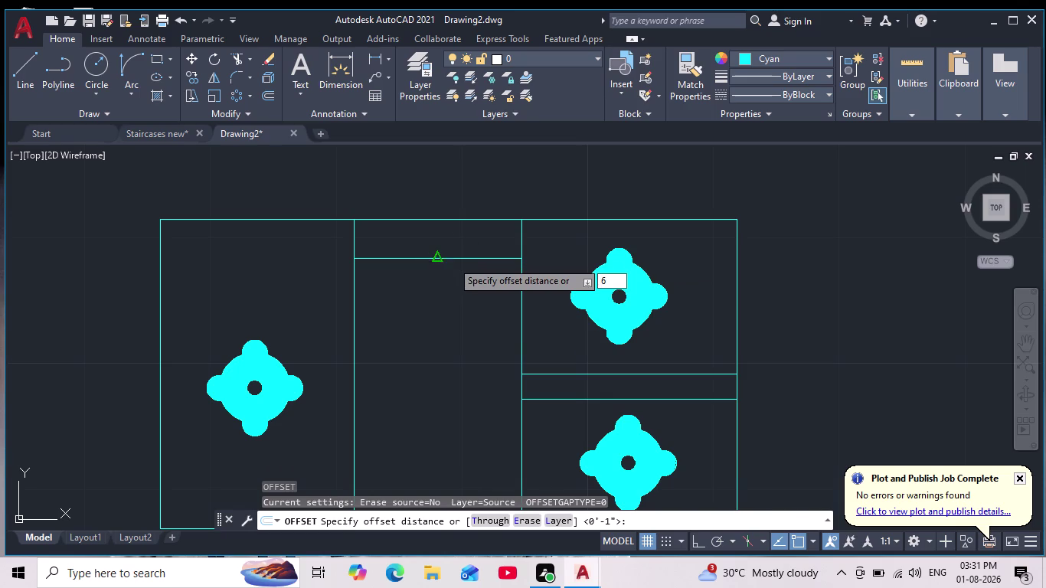
click(443, 259)
click(430, 295)
scroll(down, 3)
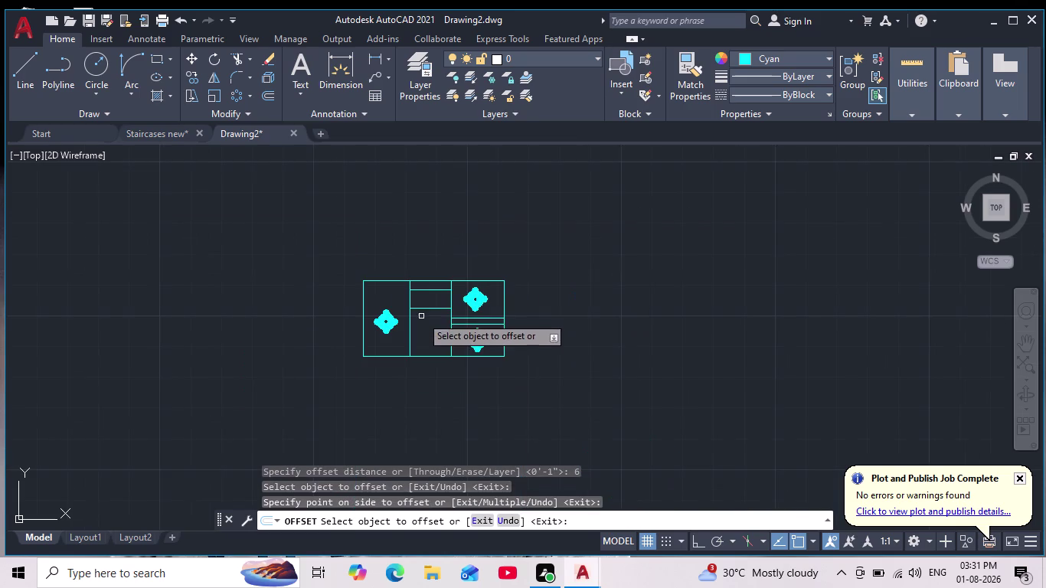
click(425, 309)
click(426, 334)
click(434, 327)
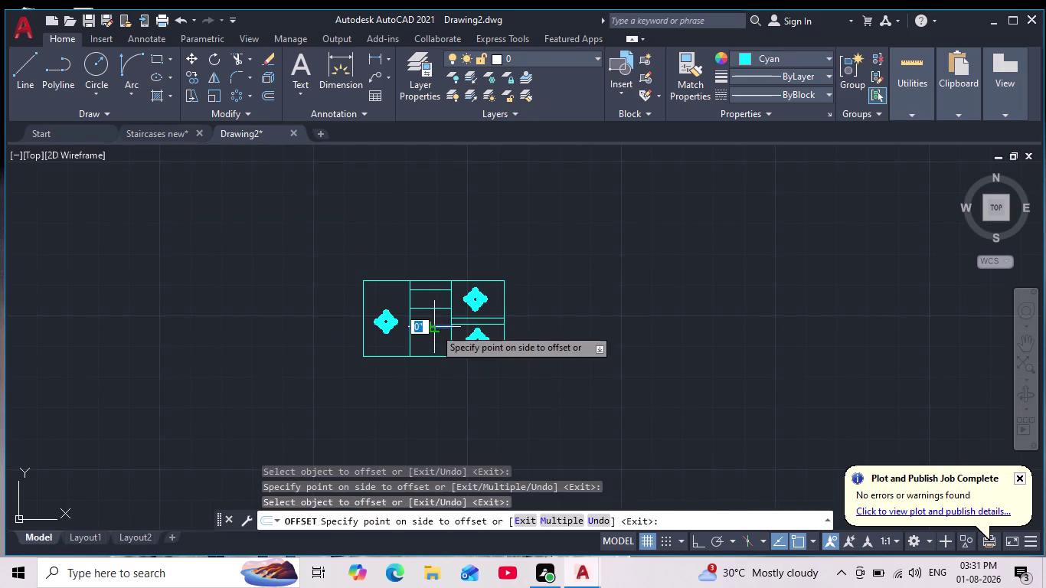
click(435, 335)
scroll(down, 3)
scroll(up, 3)
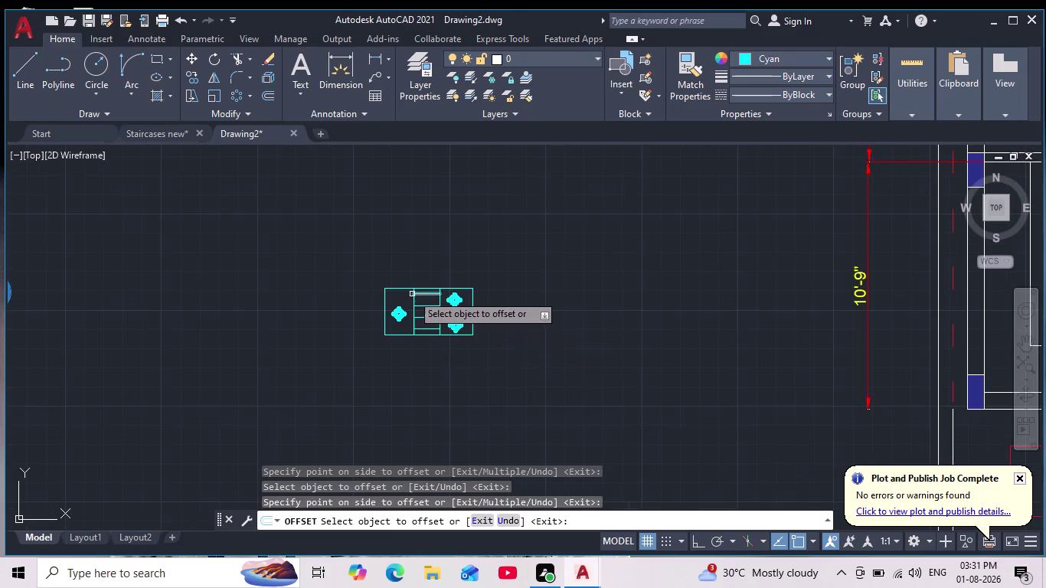
scroll(up, 3)
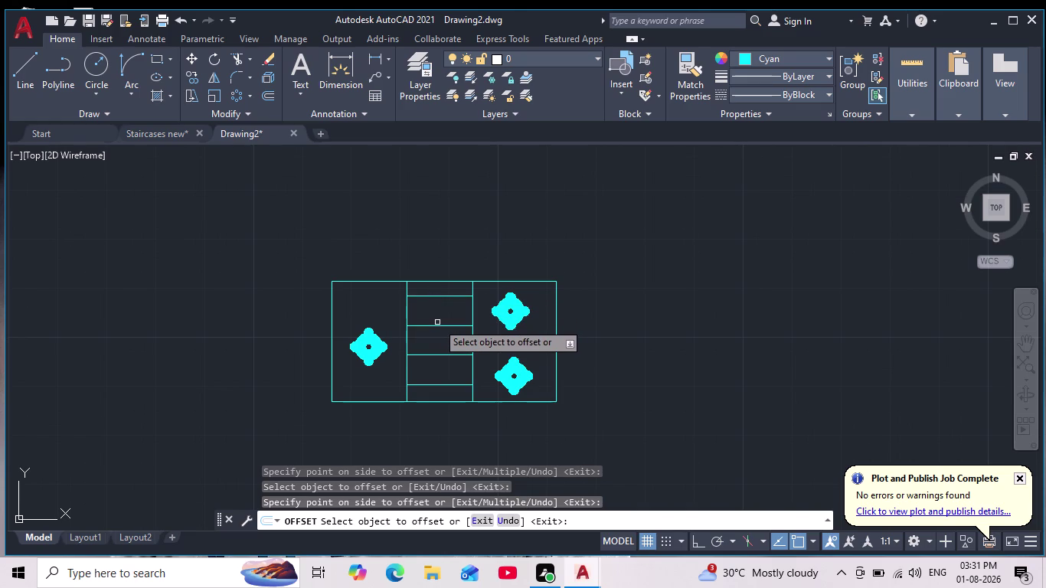
Add 1-unit offset copies beside two of the middle divider lines.
key(Return)
key(Return)
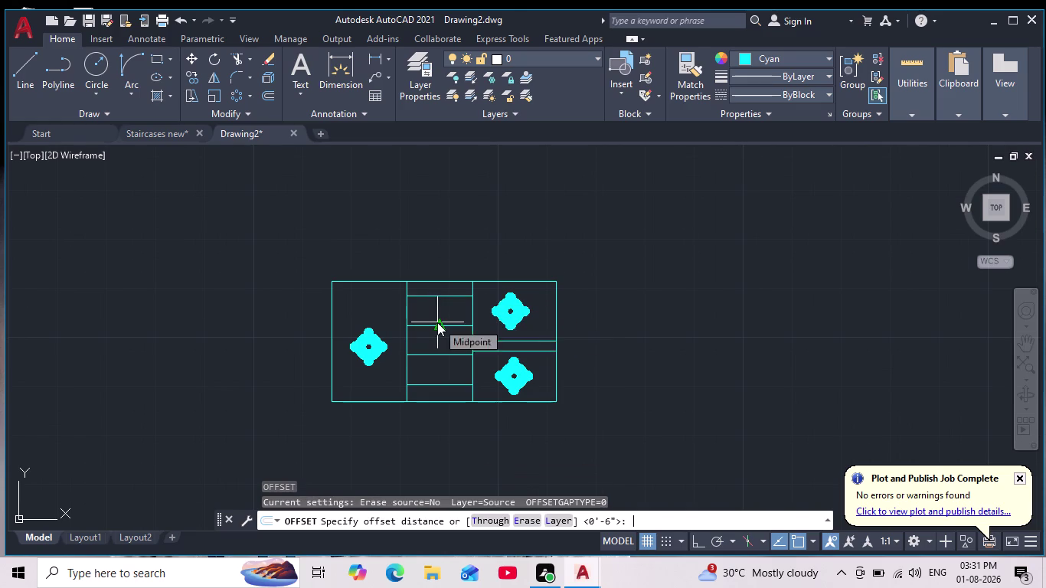
key(1)
key(Return)
click(438, 327)
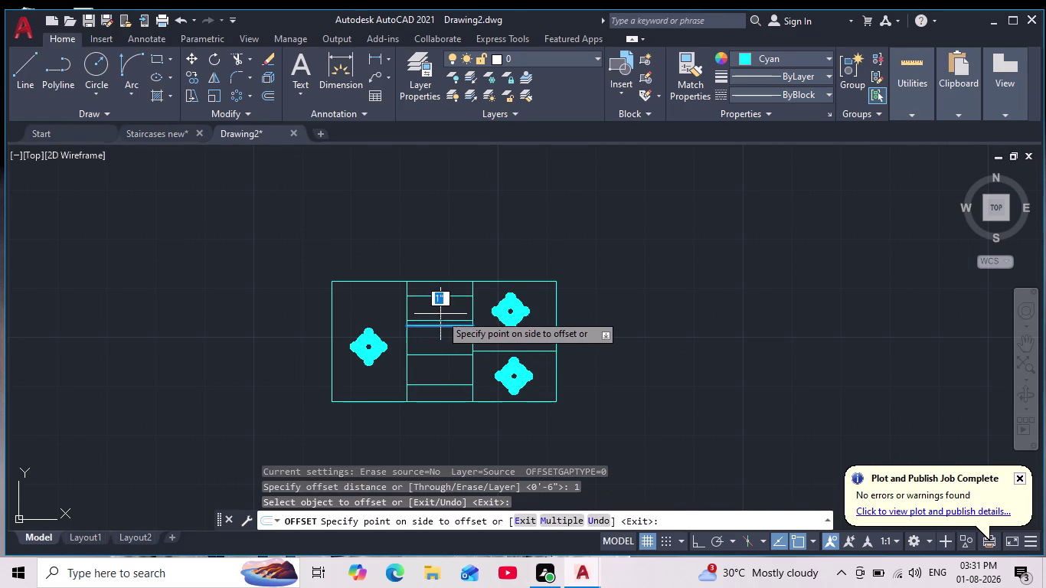
click(440, 313)
click(447, 354)
click(443, 367)
scroll(down, 3)
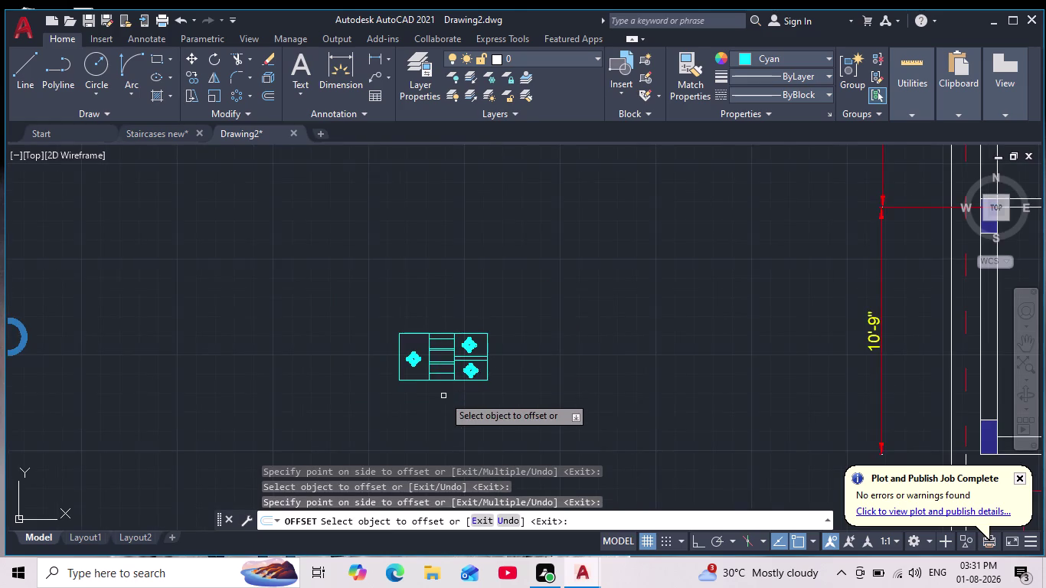
scroll(down, 3)
key(Escape)
Pan and zoom the view to centre the stove symbol.
scroll(up, 3)
scroll(down, 3)
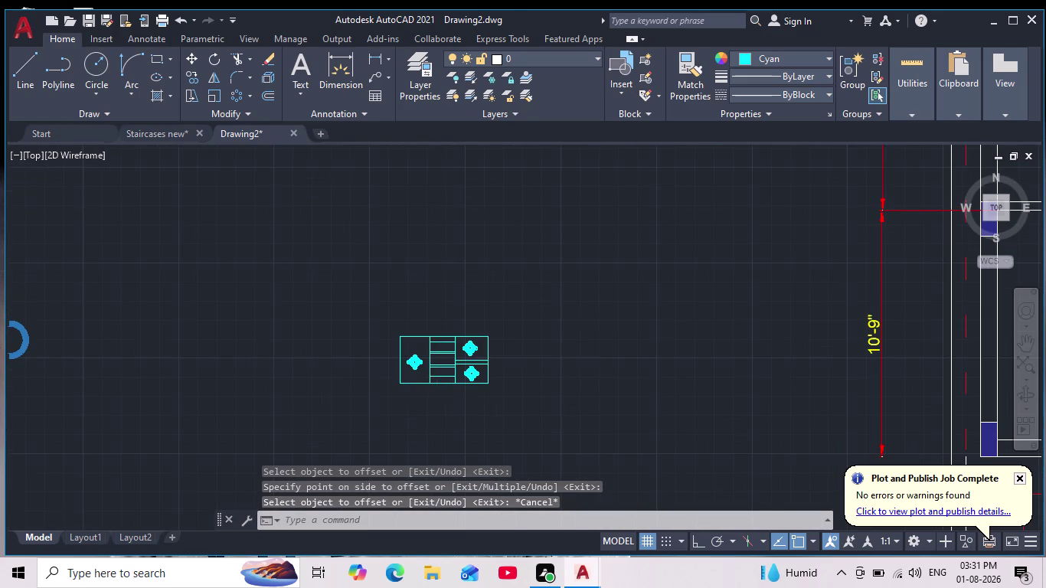
scroll(down, 3)
scroll(up, 3)
middle_drag(448, 405, 480, 398)
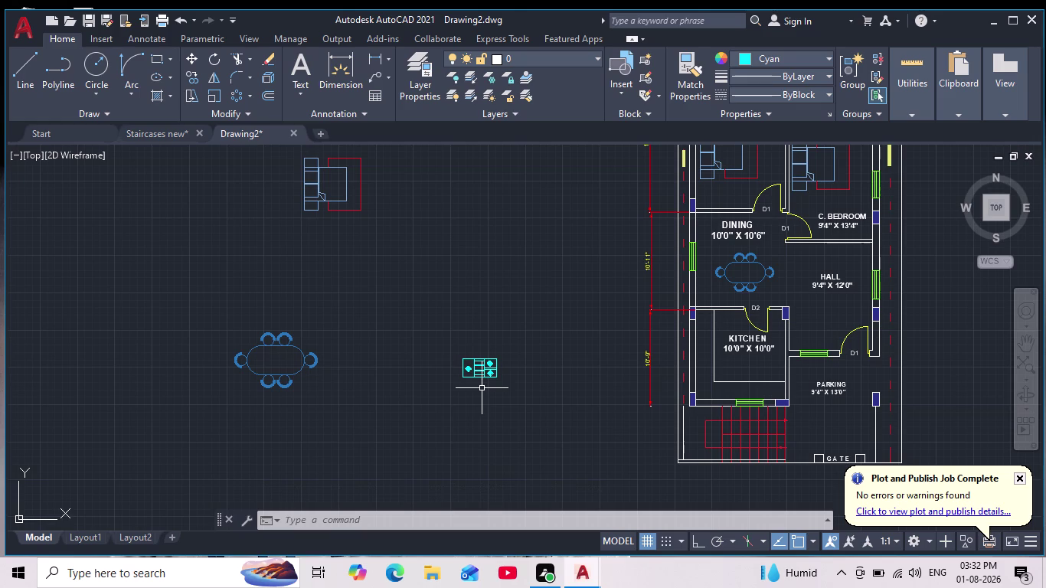
scroll(up, 3)
scroll(up, 3)
middle_drag(302, 308, 304, 306)
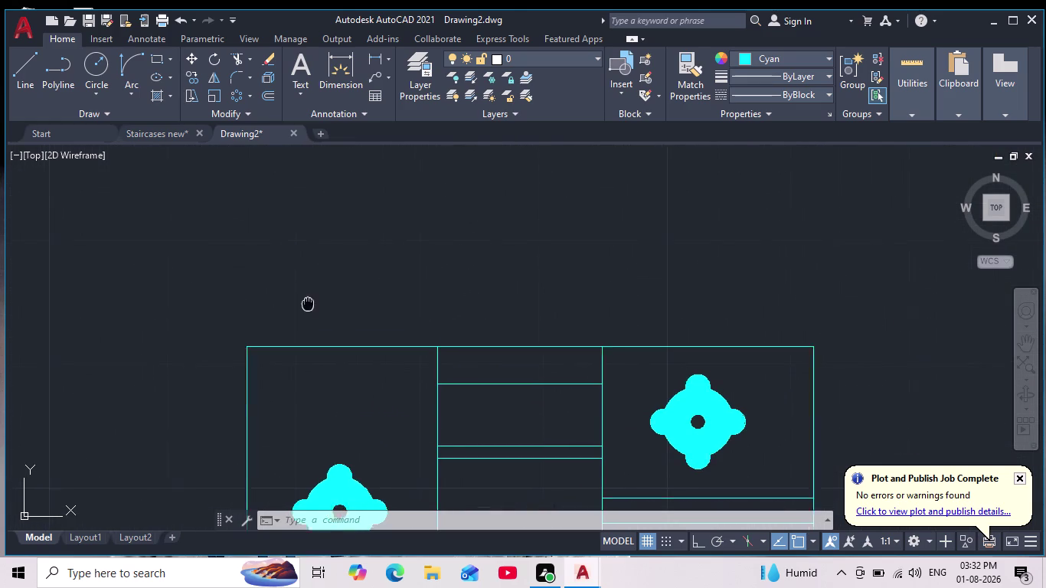
middle_drag(305, 306, 335, 286)
scroll(down, 3)
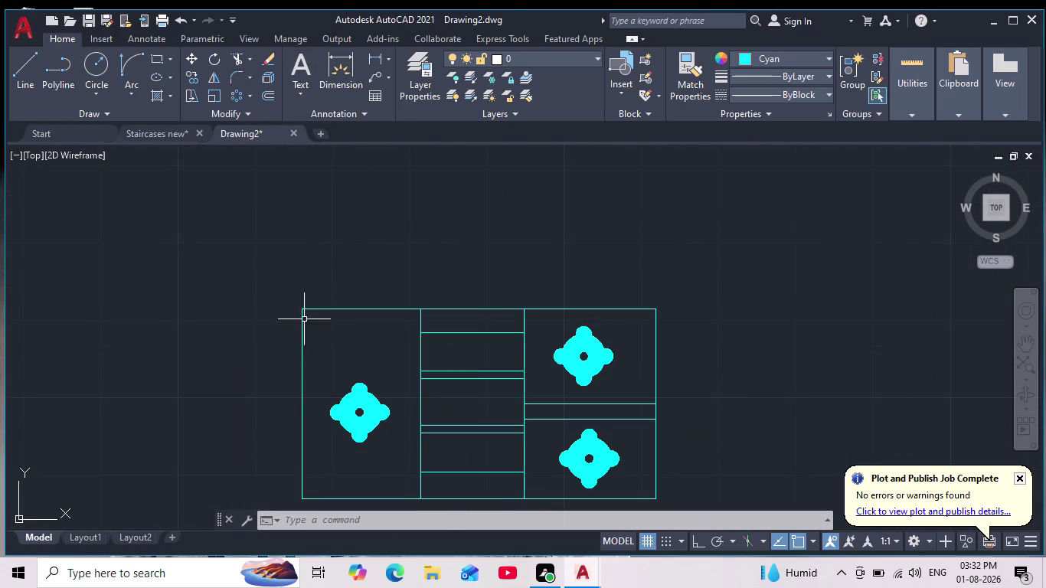
Explode the stove rectangle and fillet its top-left corner with radius 10.
click(303, 310)
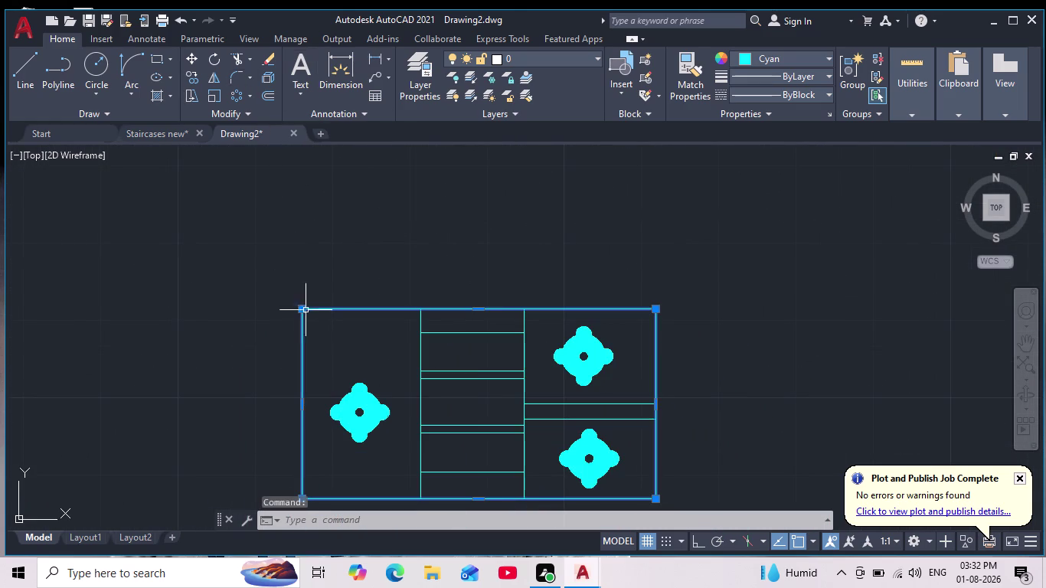
click(272, 76)
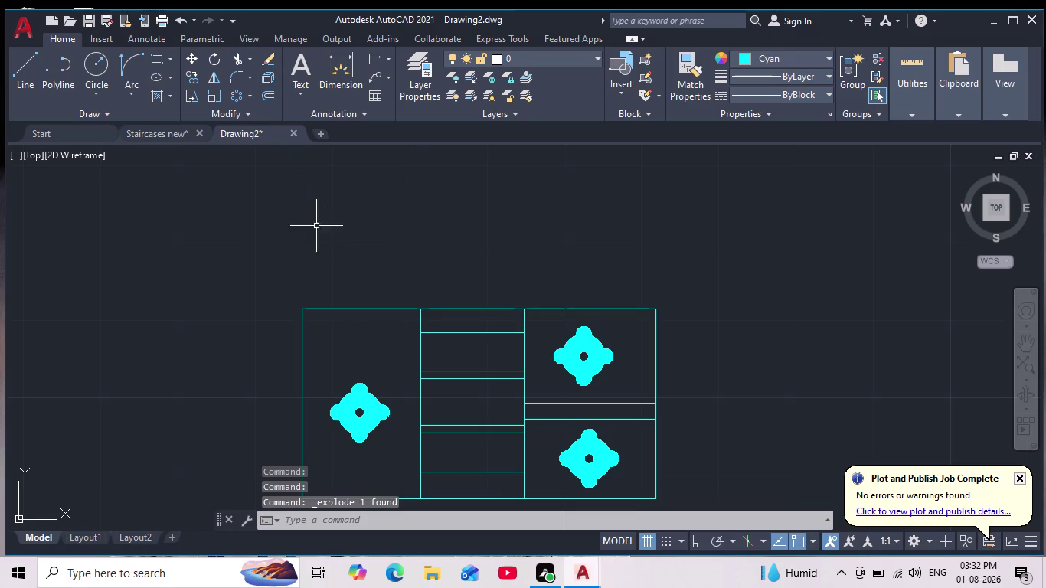
click(234, 76)
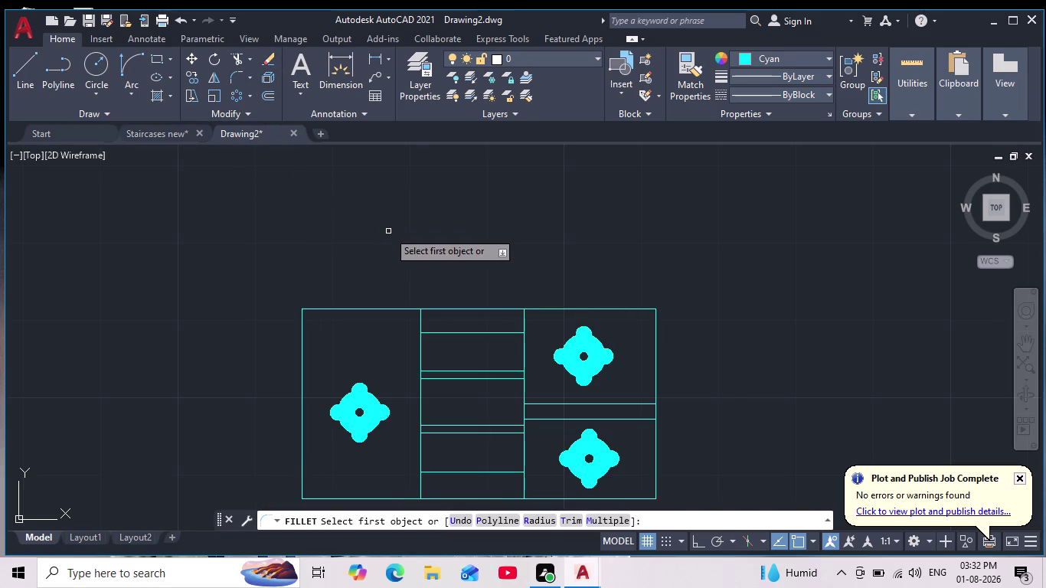
click(534, 518)
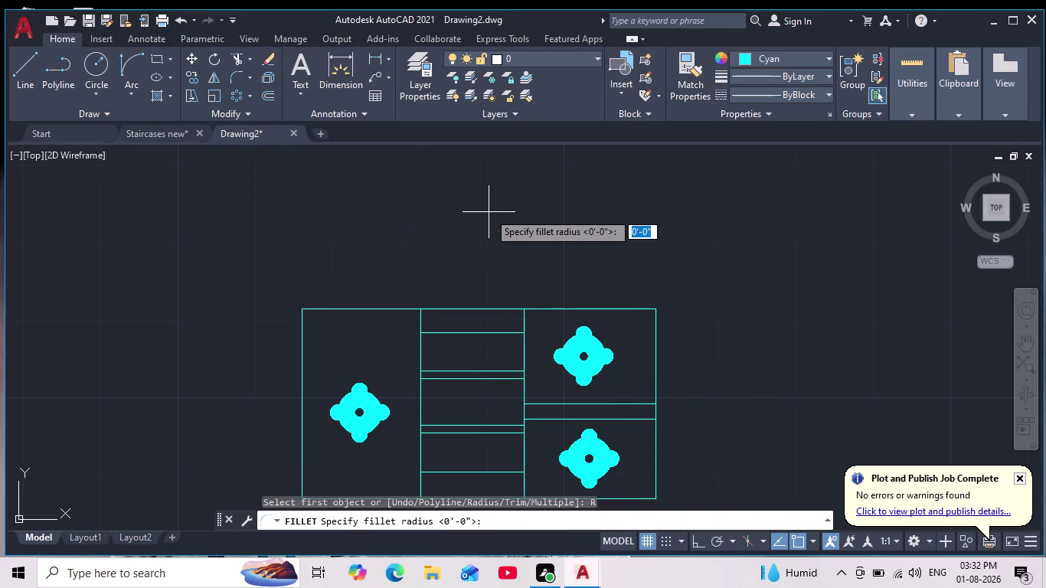
text(10)
key(Return)
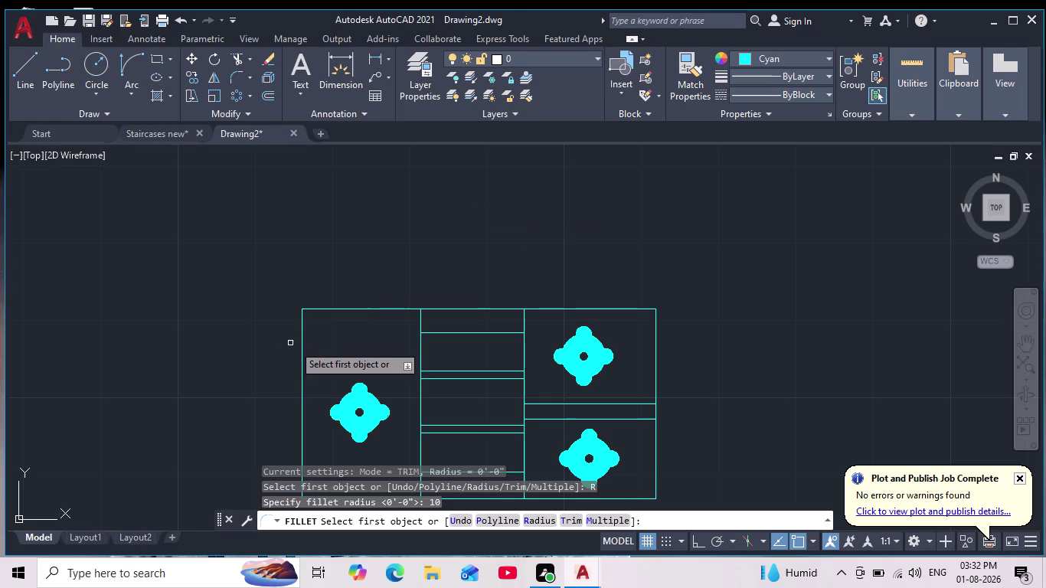
click(303, 342)
click(327, 311)
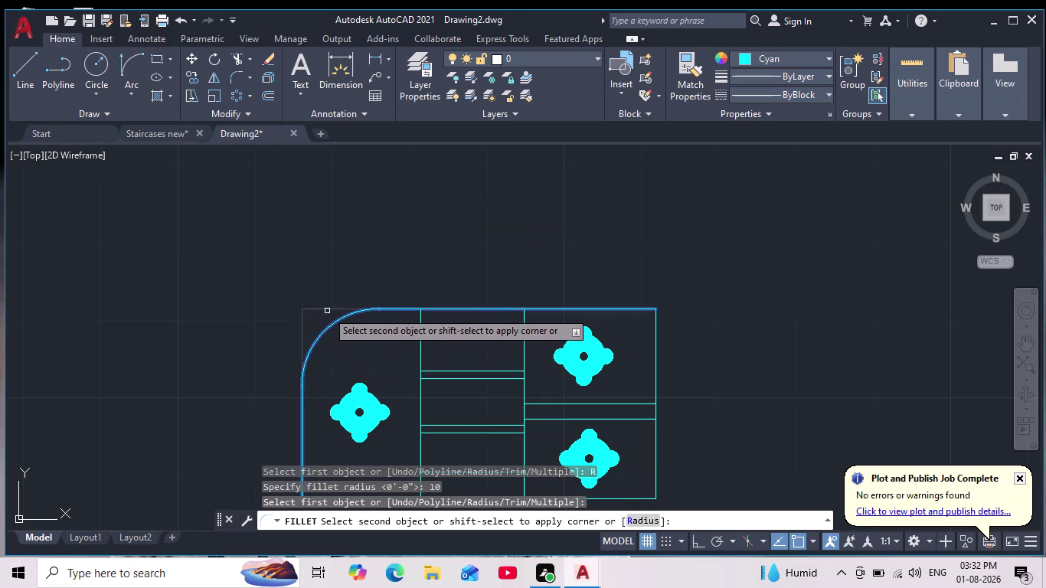
Undo the trial fillet so the top-left corner is square again.
scroll(down, 3)
middle_drag(345, 338, 336, 319)
scroll(up, 3)
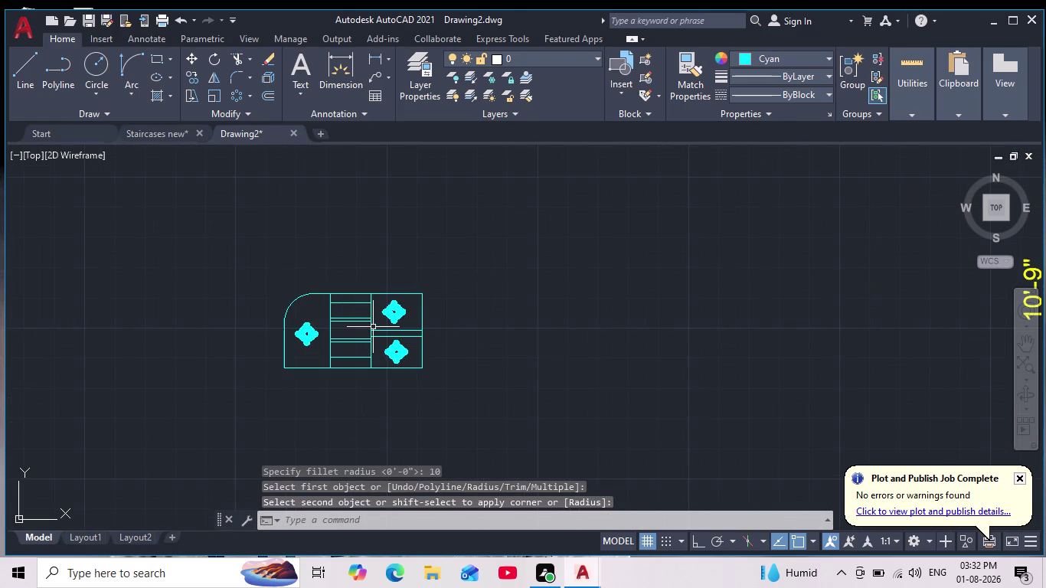
key(ctrl+z)
key(ctrl+z)
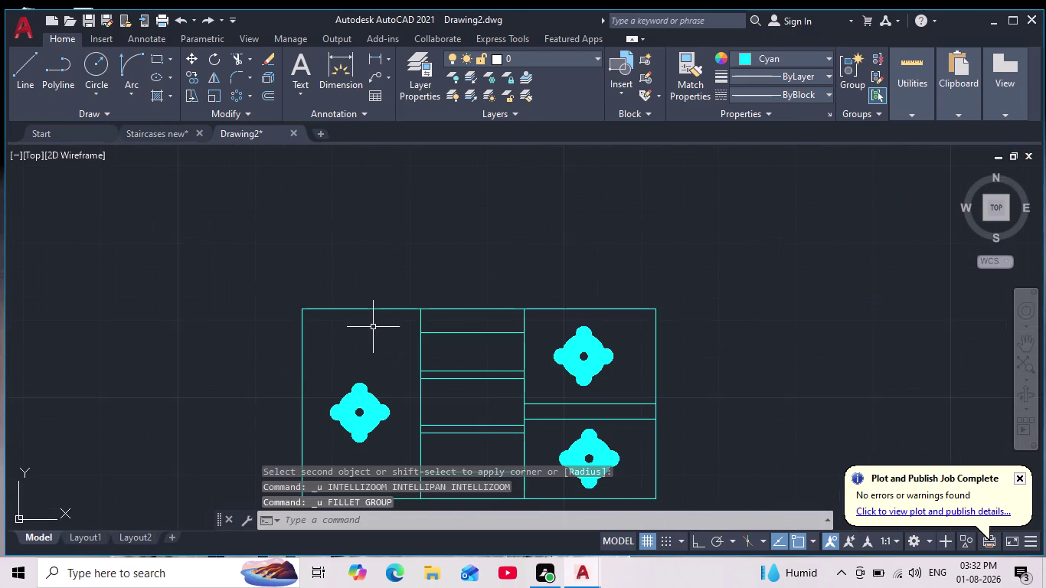
click(233, 70)
middle_drag(288, 136, 287, 134)
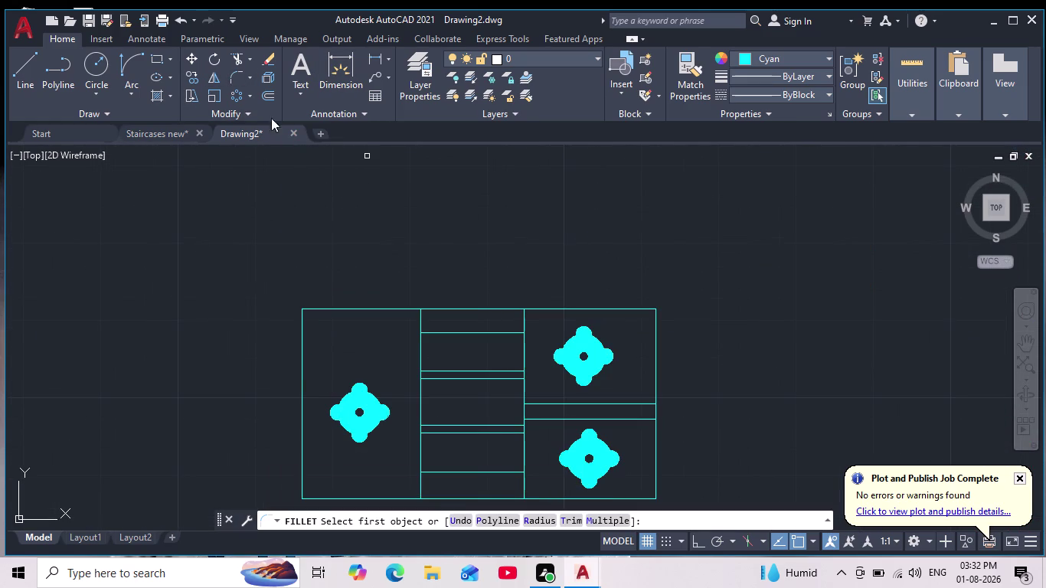
Set the fillet radius to 5 and round the stove's top-left and top-right corners.
middle_drag(286, 134, 264, 112)
scroll(down, 3)
middle_drag(495, 338, 429, 281)
scroll(down, 3)
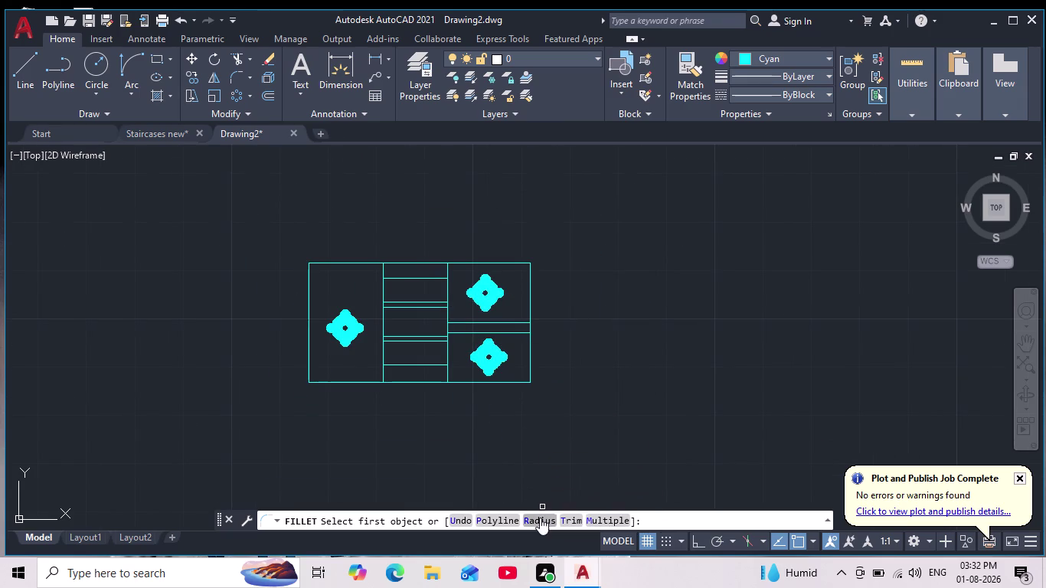
click(539, 518)
key(5)
key(Return)
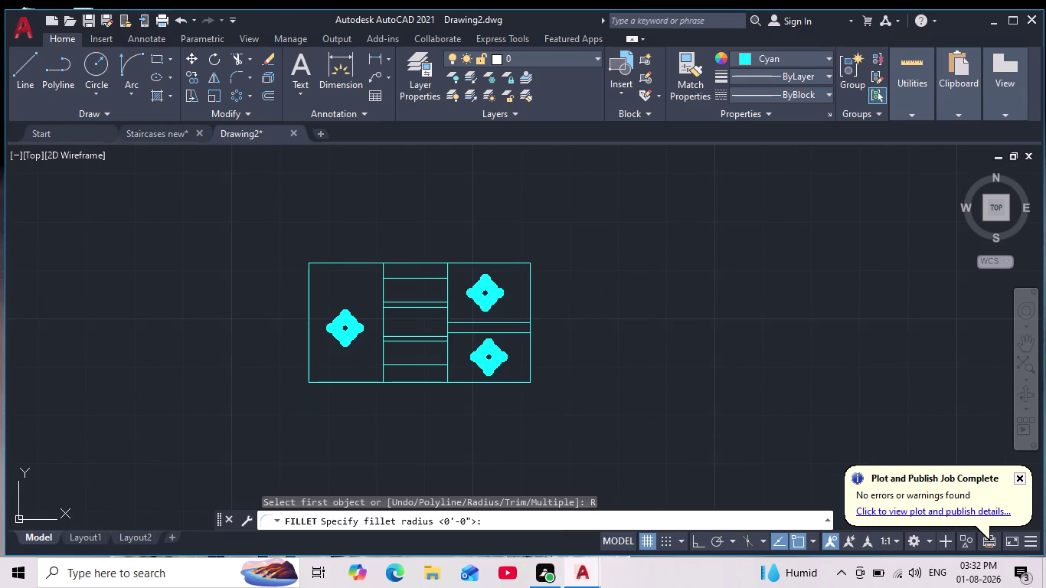
click(310, 286)
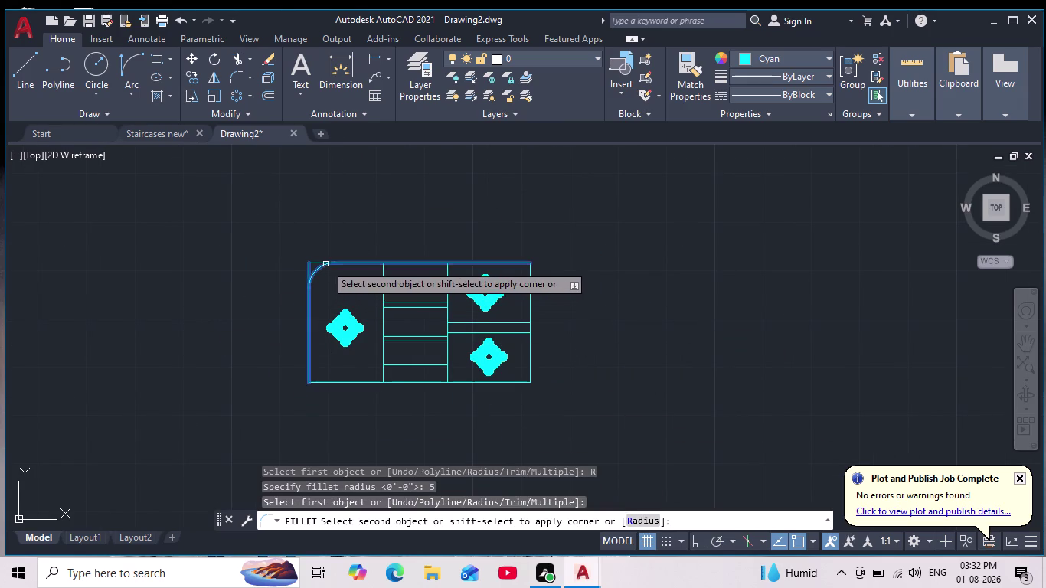
click(326, 264)
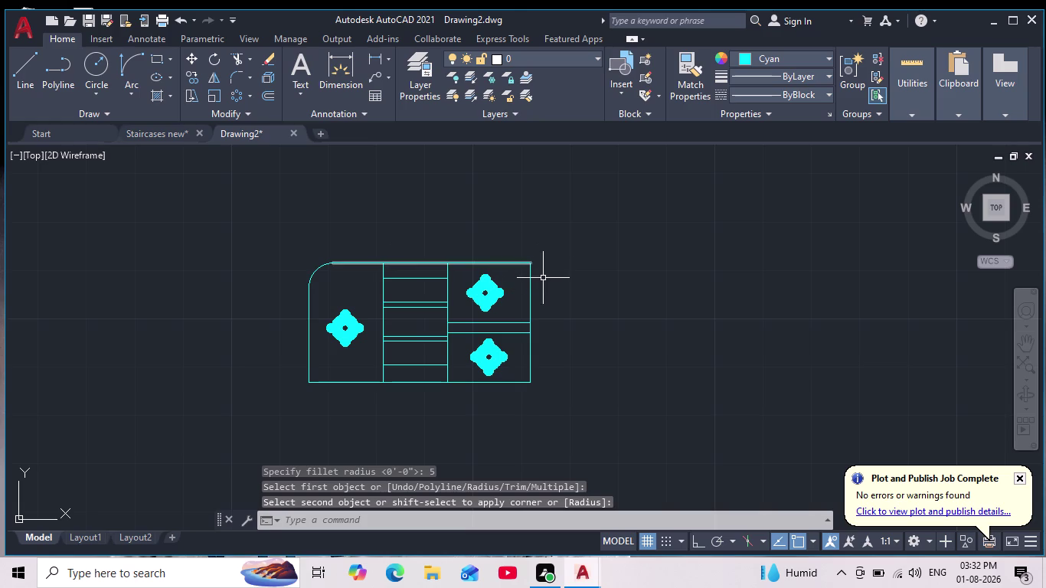
key(space)
click(512, 261)
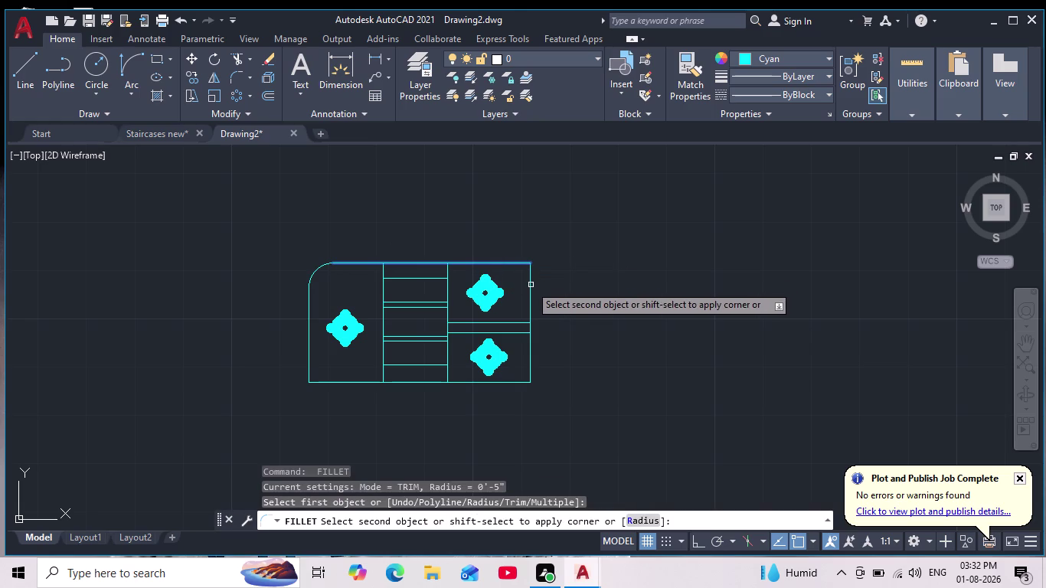
click(528, 287)
Round the stove outline's bottom-right corner, joining the right and bottom edges.
click(532, 290)
scroll(down, 3)
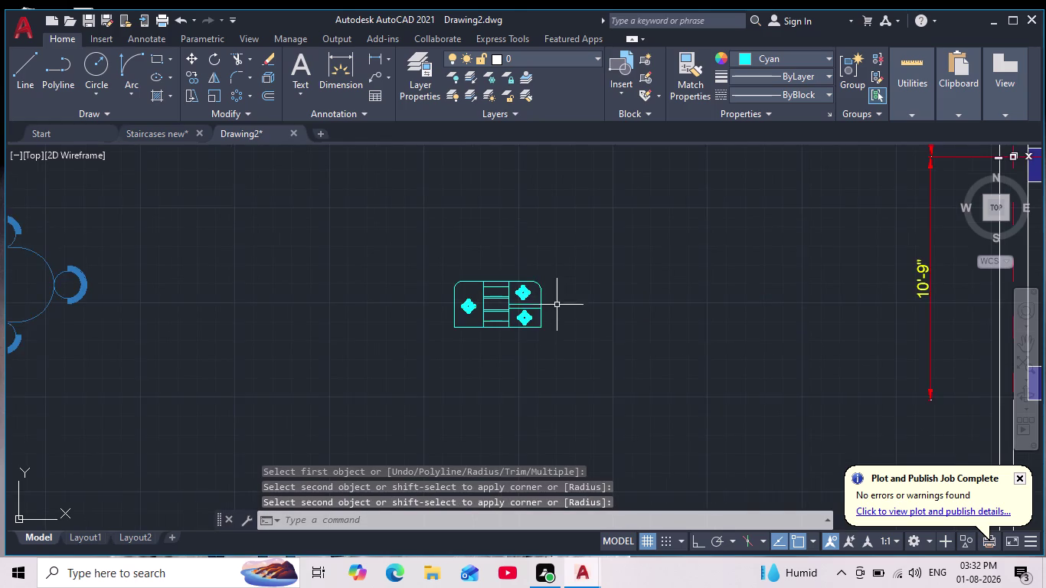
scroll(up, 3)
key(space)
click(527, 326)
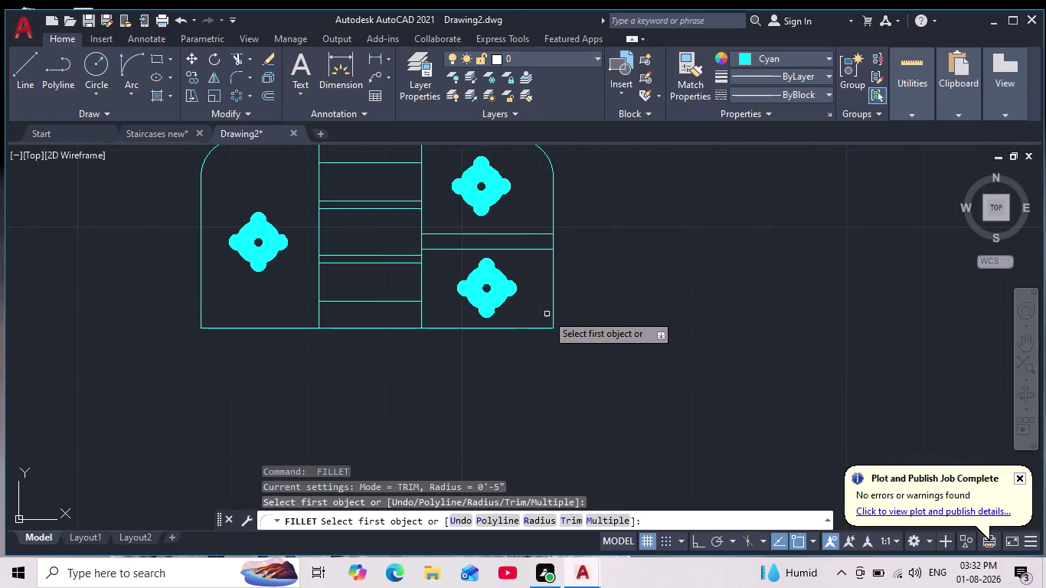
click(554, 313)
click(538, 327)
scroll(down, 3)
scroll(up, 3)
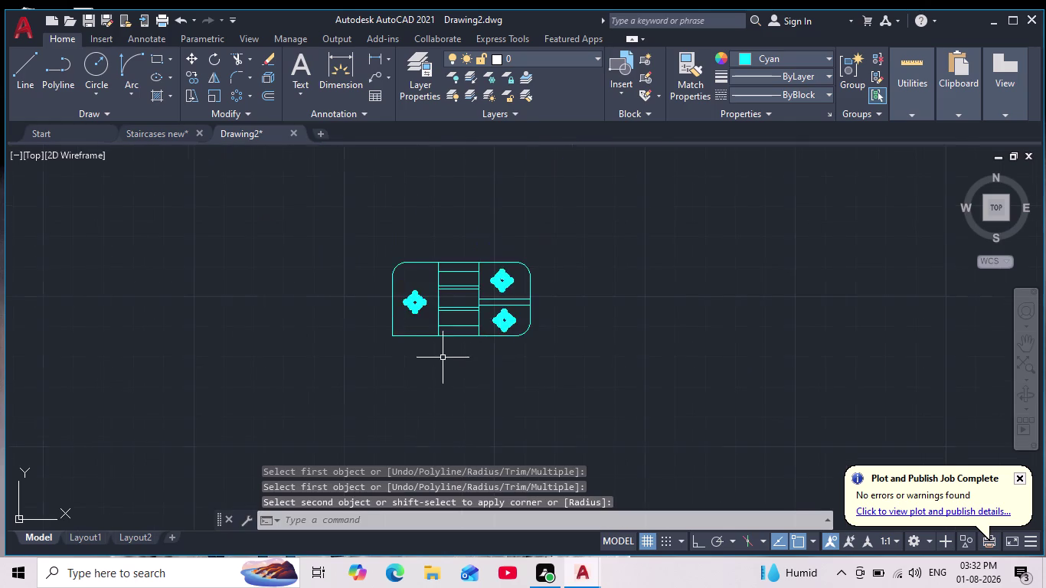
scroll(up, 3)
Round the bottom-left corner, joining the bottom and left edges, then exit Fillet.
key(space)
click(338, 305)
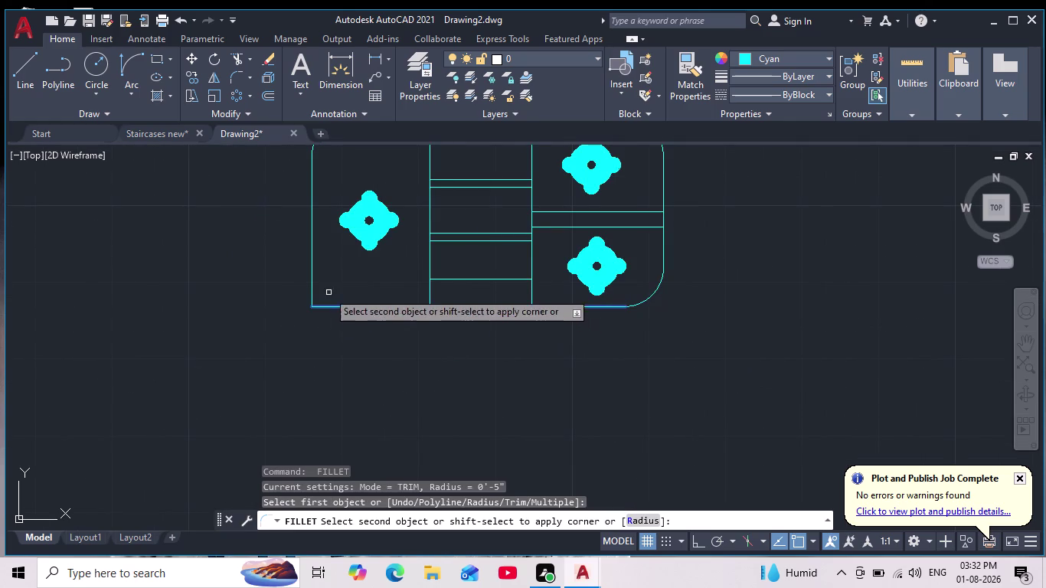
click(313, 274)
scroll(down, 3)
middle_drag(328, 343, 373, 395)
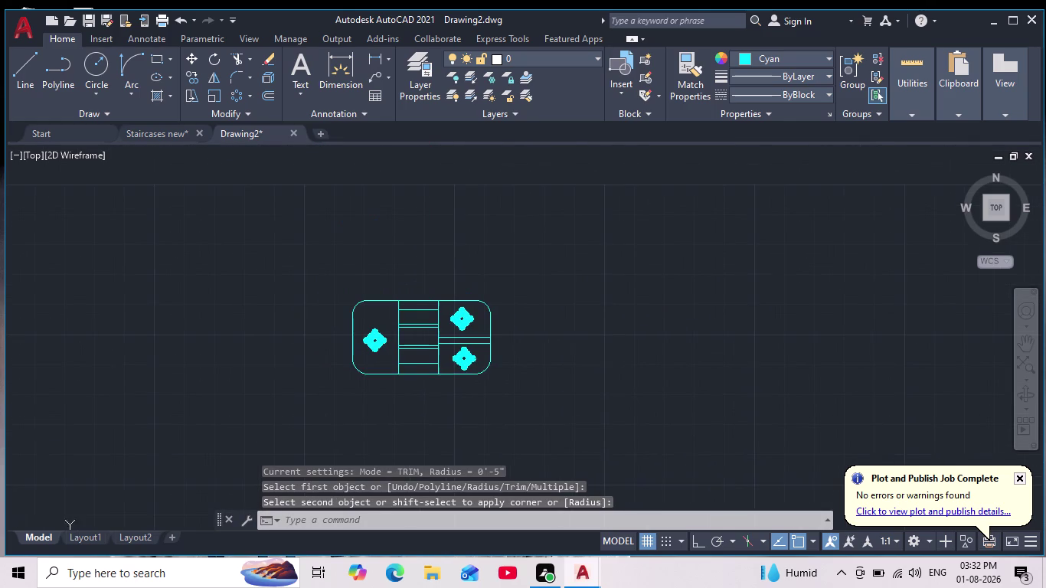
key(Return)
scroll(up, 3)
scroll(down, 3)
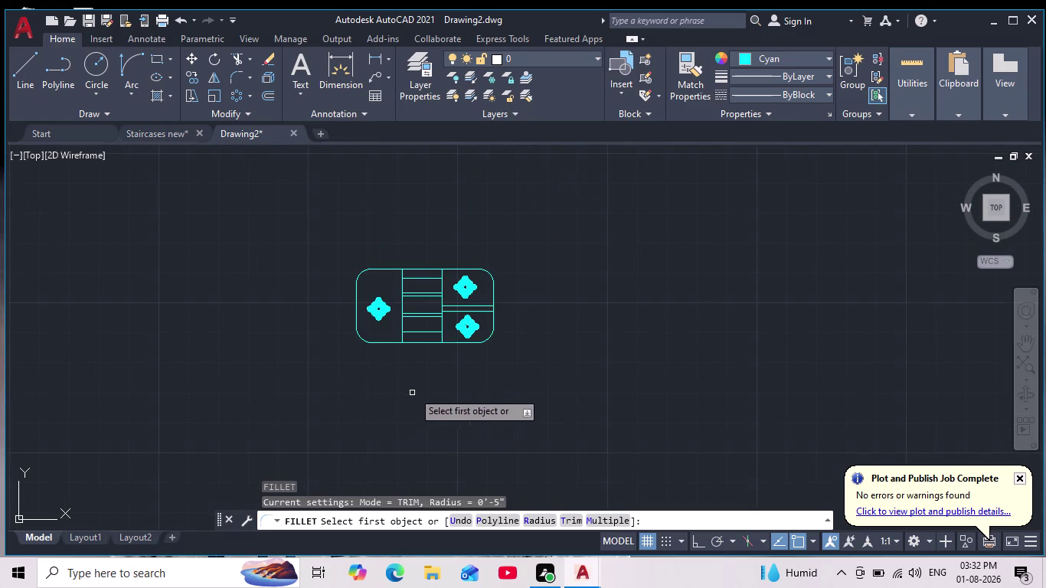
scroll(down, 3)
middle_drag(433, 403, 458, 387)
scroll(down, 3)
key(Escape)
key(Escape)
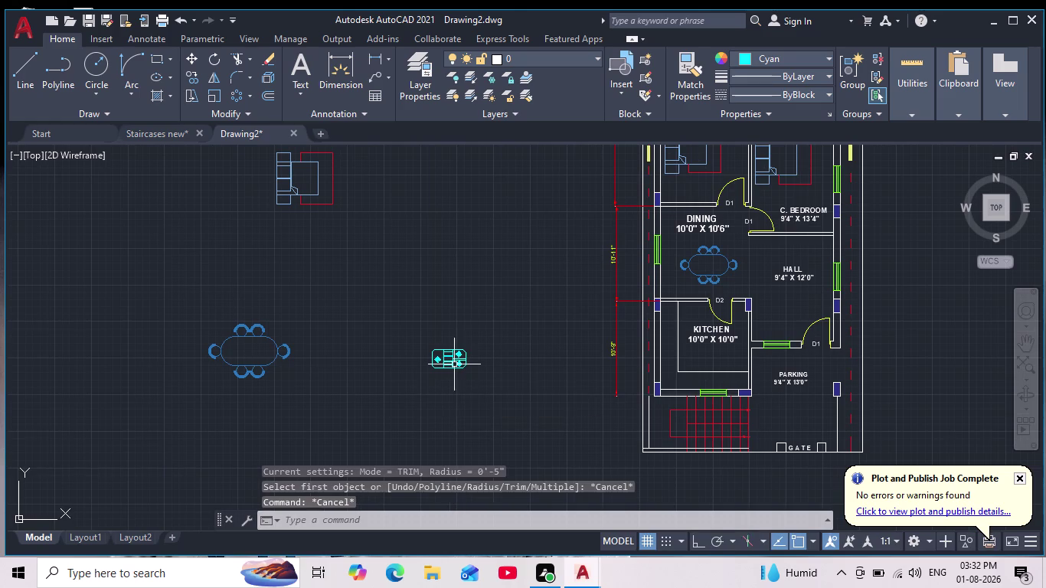
Select the stove symbol and start copying it toward the kitchen, then cancel the copy.
drag(483, 323, 487, 361)
click(397, 390)
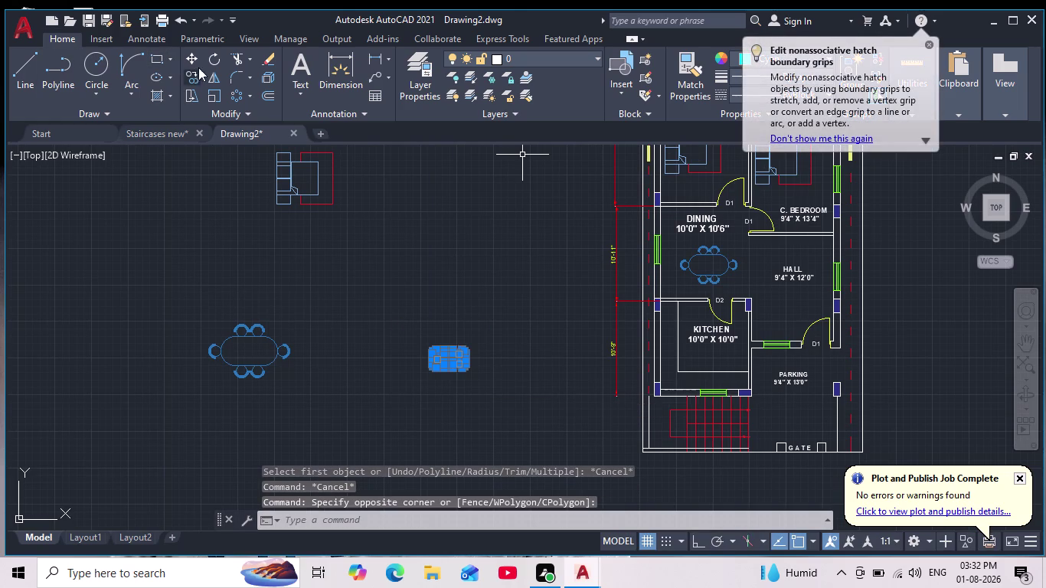
click(185, 78)
scroll(up, 3)
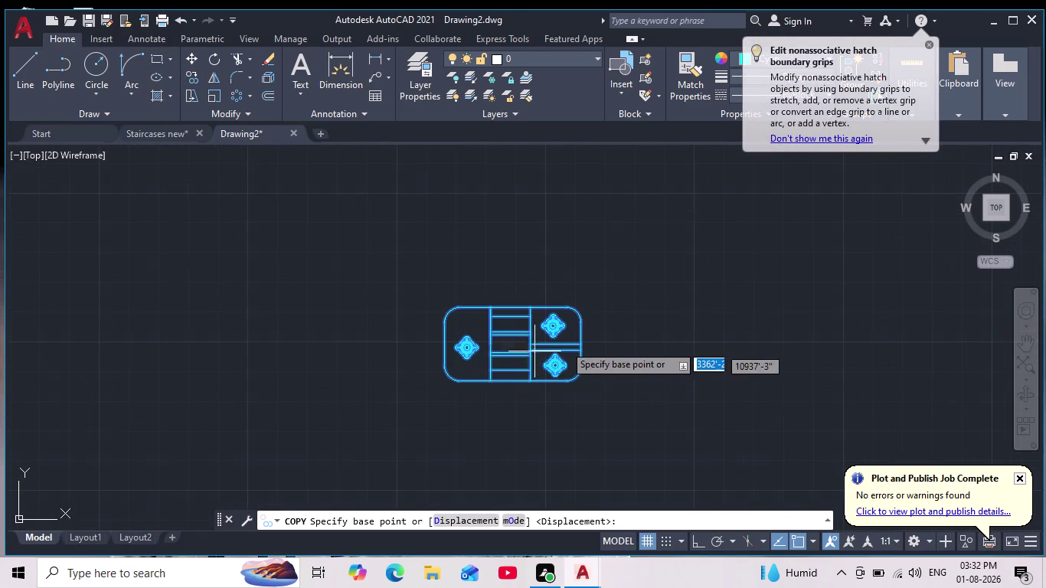
click(523, 352)
scroll(down, 3)
middle_drag(546, 347, 351, 331)
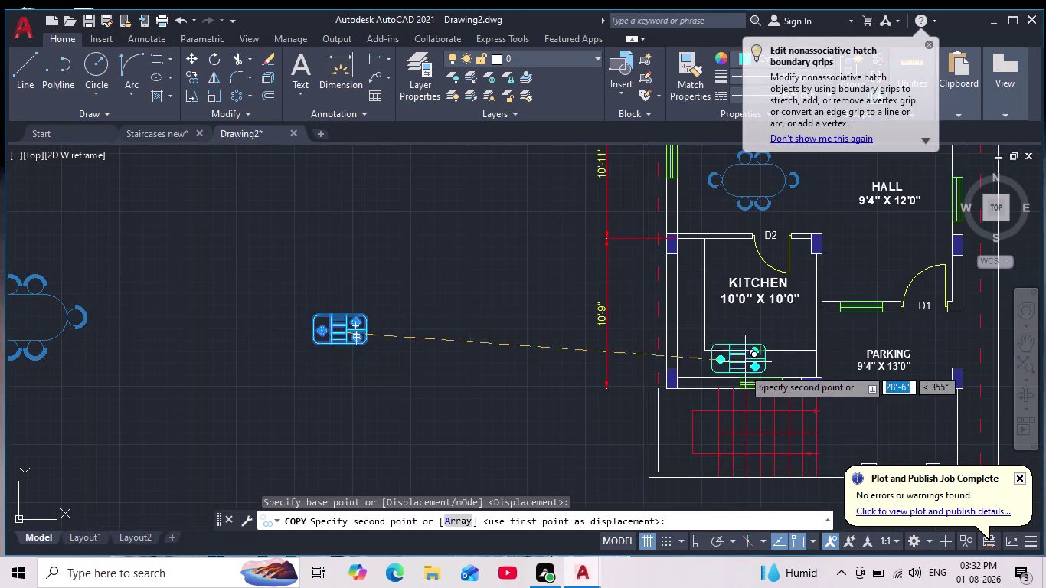
scroll(up, 3)
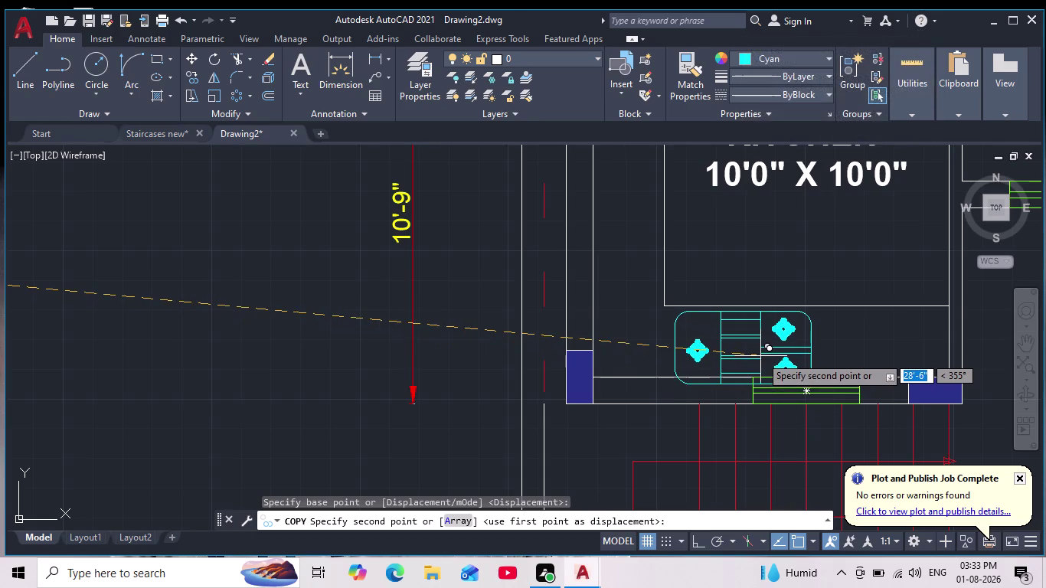
scroll(down, 3)
scroll(up, 3)
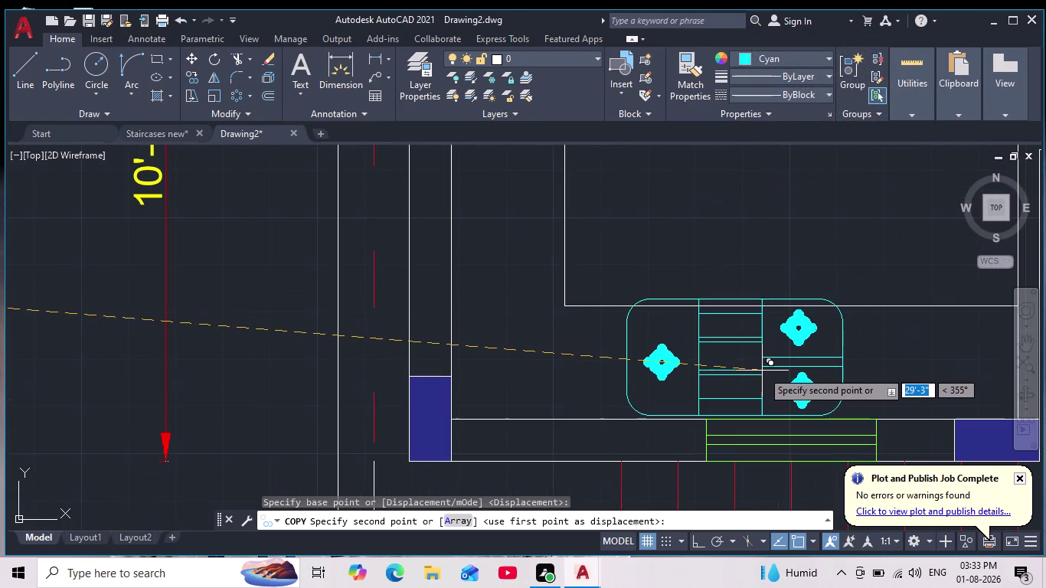
middle_drag(523, 340, 634, 336)
scroll(down, 3)
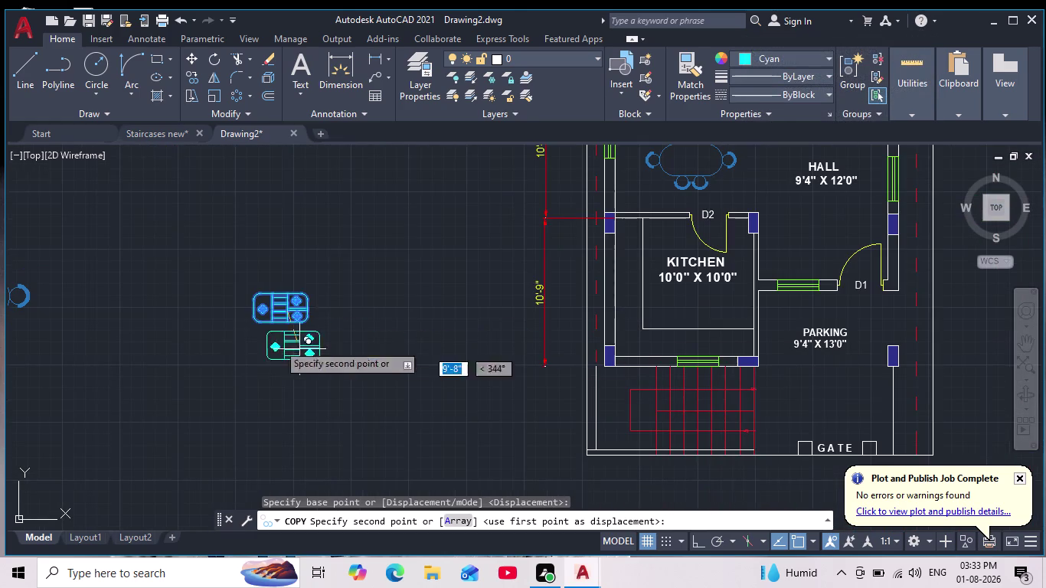
key(Escape)
Reselect the stove symbol's parts and combine them into one unnamed group.
drag(342, 270, 322, 310)
click(164, 392)
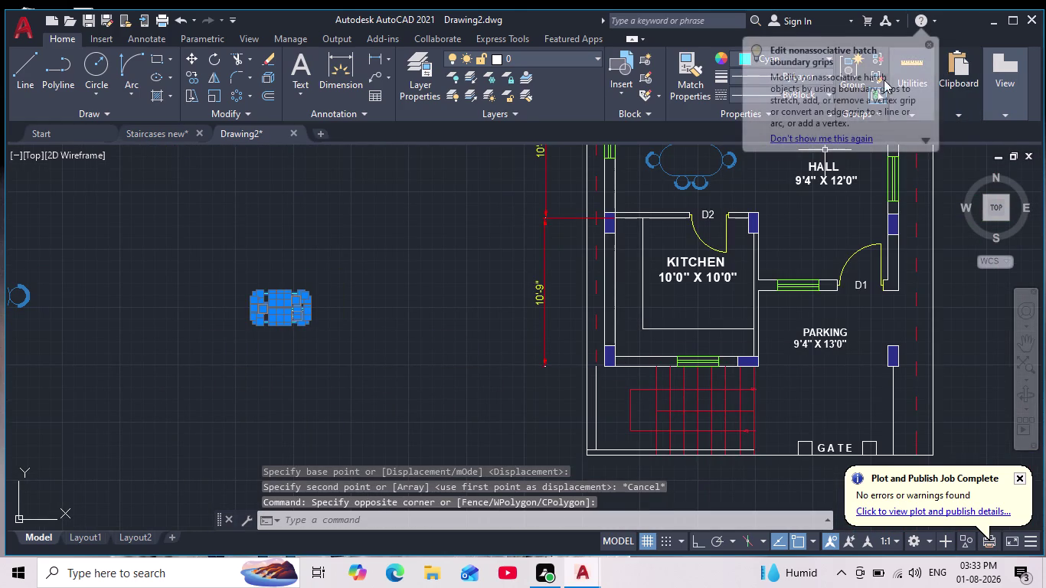
click(929, 42)
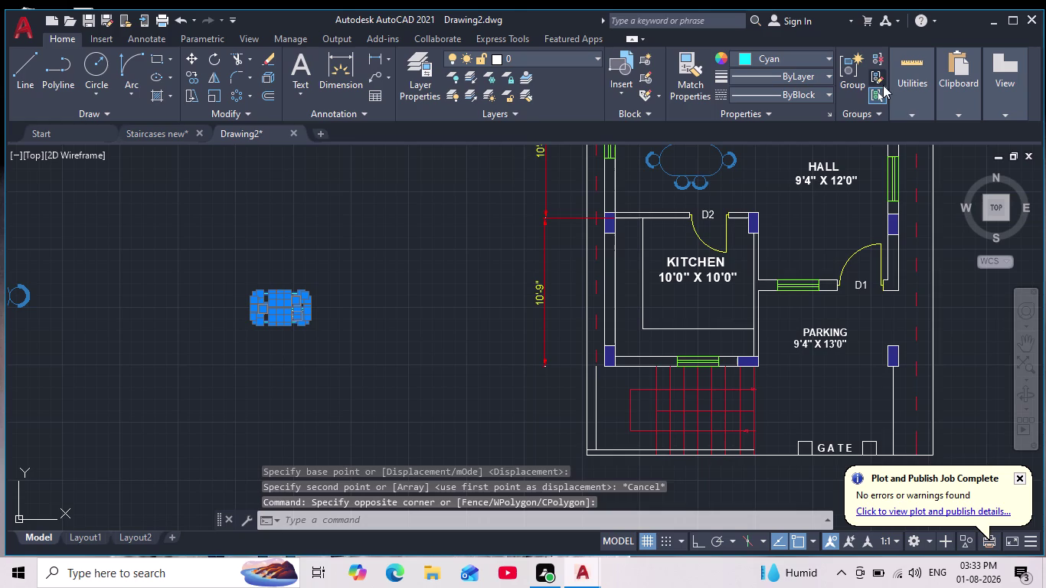
click(851, 71)
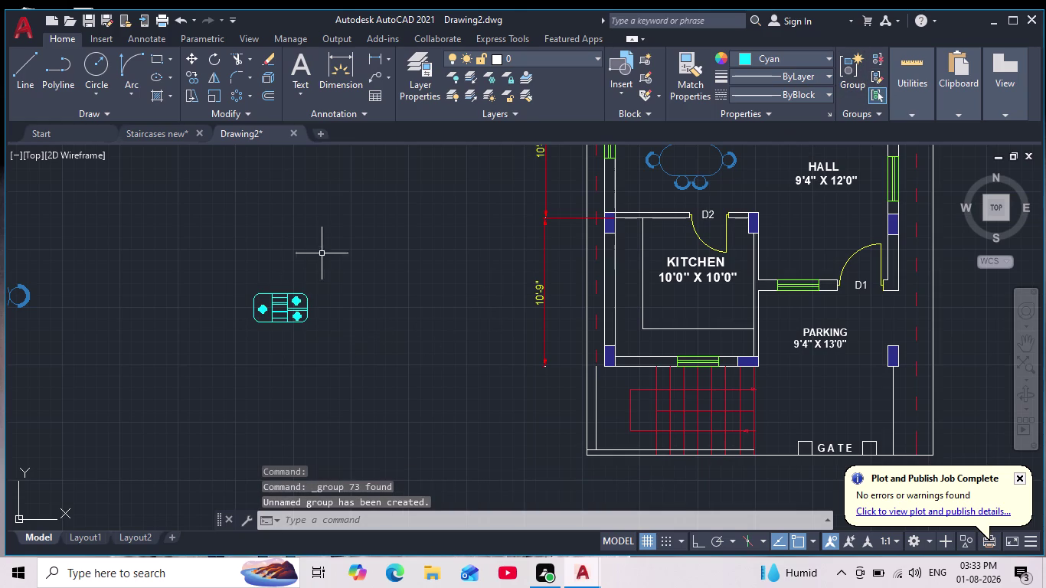
Scale the stove symbol down about a base point at its lower-left corner.
drag(339, 263, 315, 322)
click(230, 348)
click(218, 91)
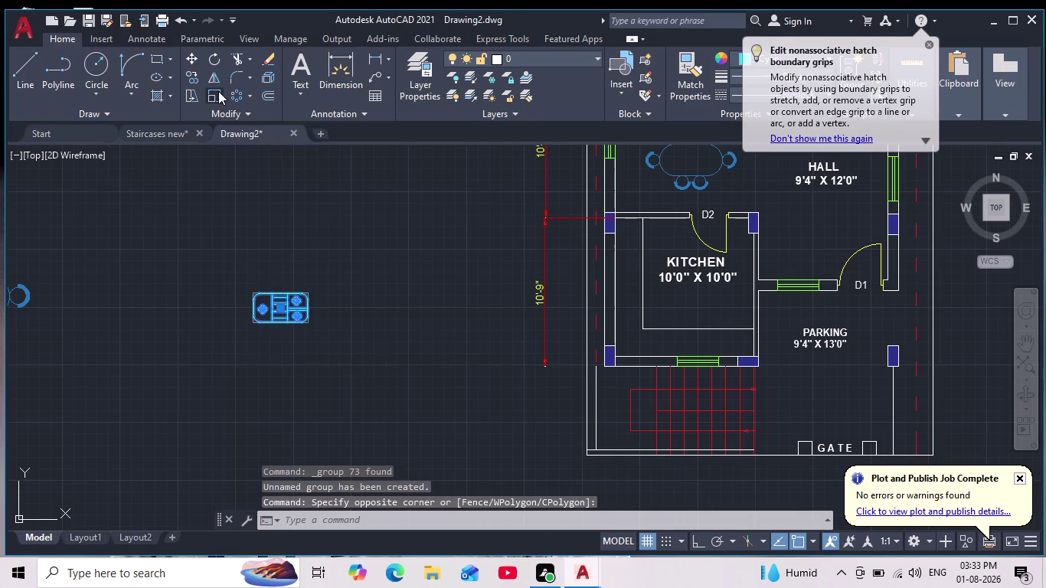
click(303, 318)
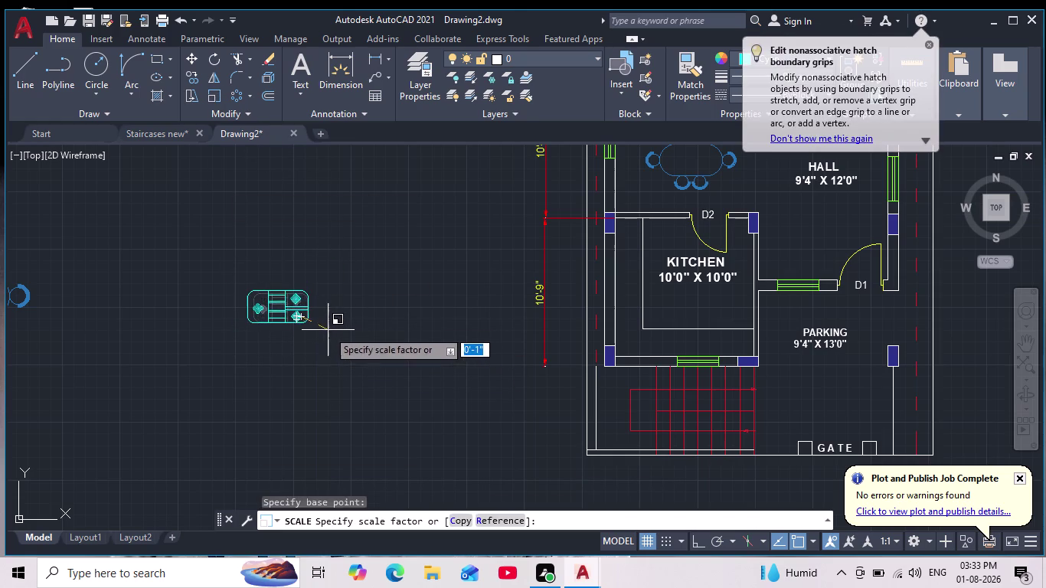
click(328, 330)
Scale the stove symbol down a second time to make it smaller.
drag(382, 266, 338, 320)
click(214, 354)
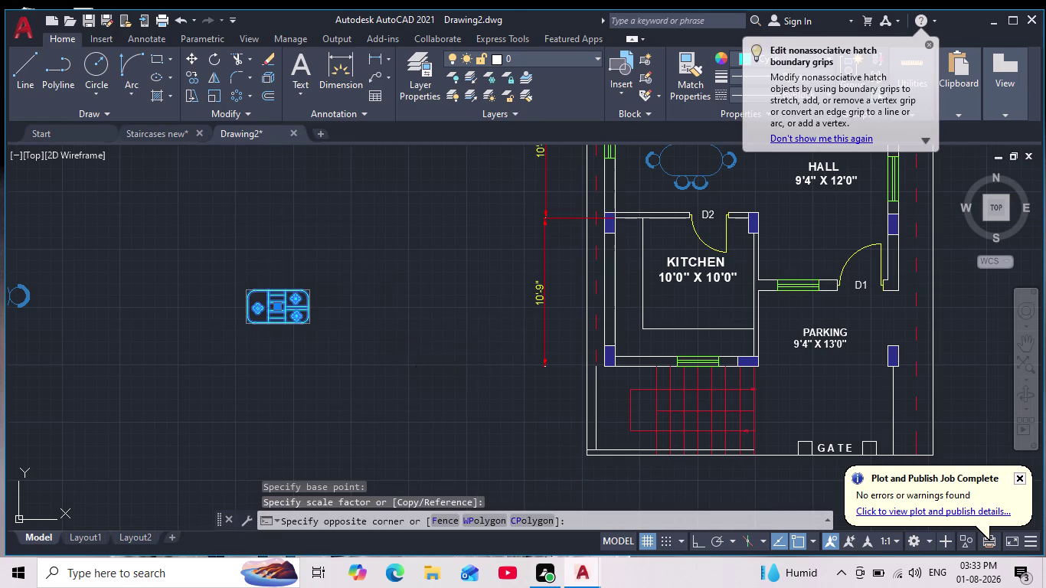
click(217, 93)
click(301, 332)
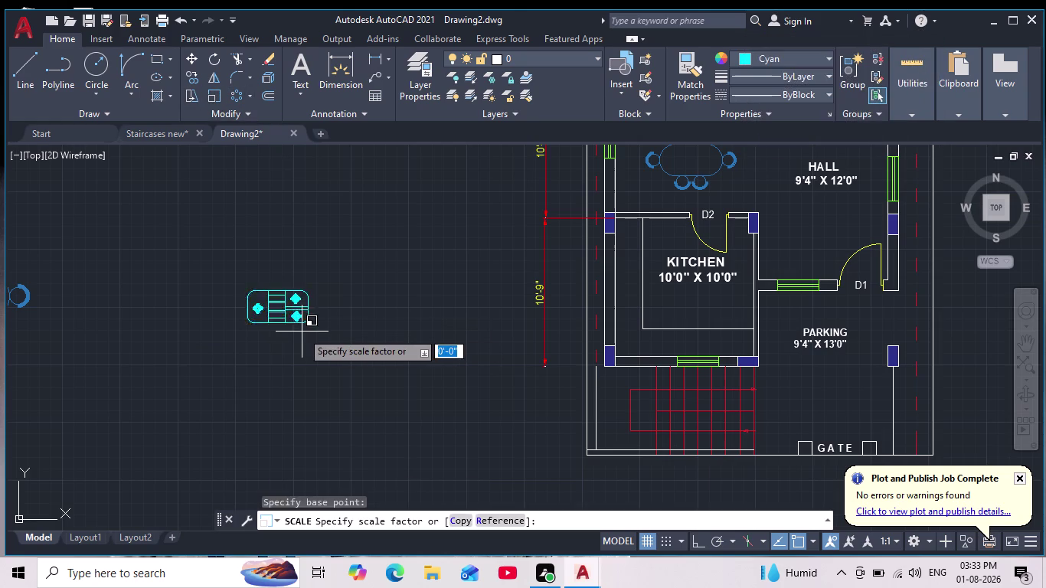
click(319, 341)
Move the resized stove into the kitchen against its lower wall.
drag(342, 265, 314, 324)
click(236, 347)
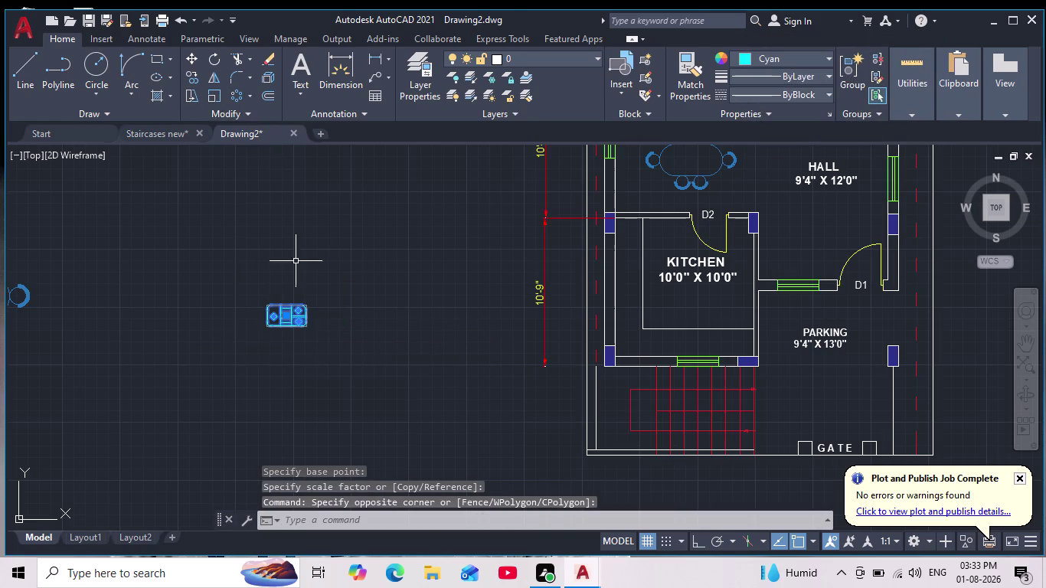
click(192, 57)
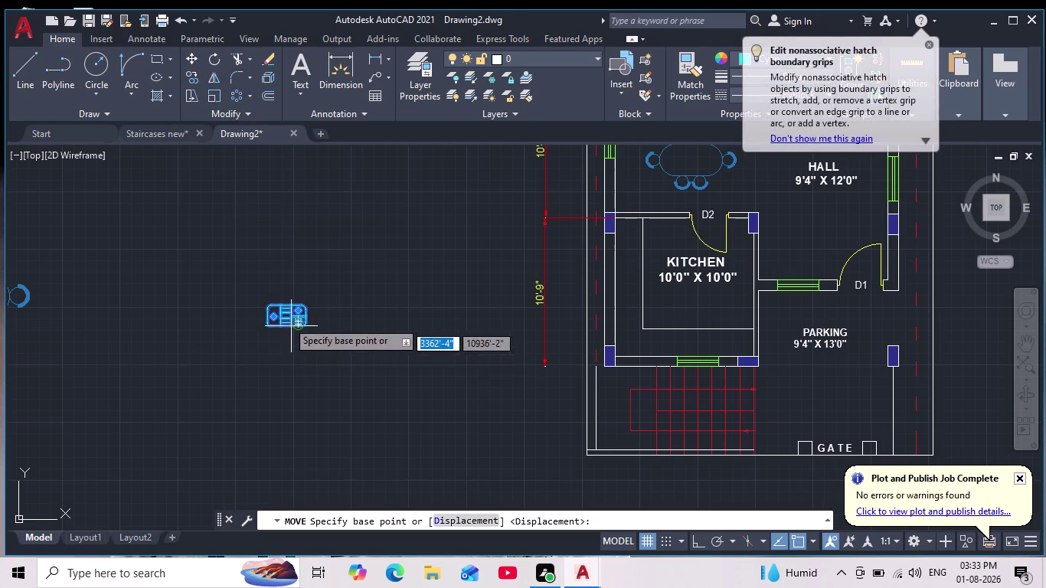
click(285, 314)
middle_drag(549, 319, 431, 304)
scroll(up, 3)
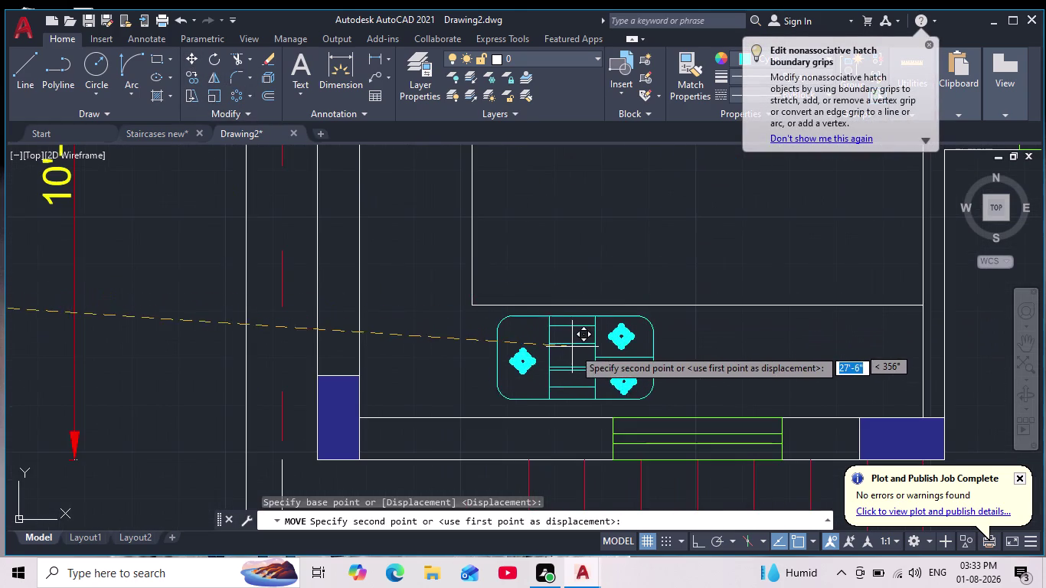
scroll(down, 3)
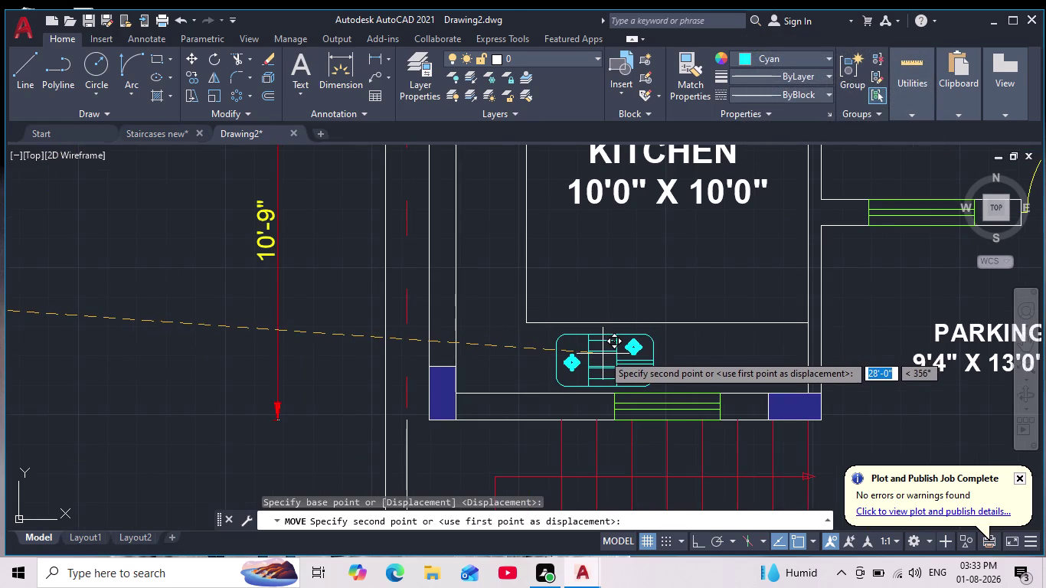
click(602, 352)
scroll(down, 3)
scroll(up, 3)
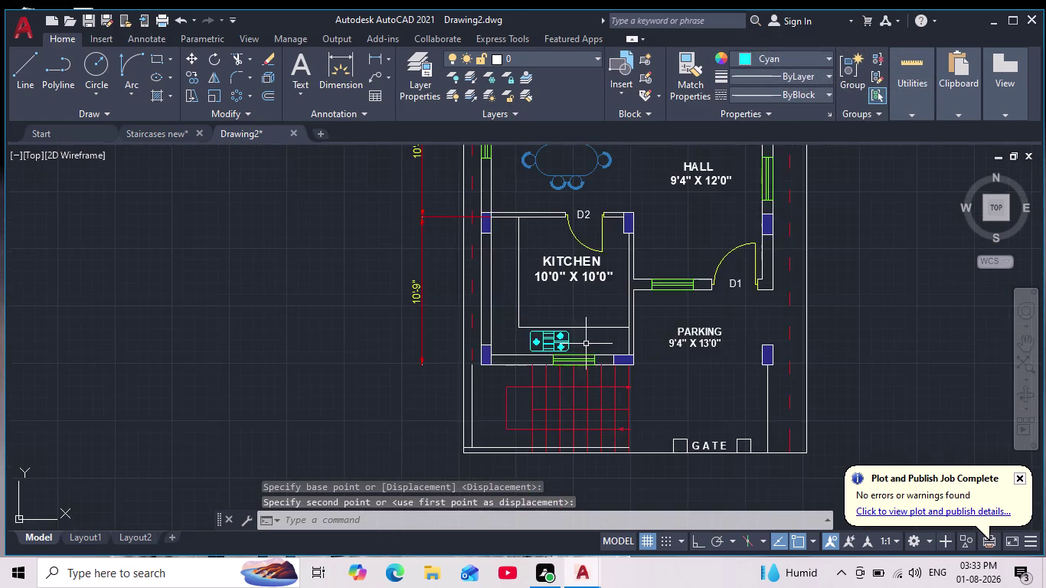
scroll(up, 3)
scroll(down, 3)
Pan across the floor plans to the empty area and start the Rectangle command.
middle_drag(458, 309, 562, 297)
scroll(down, 3)
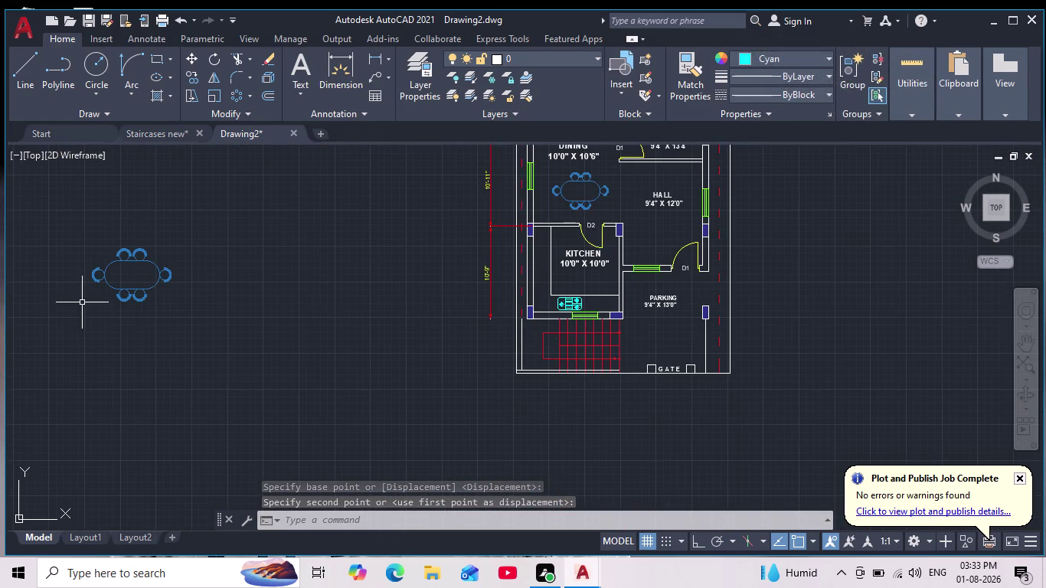
scroll(down, 3)
scroll(up, 3)
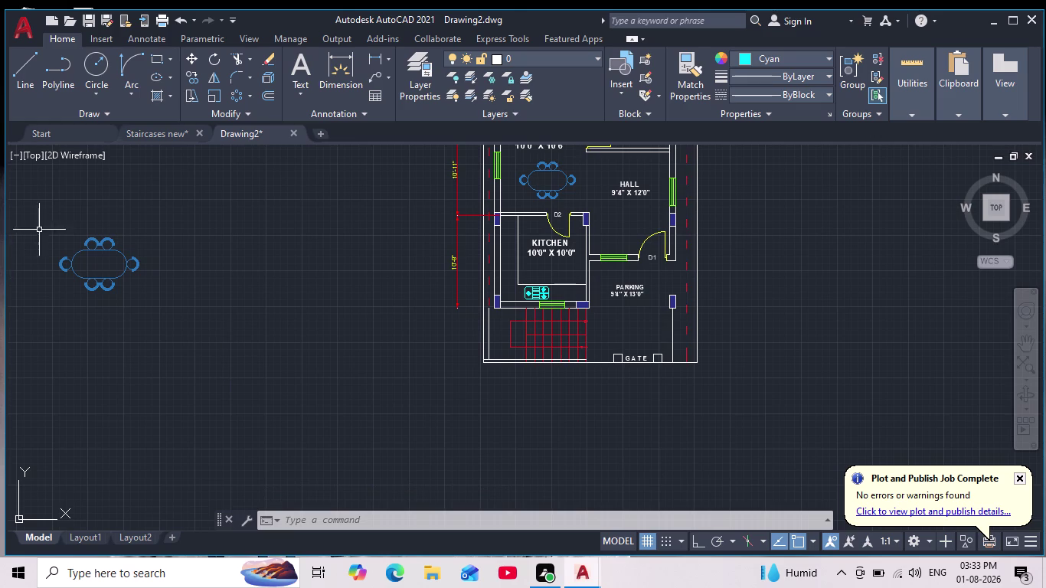
middle_drag(144, 231, 252, 258)
scroll(down, 3)
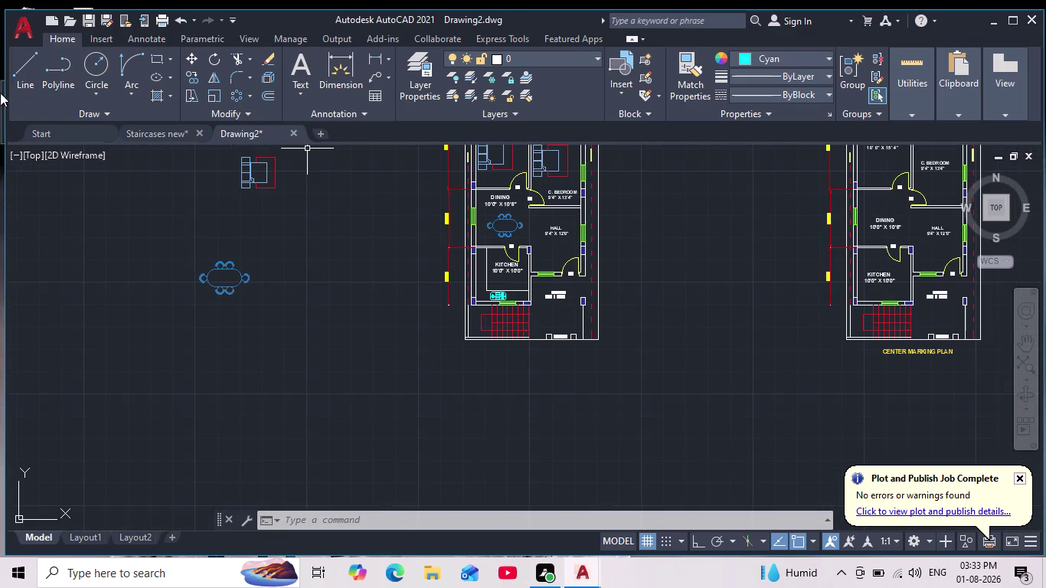
click(155, 57)
middle_drag(294, 285, 293, 284)
Draw a rectangle in the empty area beside the floor plan.
scroll(up, 3)
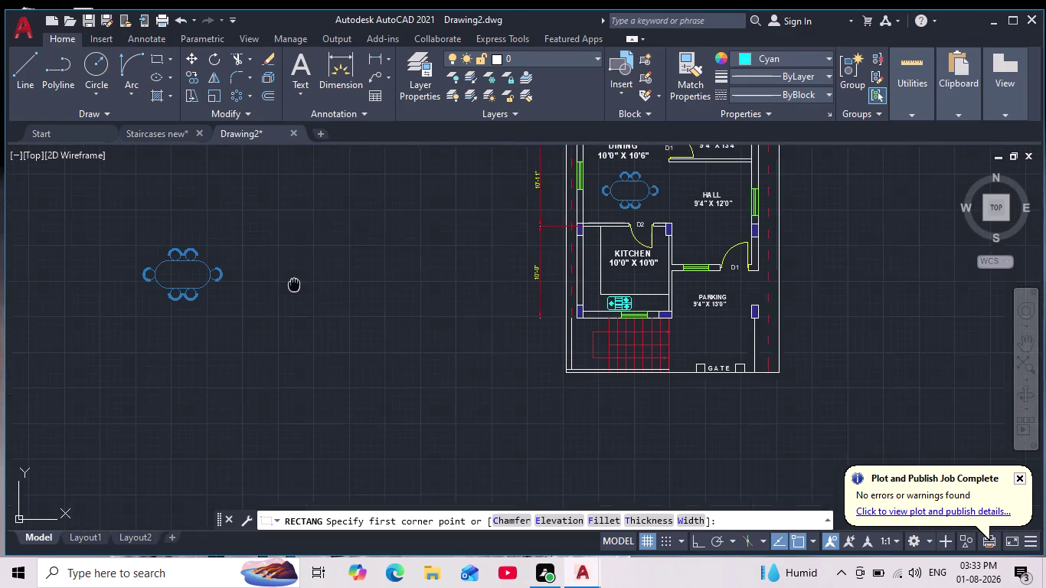
middle_drag(293, 284, 274, 272)
click(301, 273)
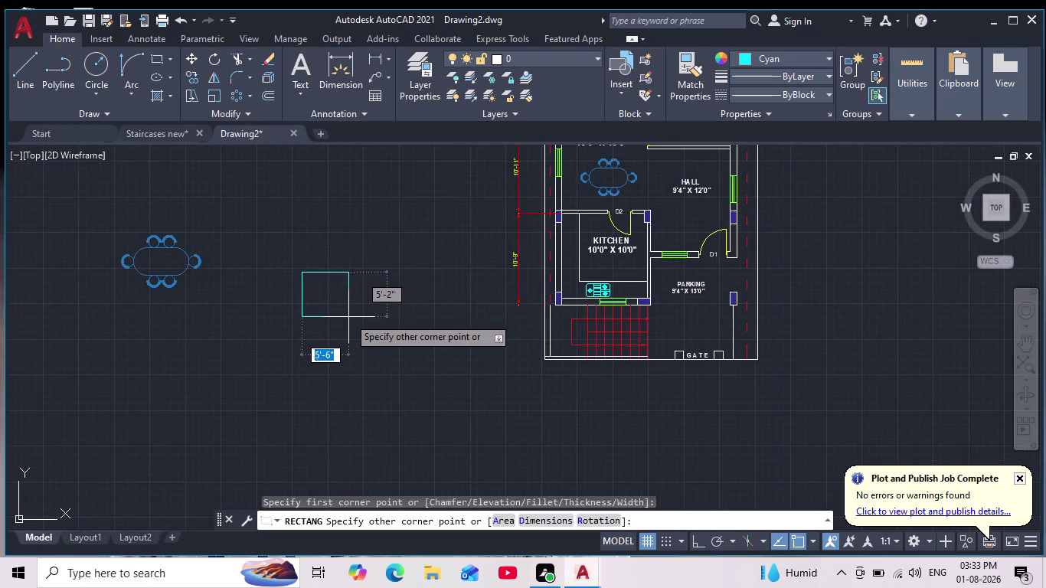
scroll(up, 3)
click(346, 309)
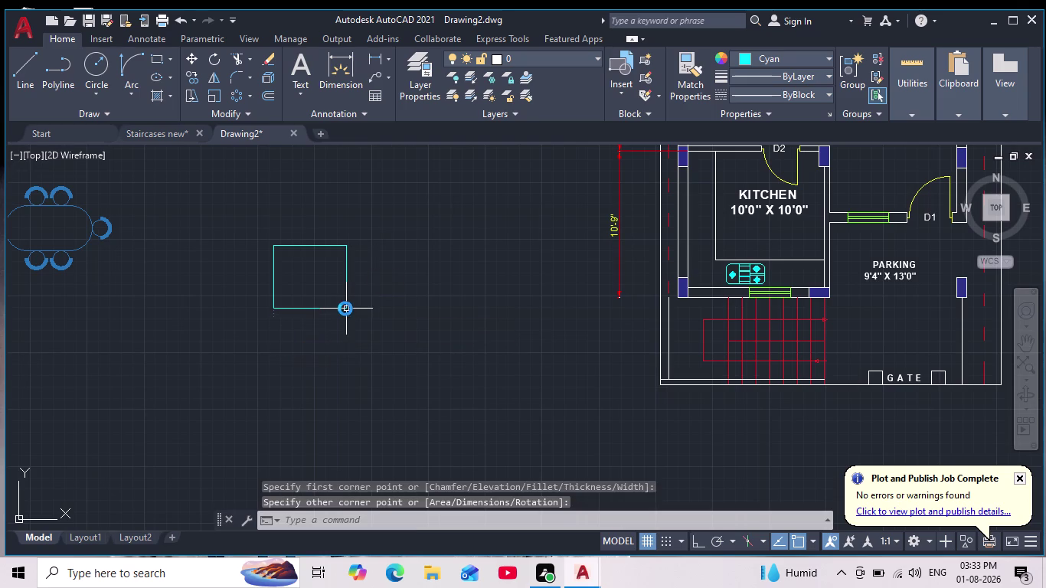
scroll(down, 3)
scroll(up, 3)
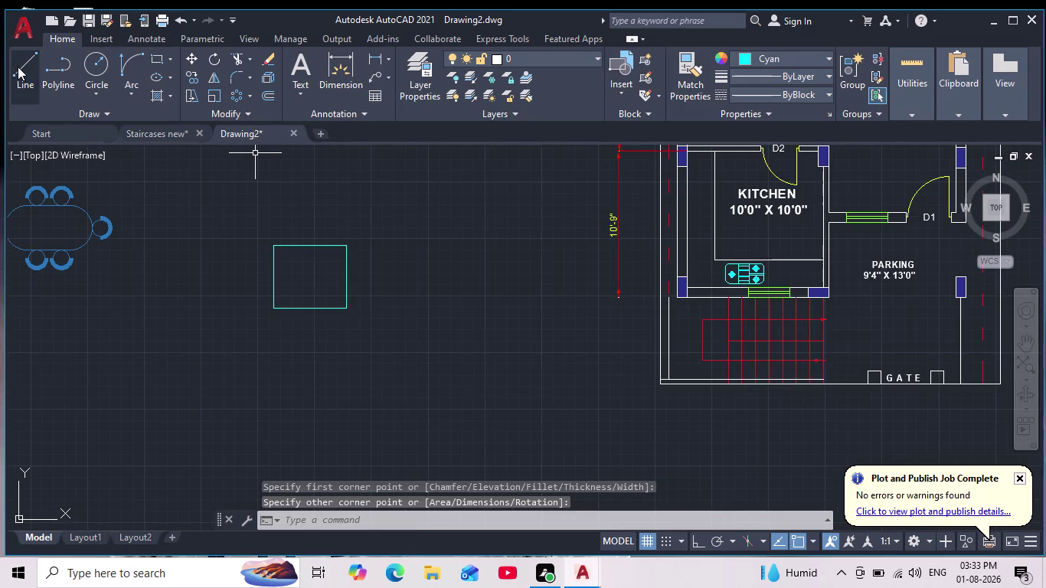
Draw the two corner-to-corner diagonal lines forming an X across the rectangle.
click(18, 66)
scroll(up, 3)
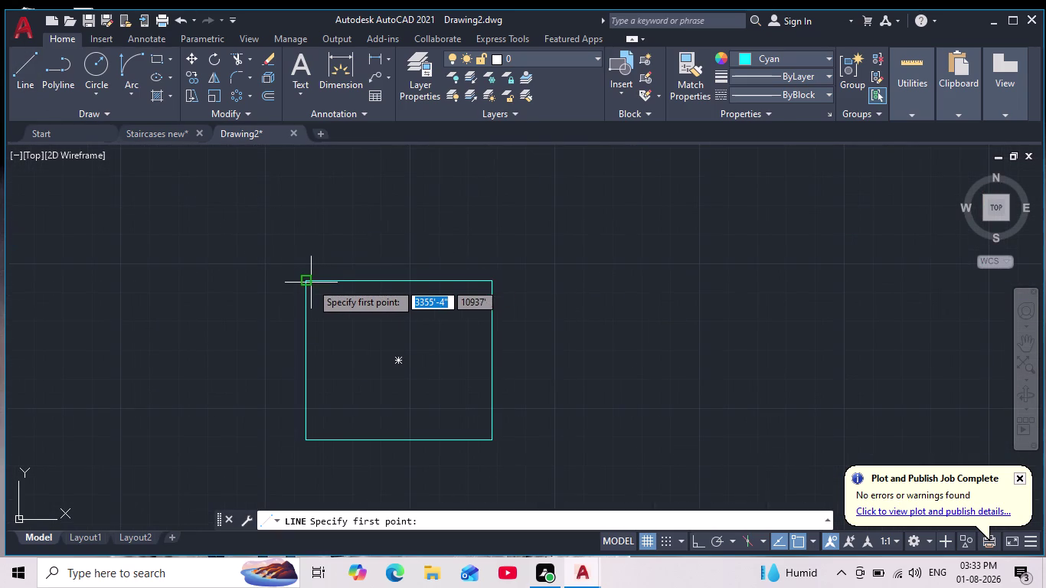
click(306, 282)
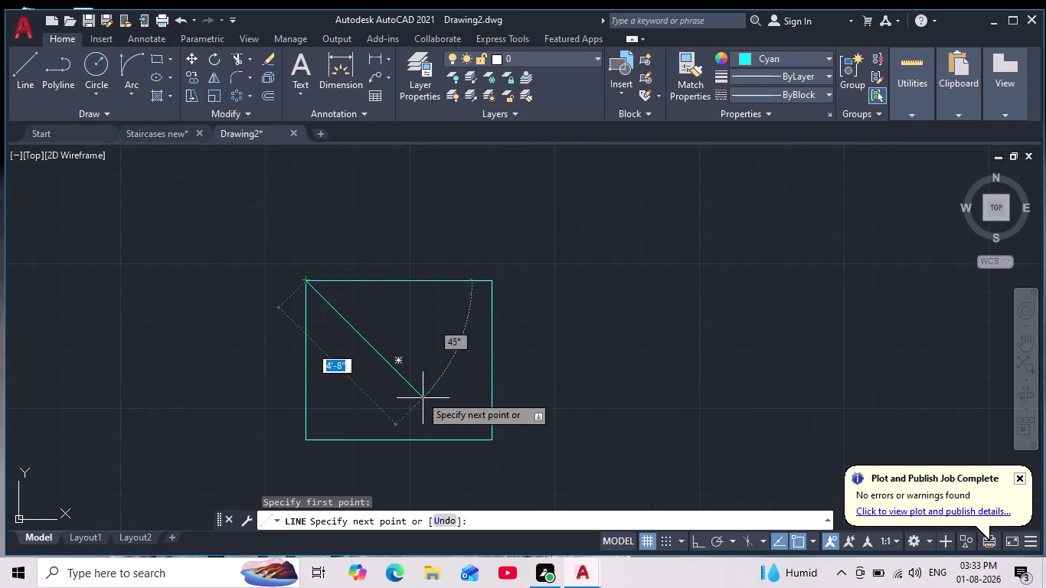
click(497, 447)
key(space)
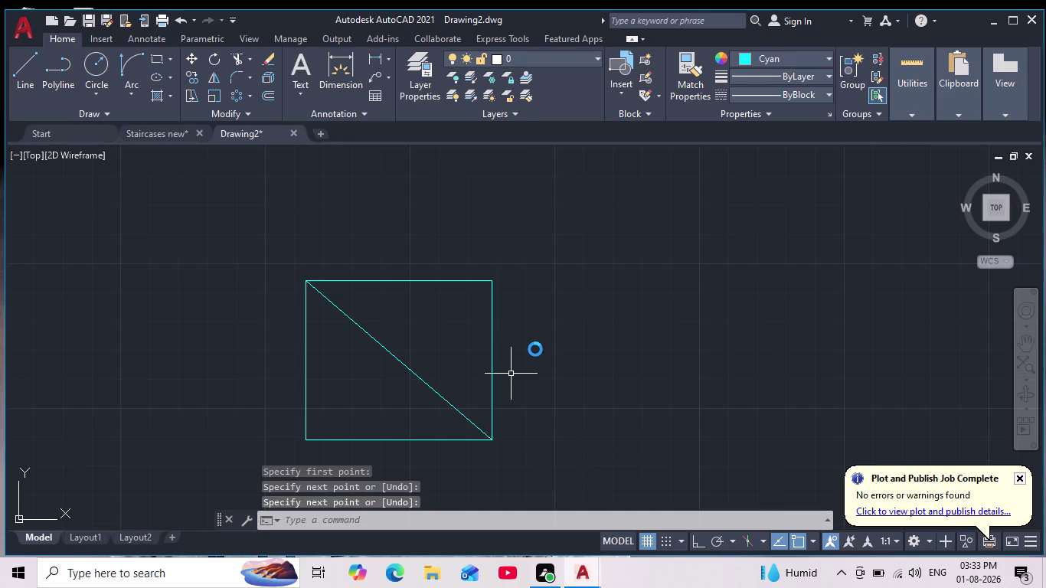
key(space)
middle_drag(474, 316, 472, 286)
click(490, 255)
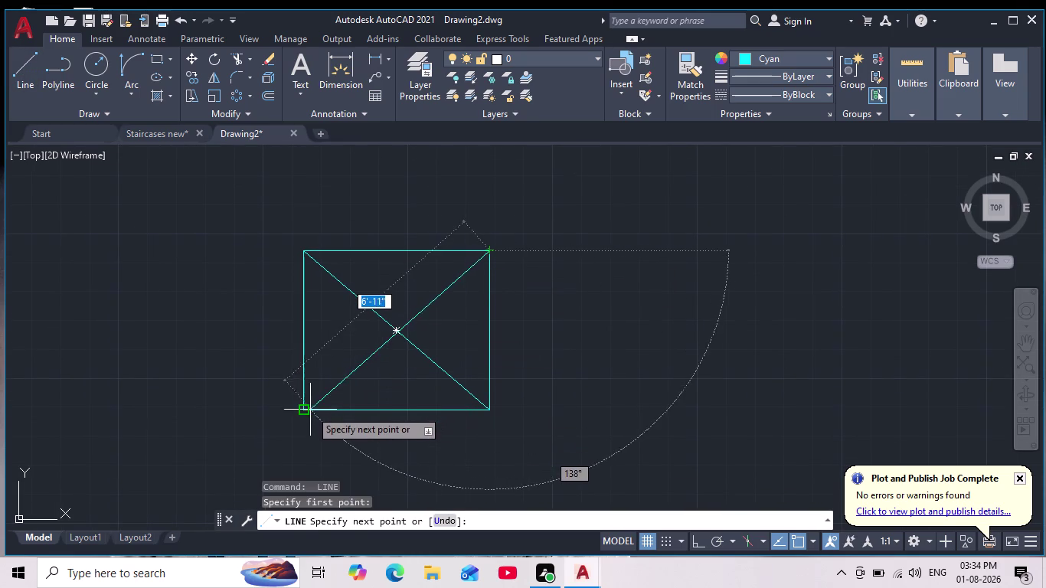
click(304, 411)
key(Escape)
scroll(down, 3)
scroll(up, 3)
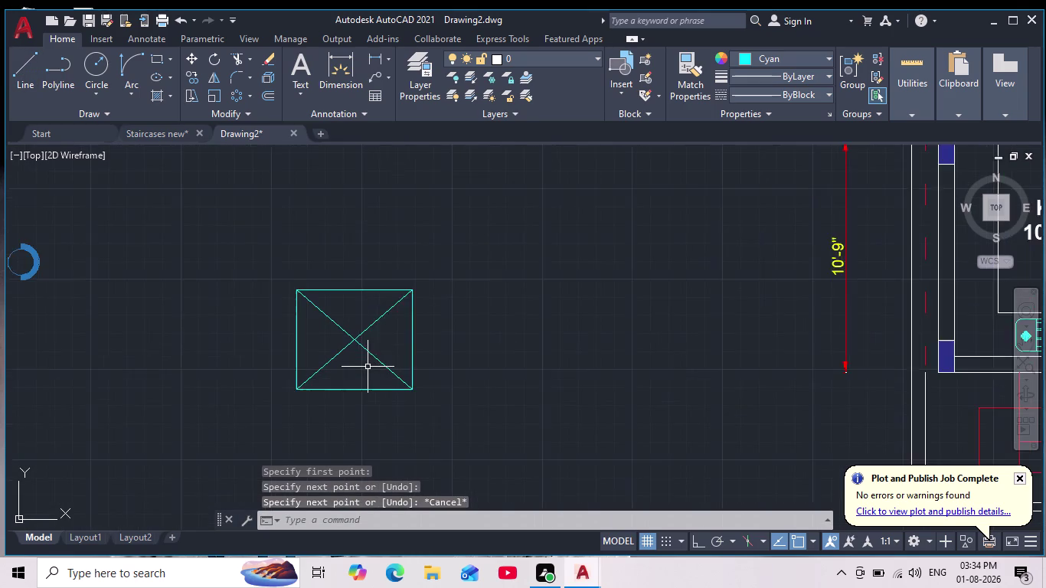
scroll(up, 3)
Attempt a circle at the diagonals' crossing, then undo and cancel it.
click(101, 64)
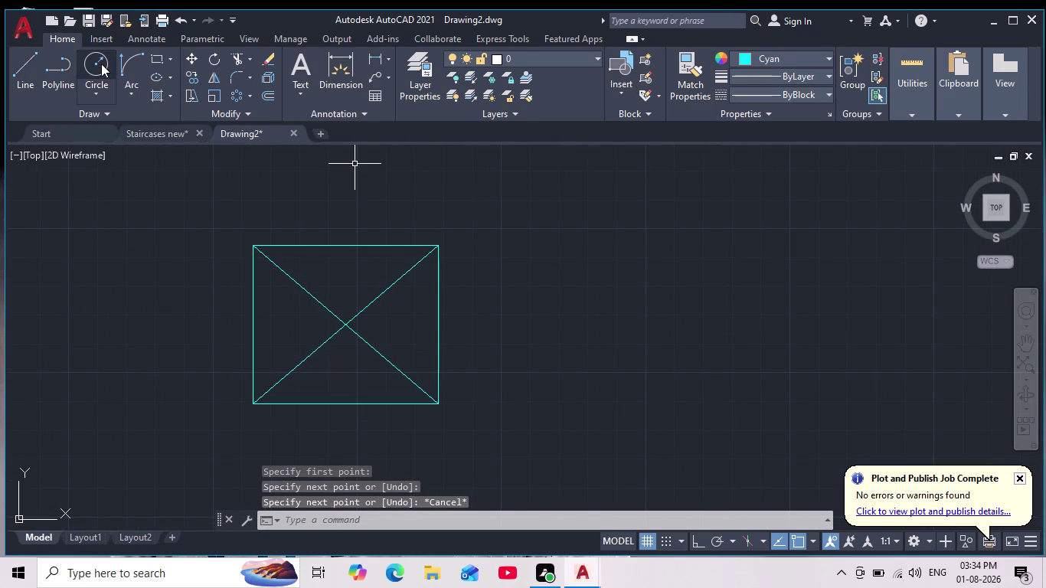
click(341, 328)
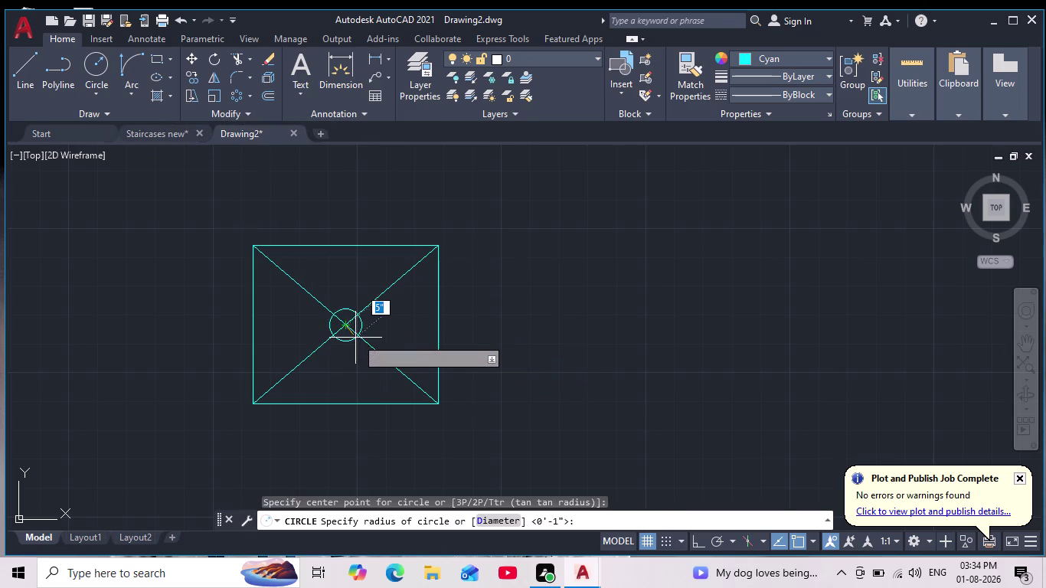
click(355, 334)
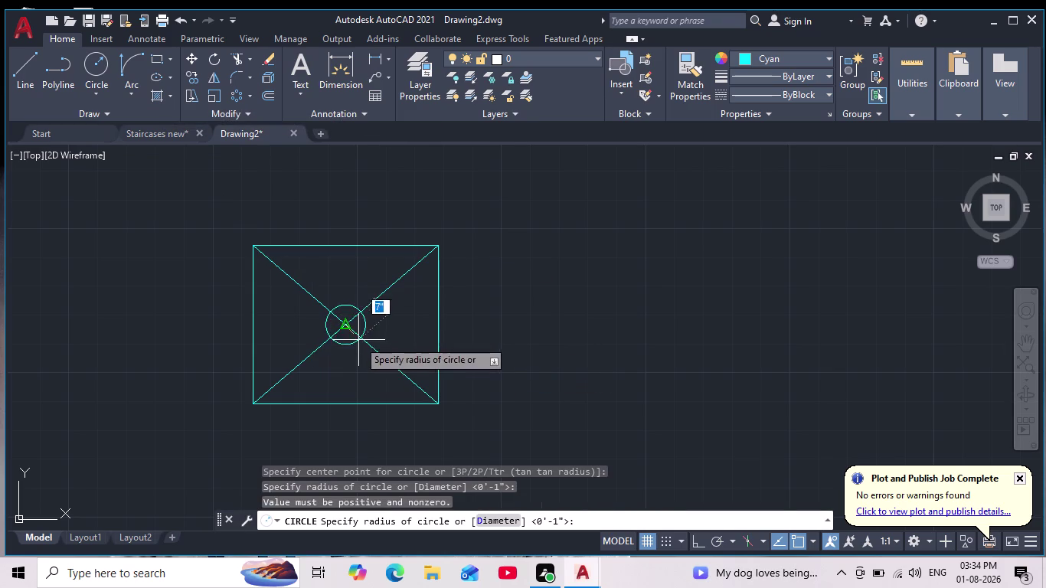
click(357, 341)
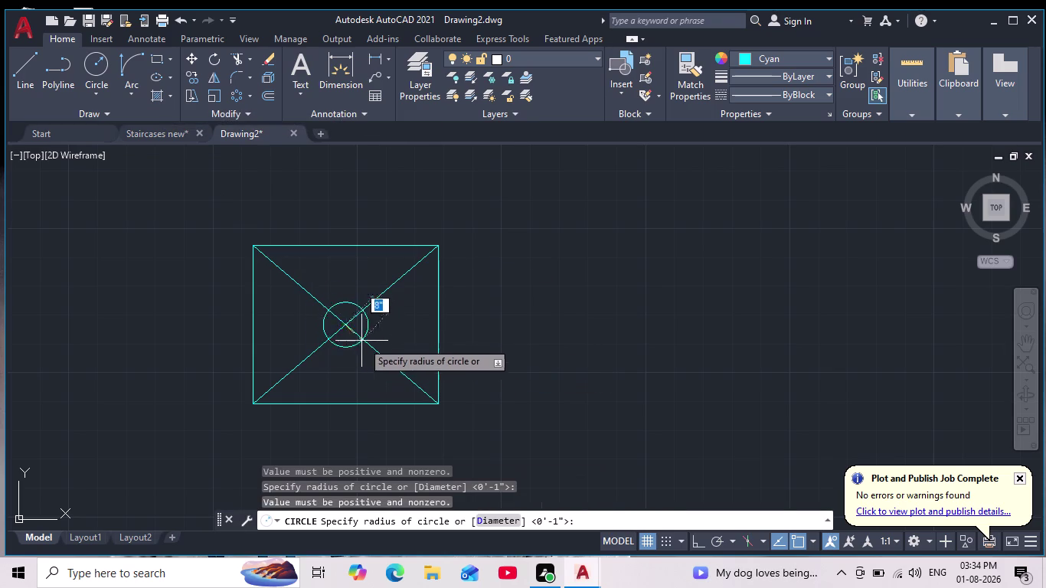
key(ctrl+z)
key(ctrl+z)
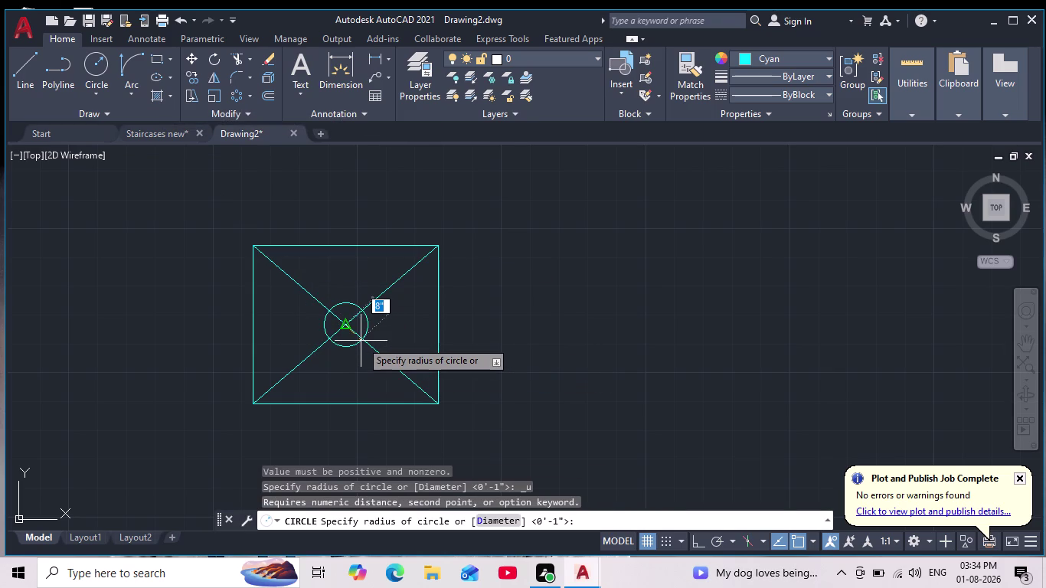
key(ctrl+z)
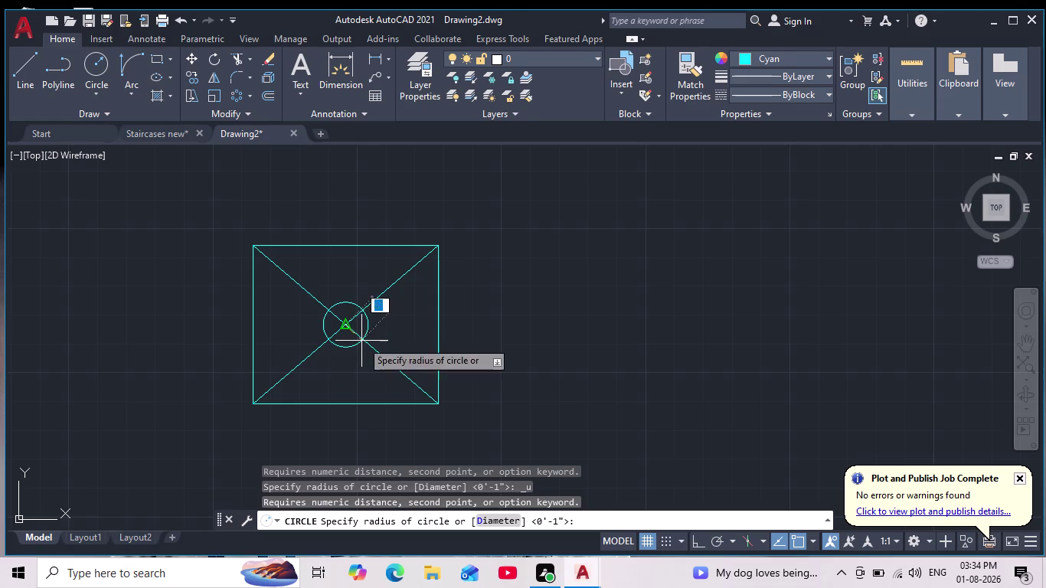
key(Escape)
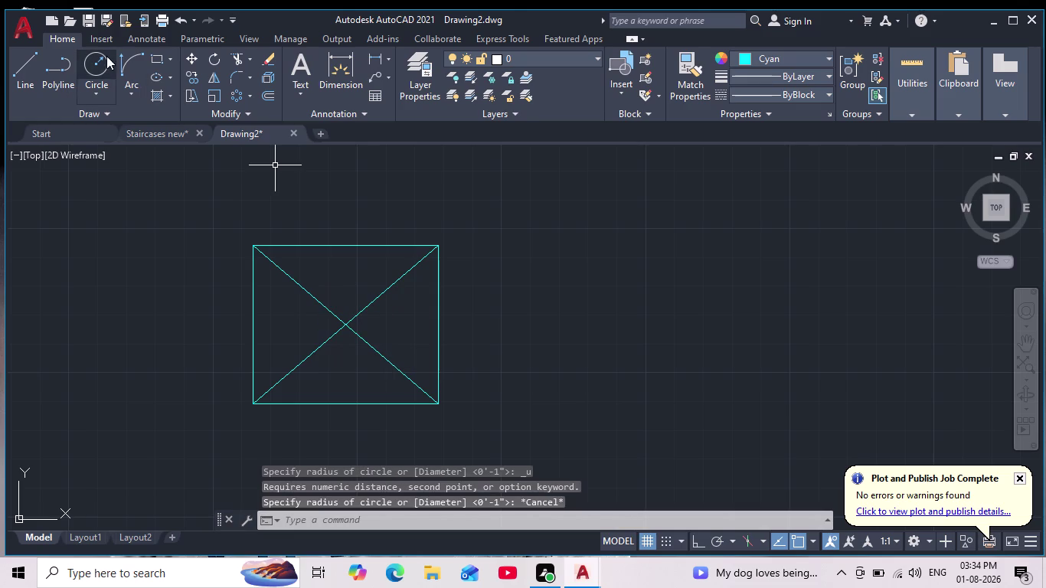
With object snap off, draw a small circle centred where the diagonals cross.
click(101, 59)
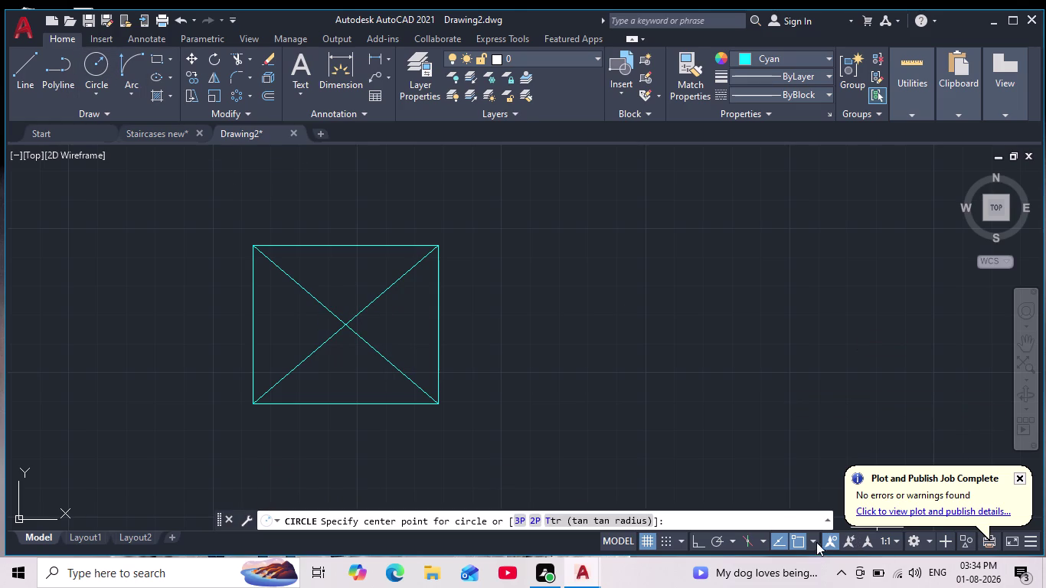
click(348, 329)
click(796, 538)
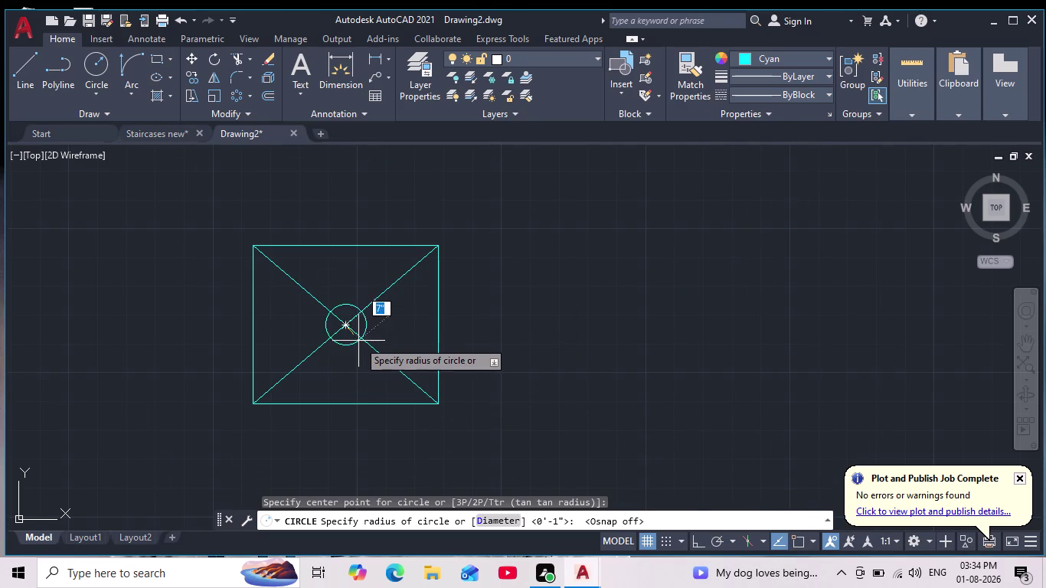
click(352, 338)
scroll(up, 3)
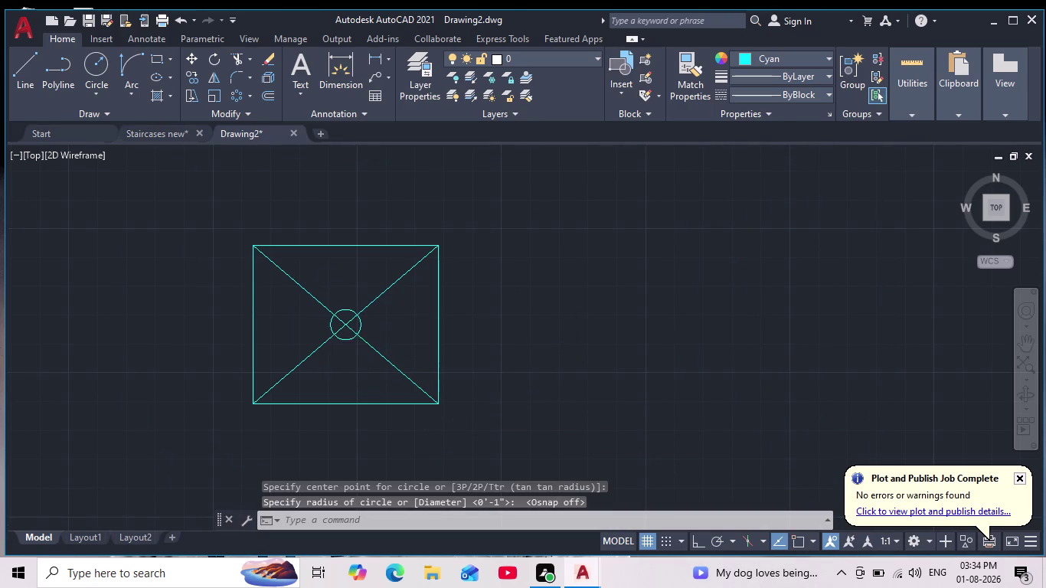
click(238, 59)
scroll(up, 3)
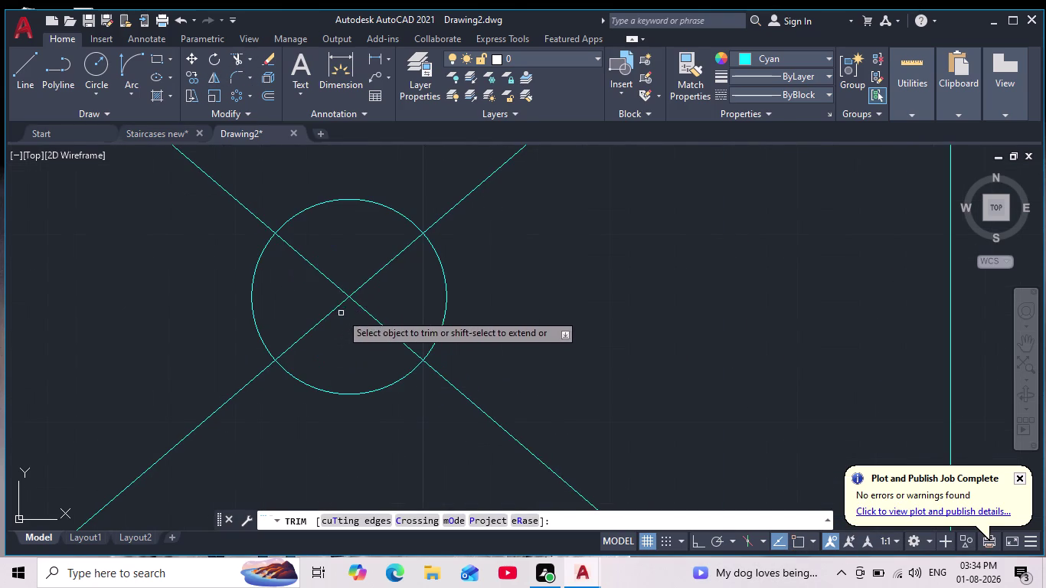
Try trimming the diagonal segments inside the circle, then cancel the trim.
drag(353, 264, 376, 301)
drag(364, 277, 382, 300)
scroll(down, 3)
scroll(down, 3)
scroll(down, 3)
middle_drag(581, 292, 477, 353)
key(Escape)
key(Escape)
scroll(up, 3)
scroll(down, 3)
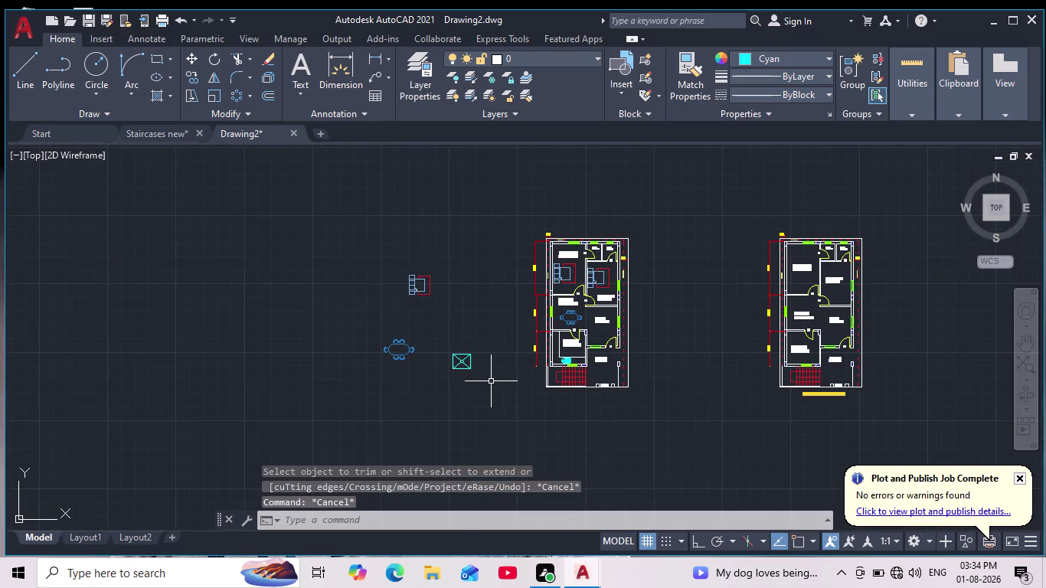
Window-select the crossed-square symbol and set its colour to red (242,113,114).
scroll(up, 3)
drag(502, 306, 473, 352)
click(414, 413)
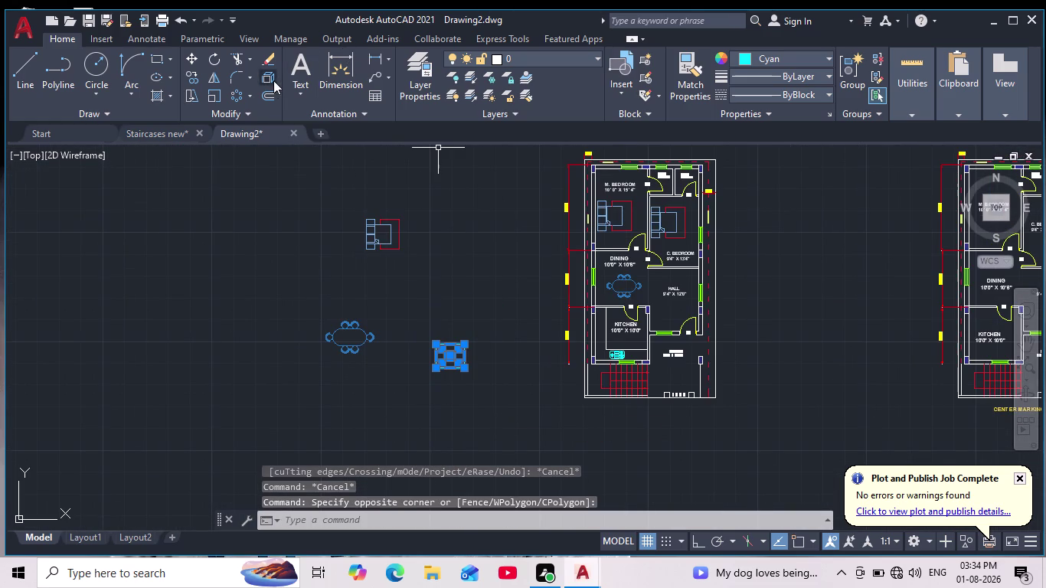
click(736, 56)
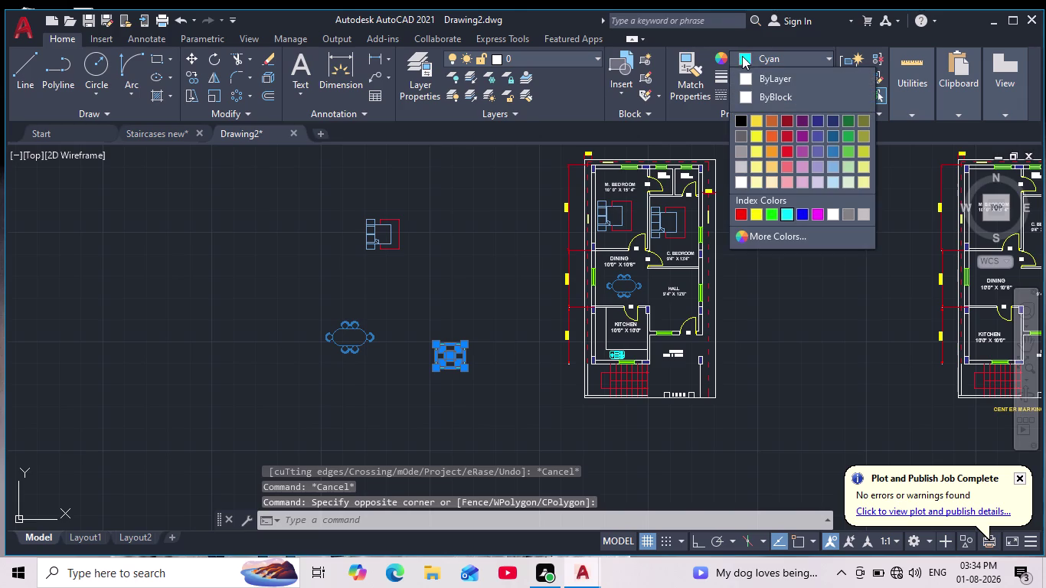
click(789, 166)
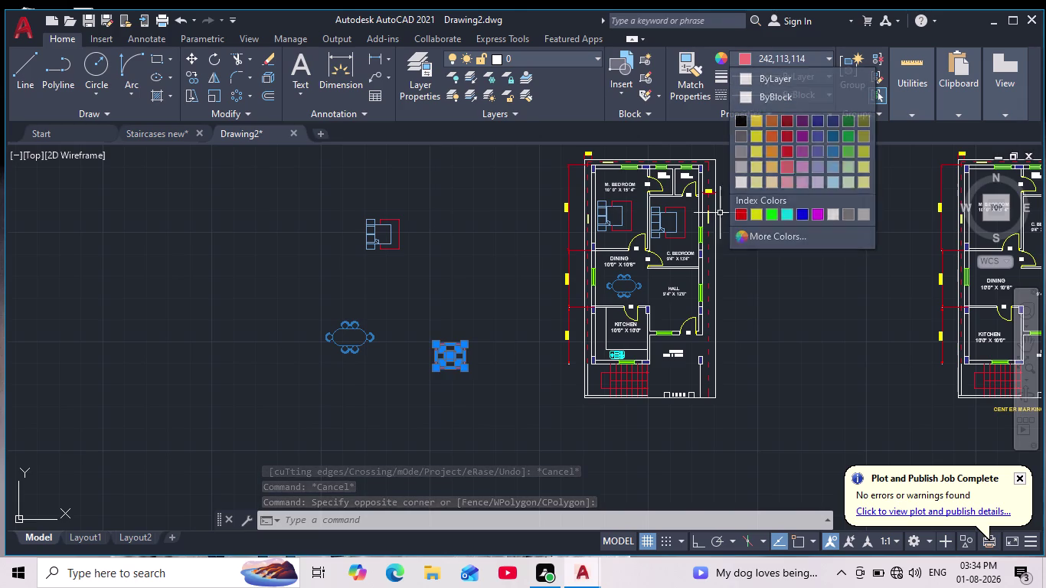
key(Escape)
Reselect the red sink symbol and start scaling it from a base point at its centre.
scroll(up, 3)
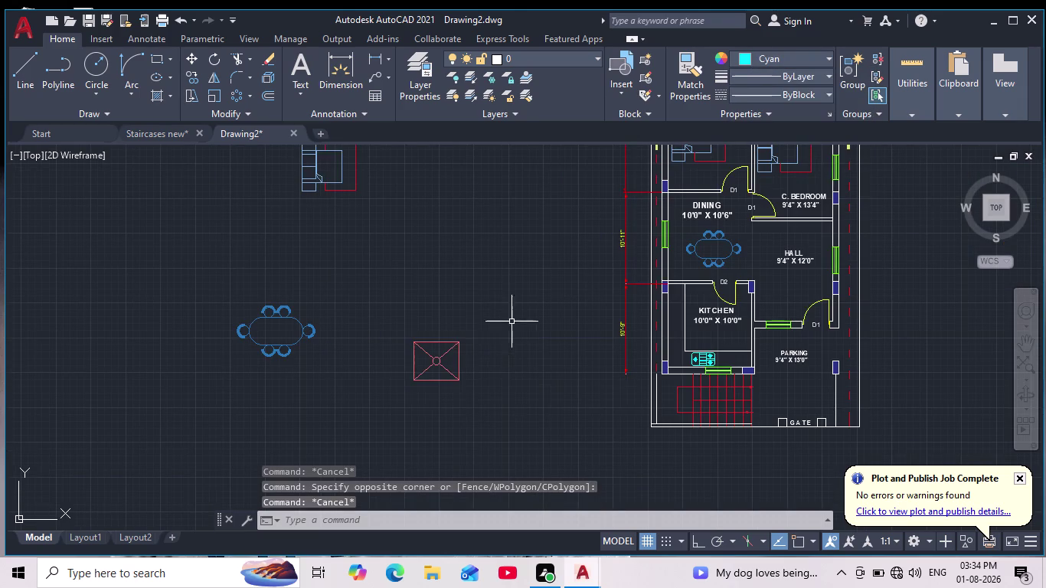
drag(507, 315, 500, 355)
drag(391, 395, 387, 404)
click(211, 97)
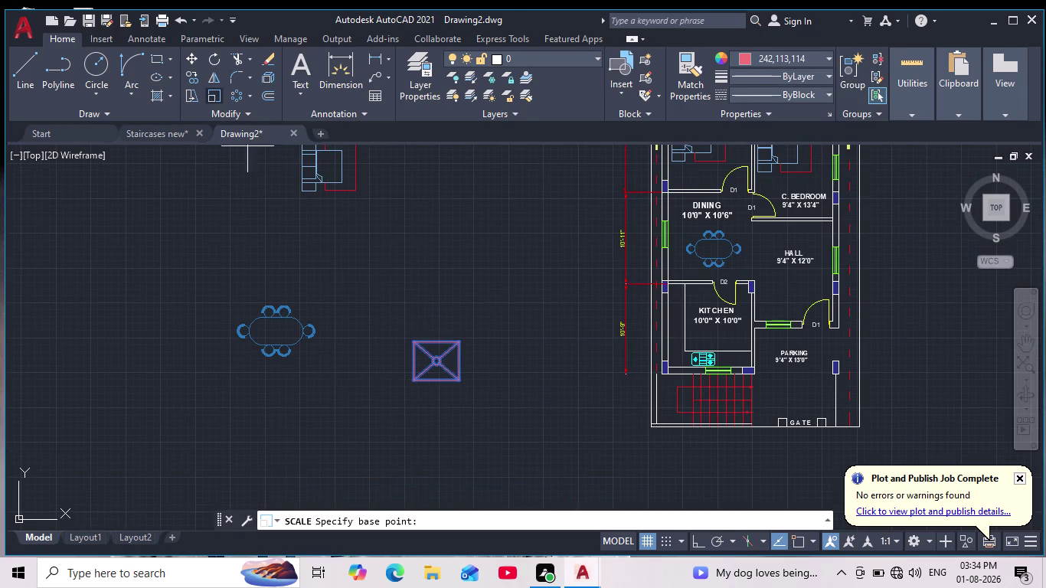
drag(460, 384, 474, 401)
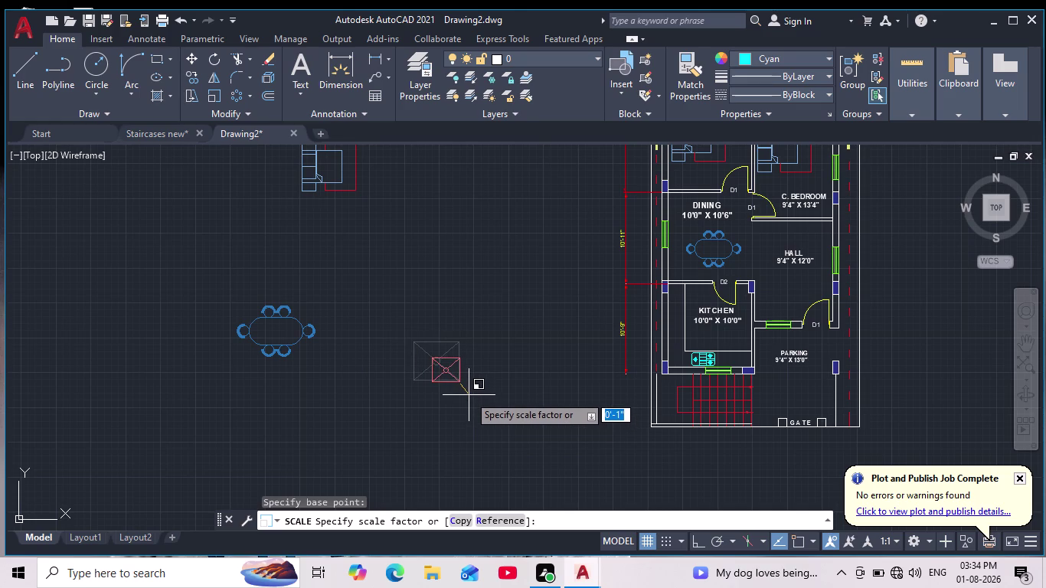
Scale the red sink symbol down twice about its centre, using factors below 1.
click(469, 395)
scroll(up, 3)
drag(504, 313, 499, 377)
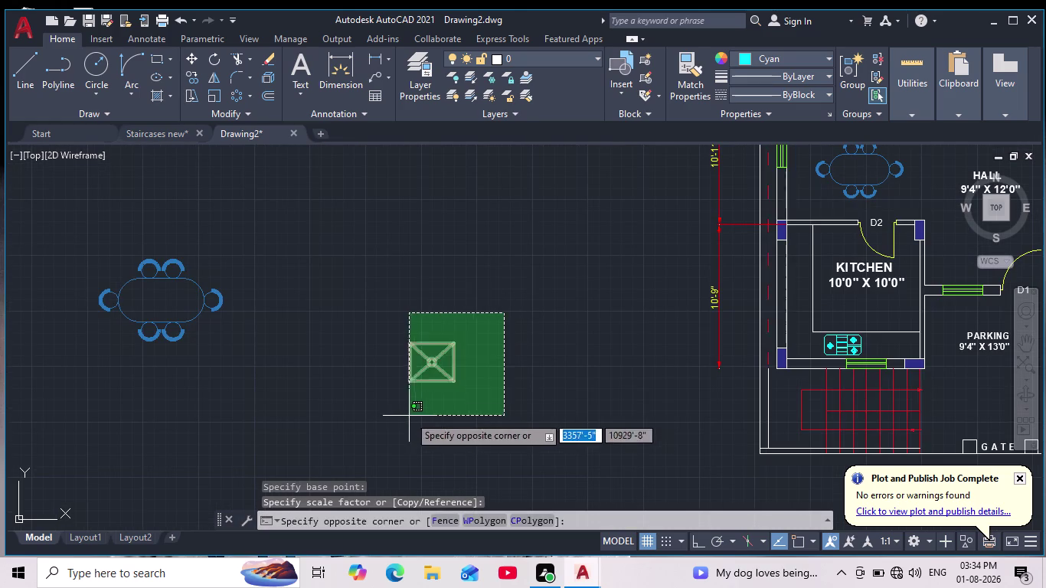
drag(399, 414, 391, 415)
click(215, 95)
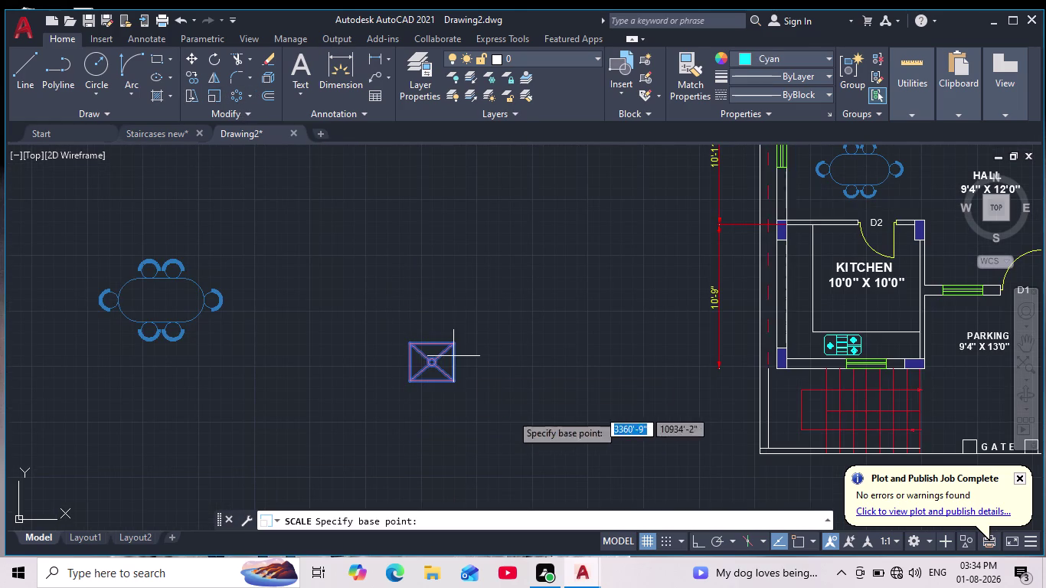
click(455, 382)
click(466, 392)
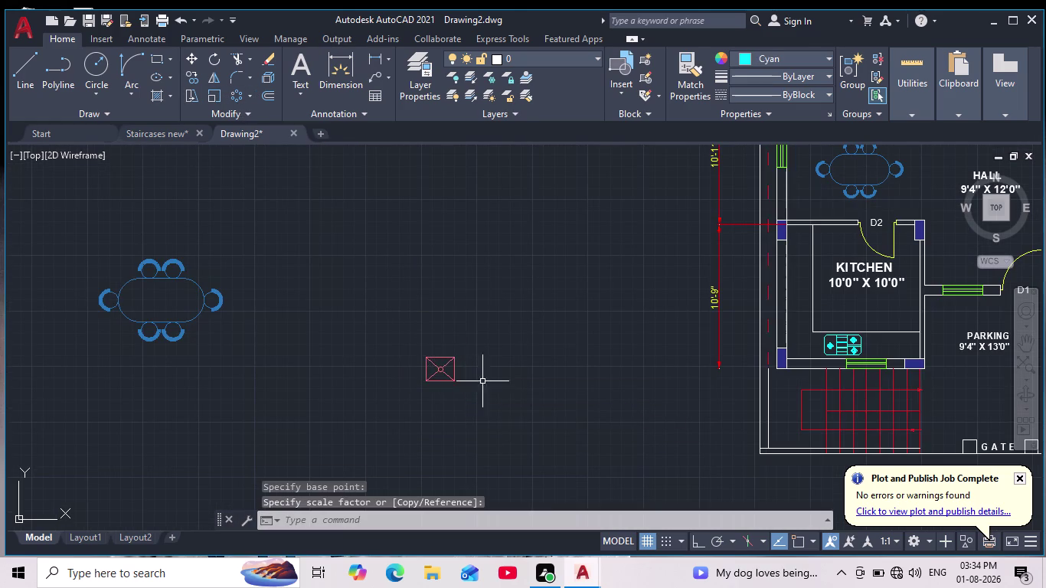
Reselect the shrunken red sink symbol and start the Move command.
drag(503, 339, 460, 385)
click(422, 364)
drag(522, 317, 485, 378)
click(383, 414)
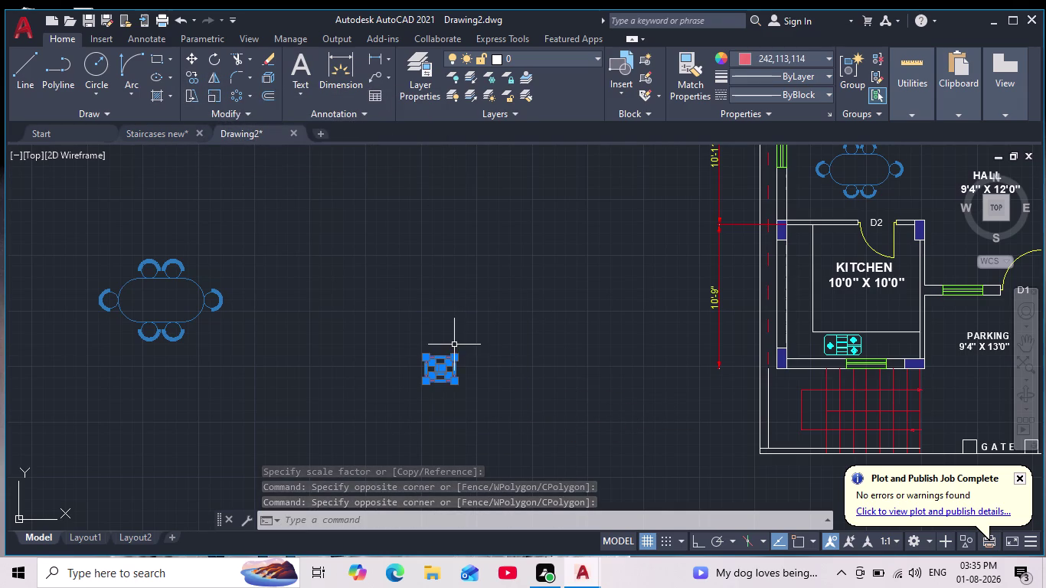
click(191, 57)
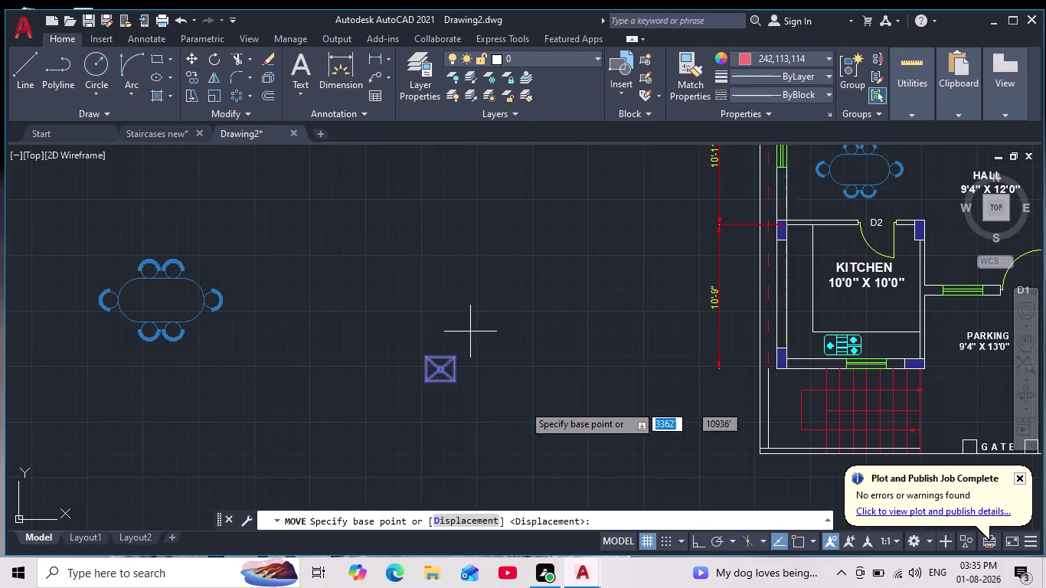
Move the red sink symbol from its centre to the kitchen, beside the cyan stove.
scroll(up, 3)
click(385, 291)
scroll(down, 3)
middle_drag(584, 354, 372, 316)
scroll(up, 3)
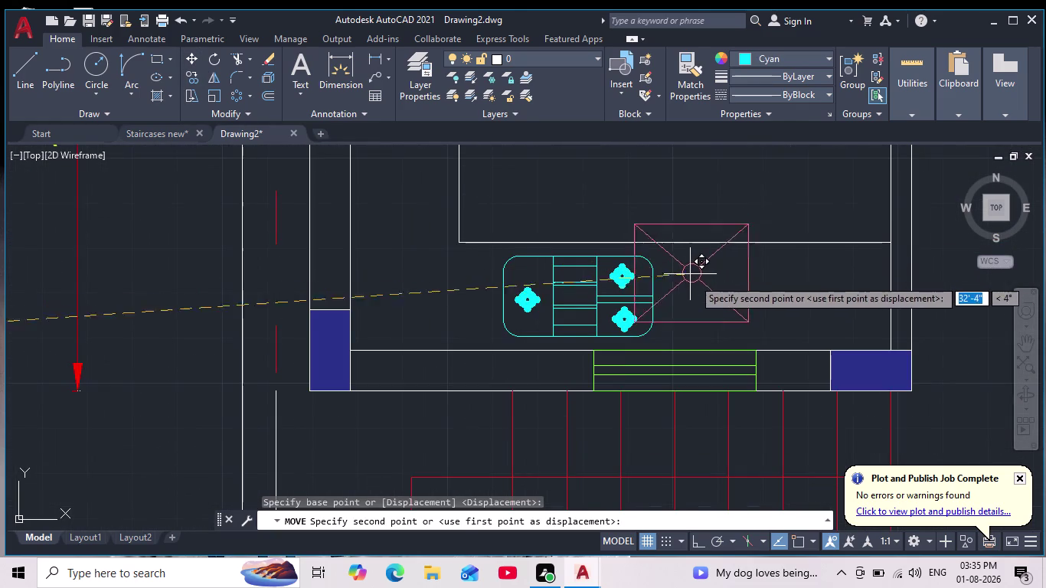
scroll(up, 3)
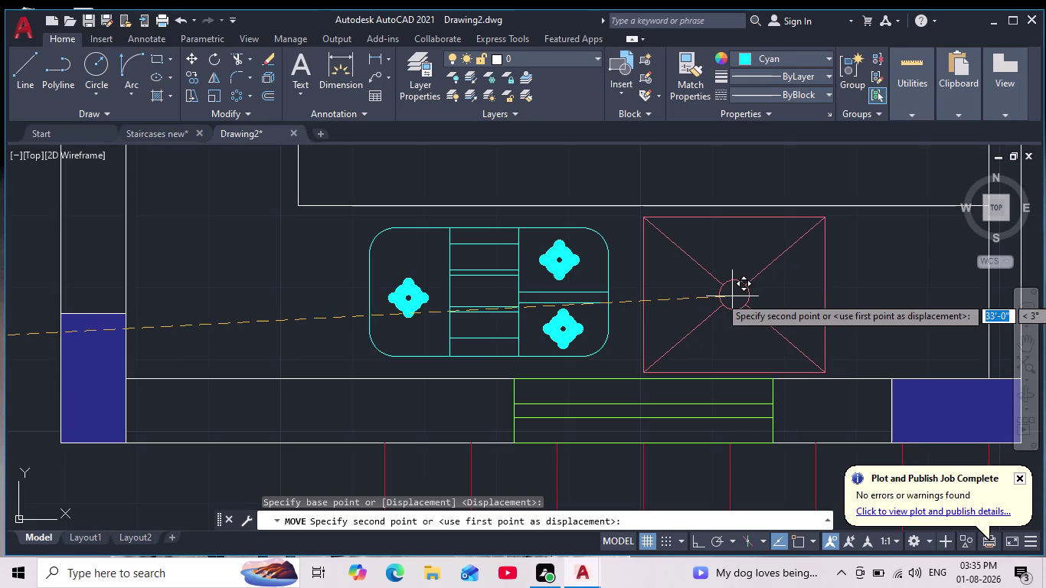
click(732, 296)
Zoom and pan out to view the whole floor plan.
scroll(down, 3)
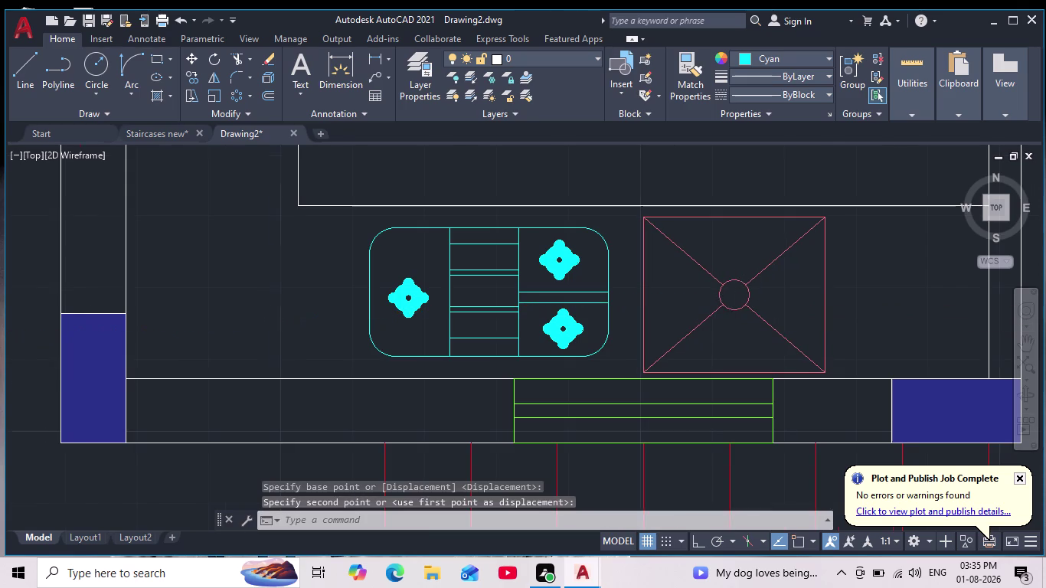
scroll(down, 3)
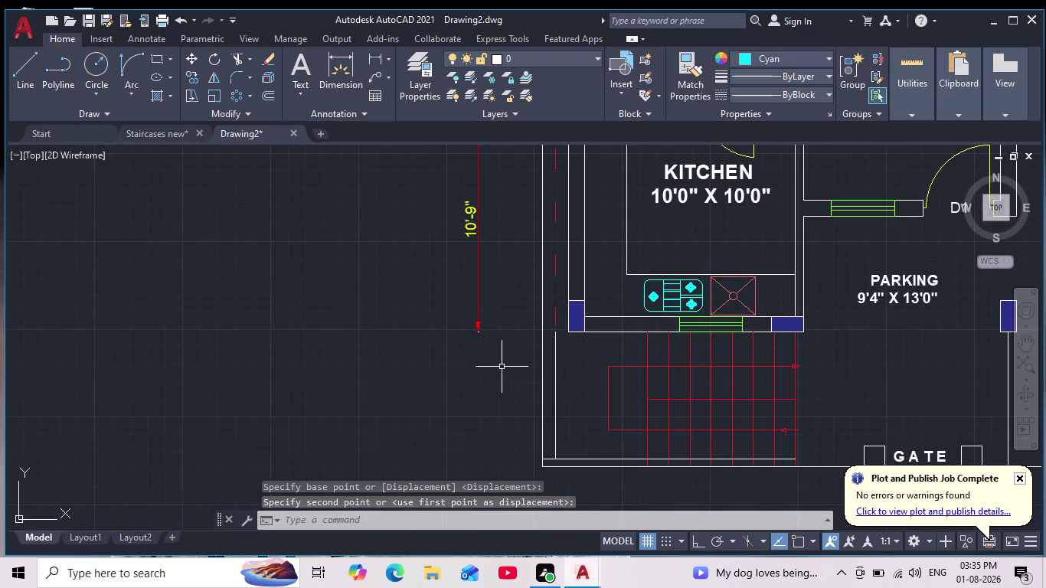
middle_drag(486, 360, 475, 387)
scroll(down, 3)
scroll(down, 3)
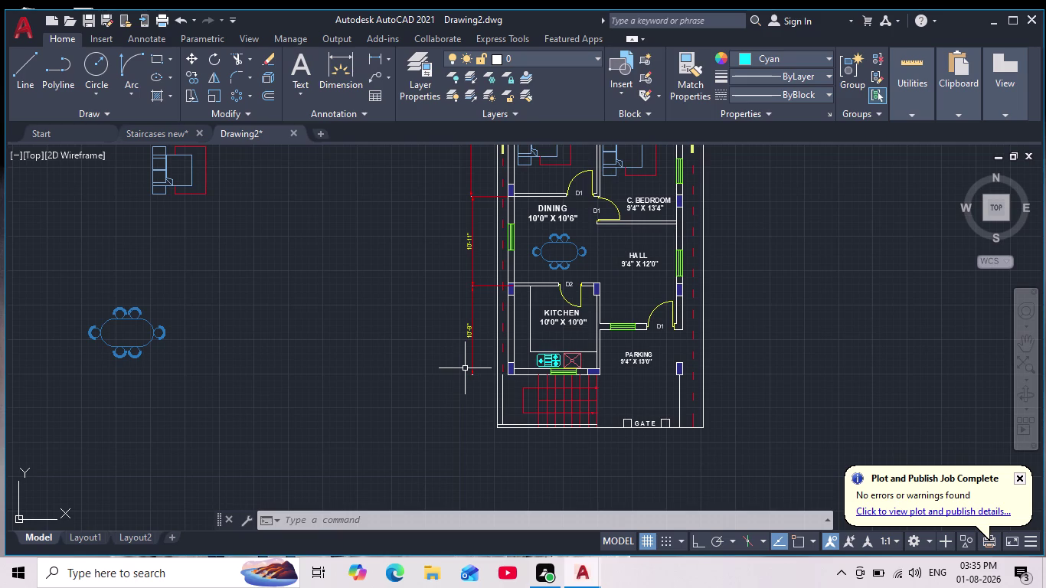
middle_drag(465, 363, 445, 431)
scroll(down, 3)
scroll(up, 3)
middle_drag(416, 428, 422, 359)
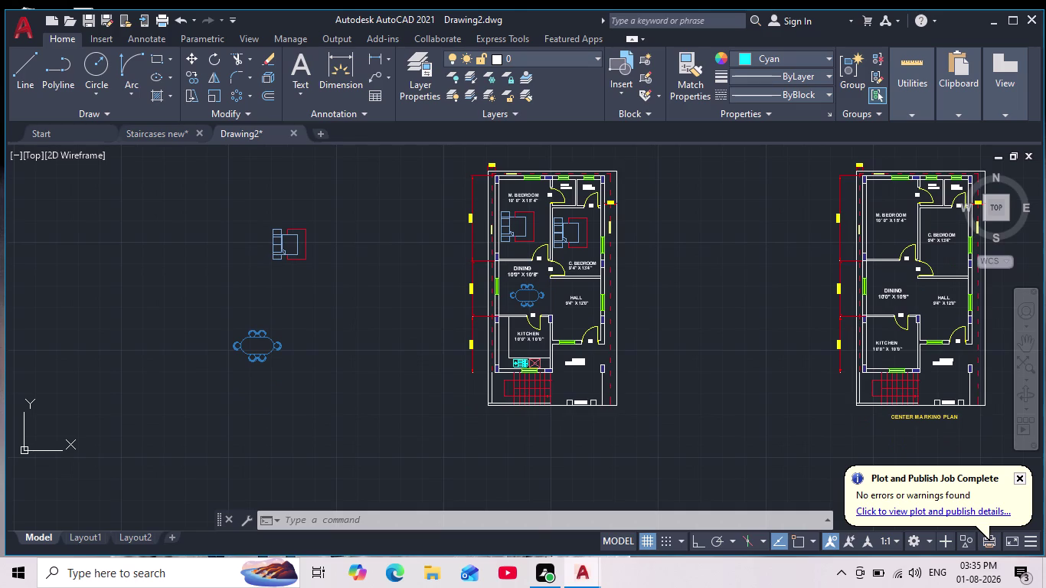